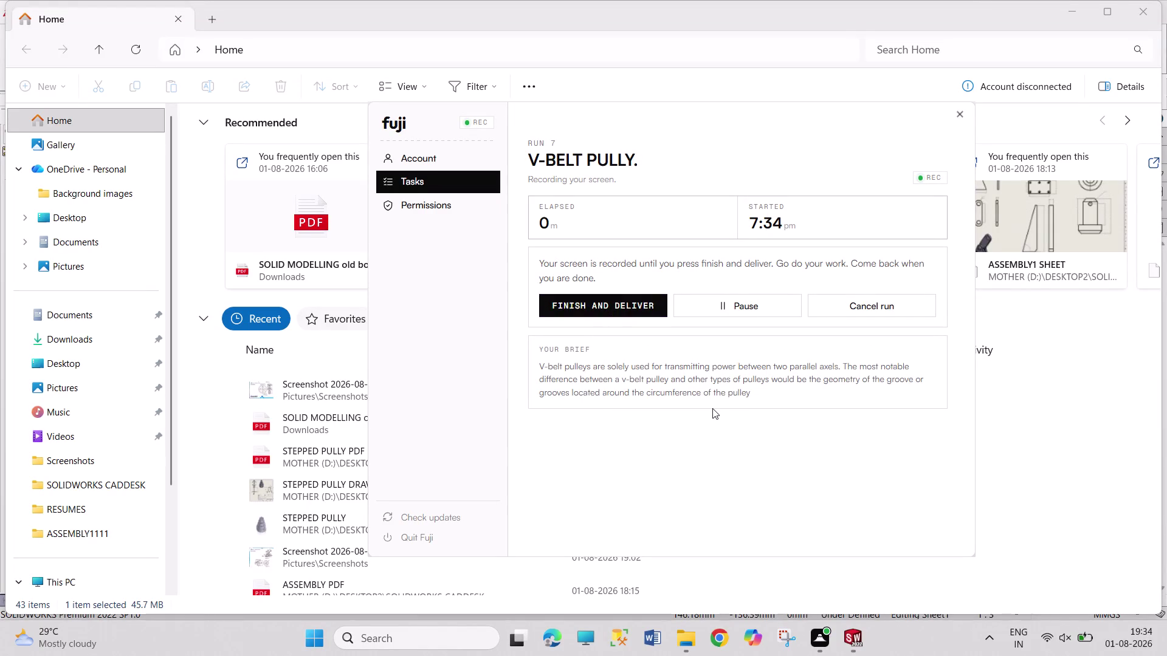
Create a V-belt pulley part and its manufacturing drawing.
Create a new blank Part document (Part2) with Ctrl+N.
click(846, 641)
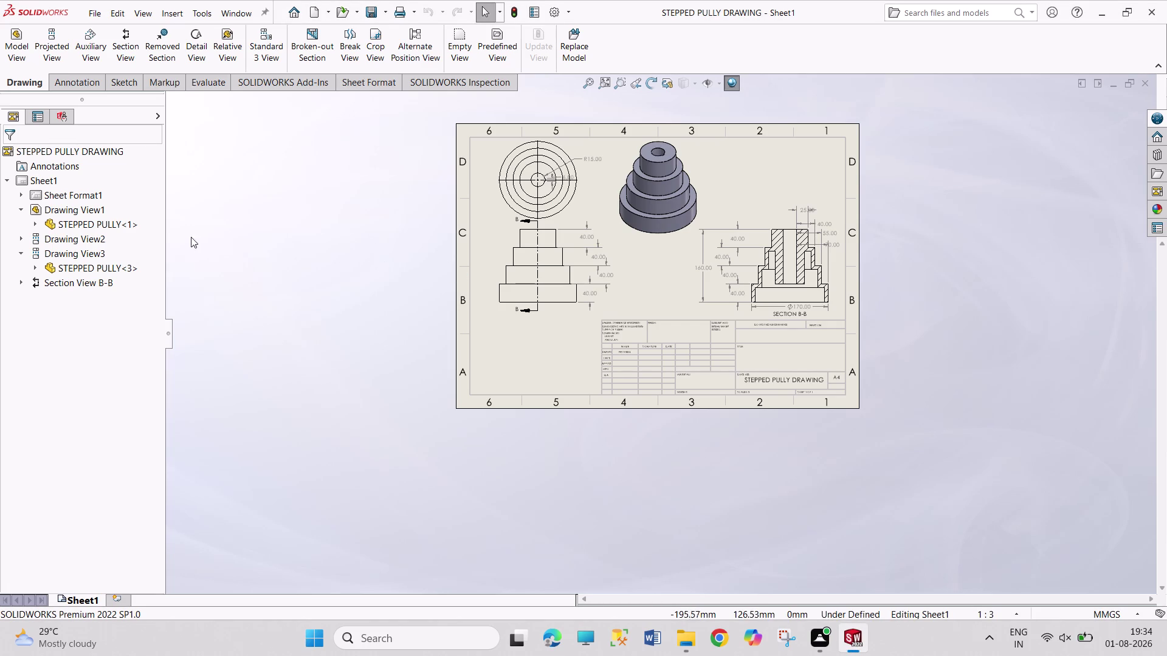
key(ctrl+n)
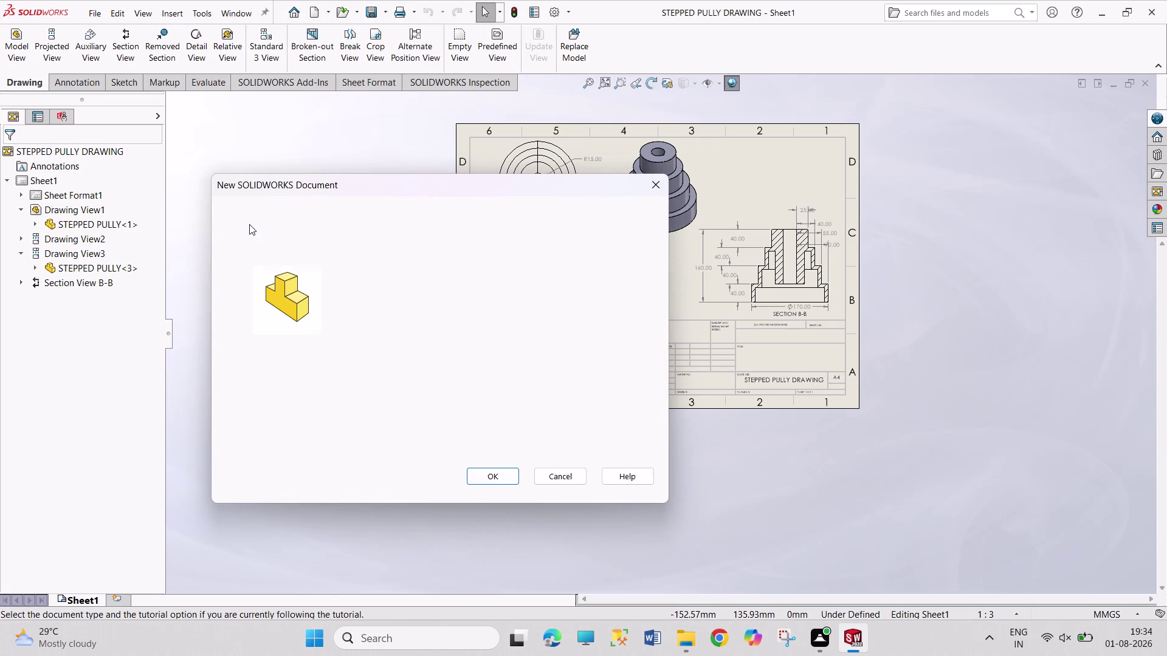
click(306, 308)
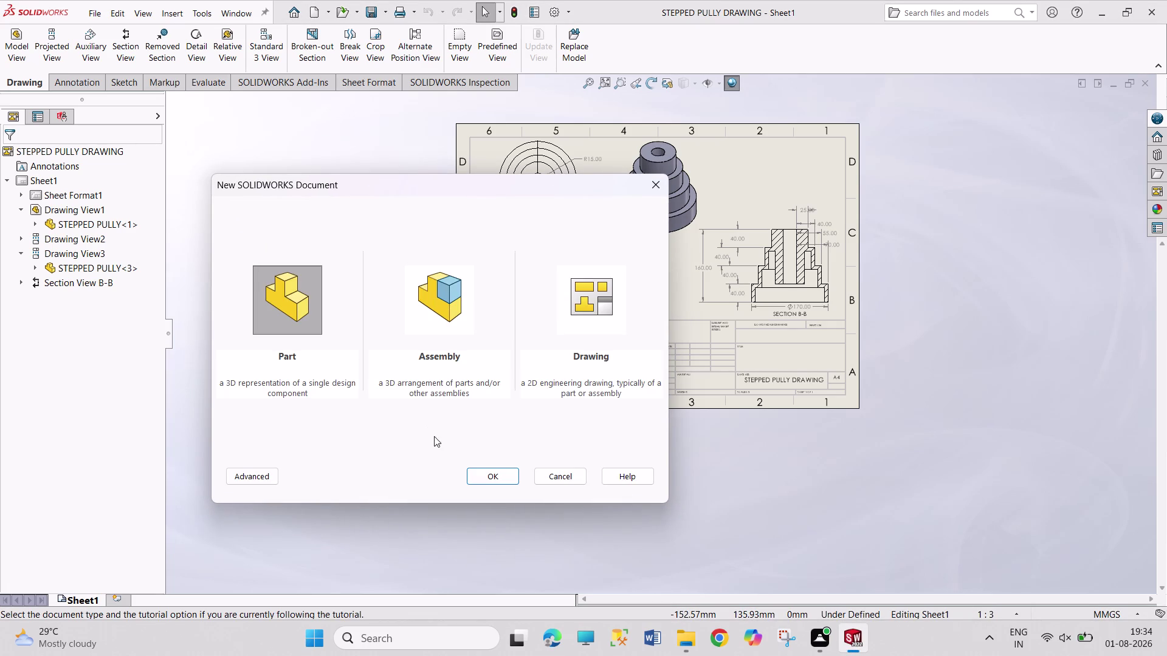
click(473, 472)
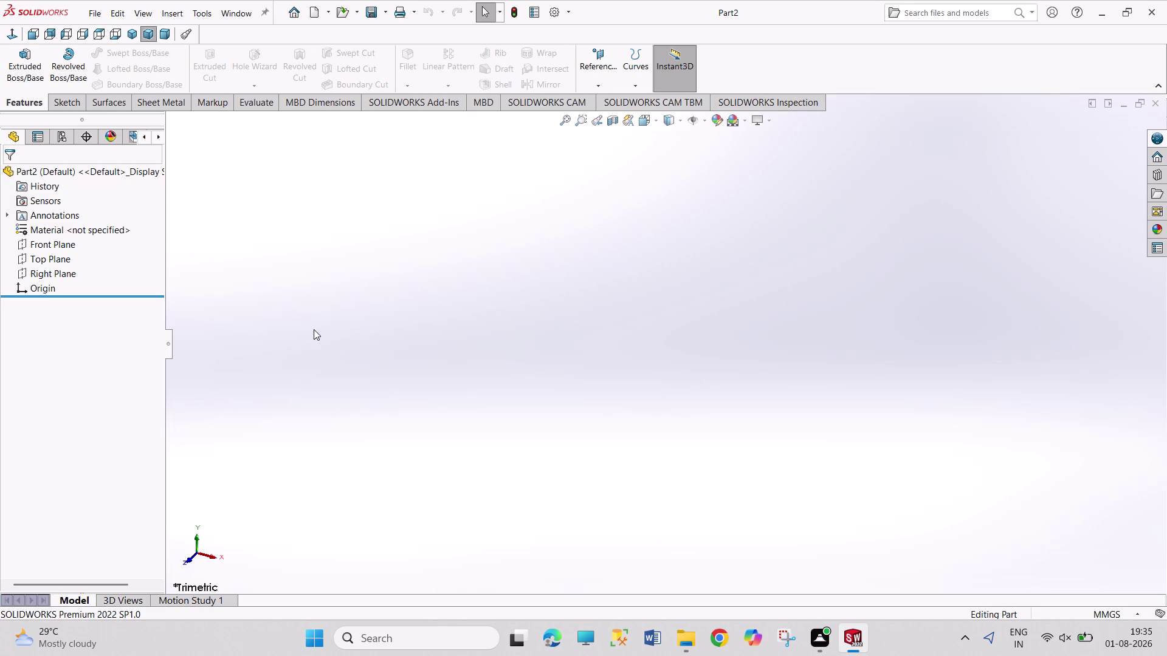
Start a Top Plane sketch and draw a corner rectangle from the origin.
click(62, 259)
click(72, 243)
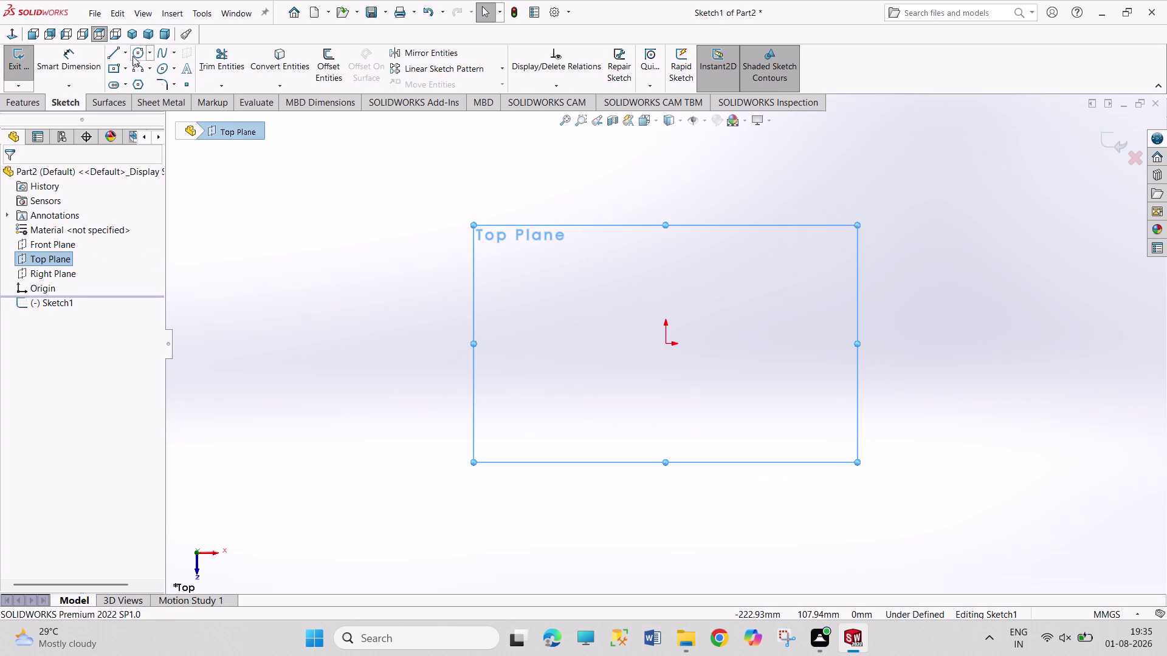
click(110, 67)
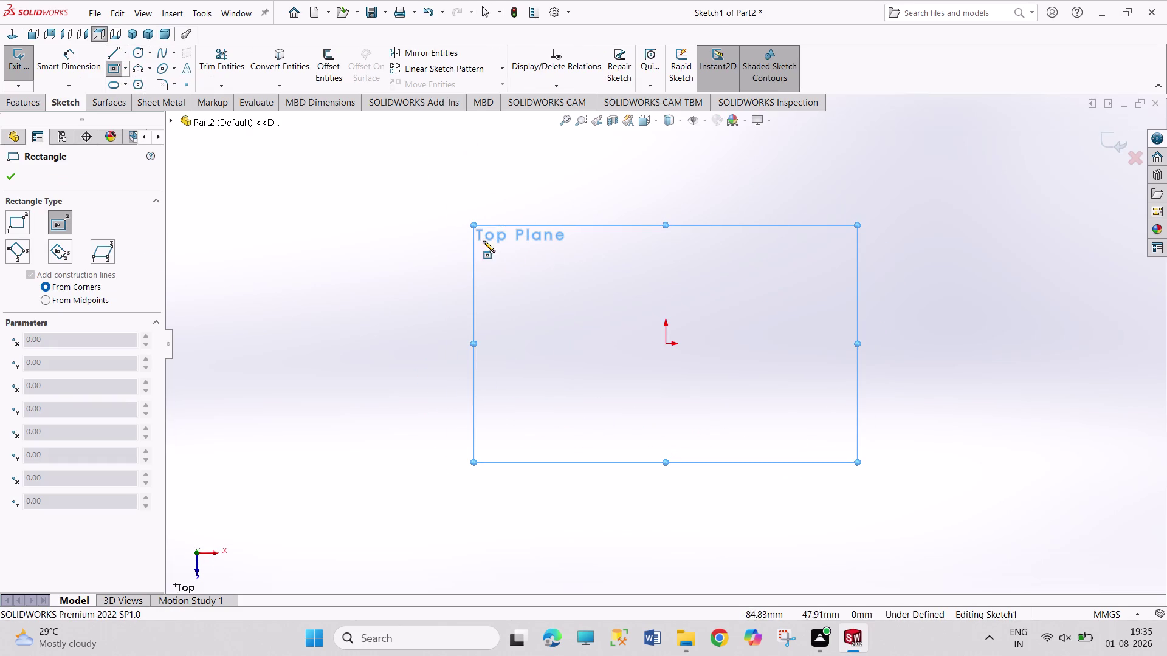
click(666, 206)
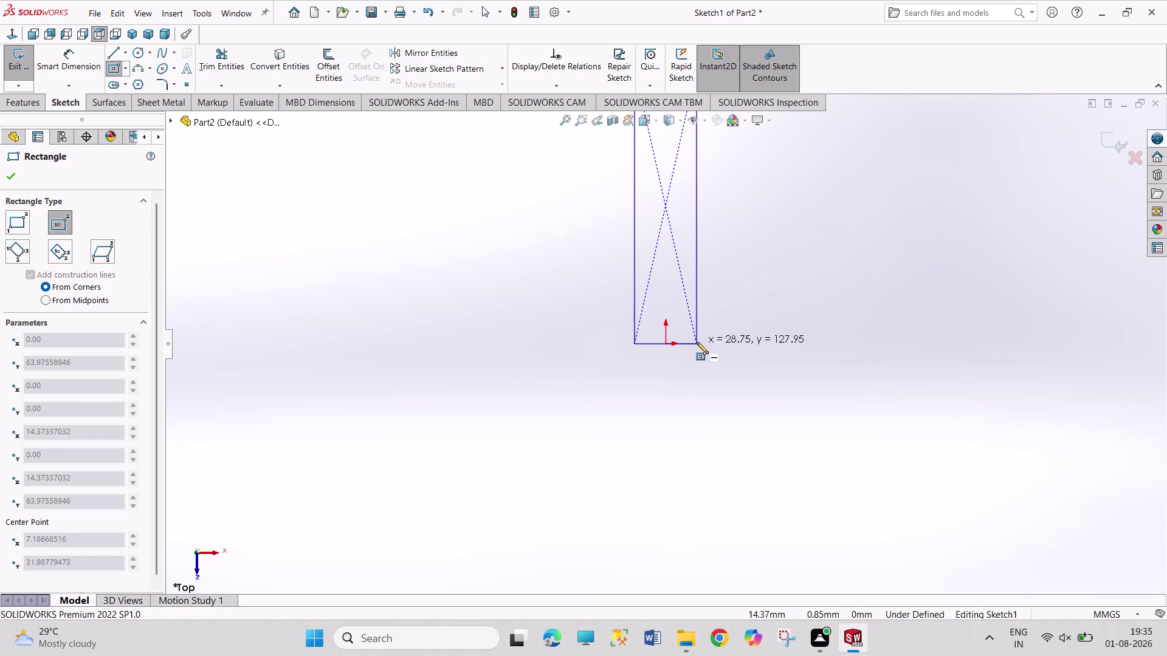
click(696, 342)
right_click(788, 298)
click(811, 304)
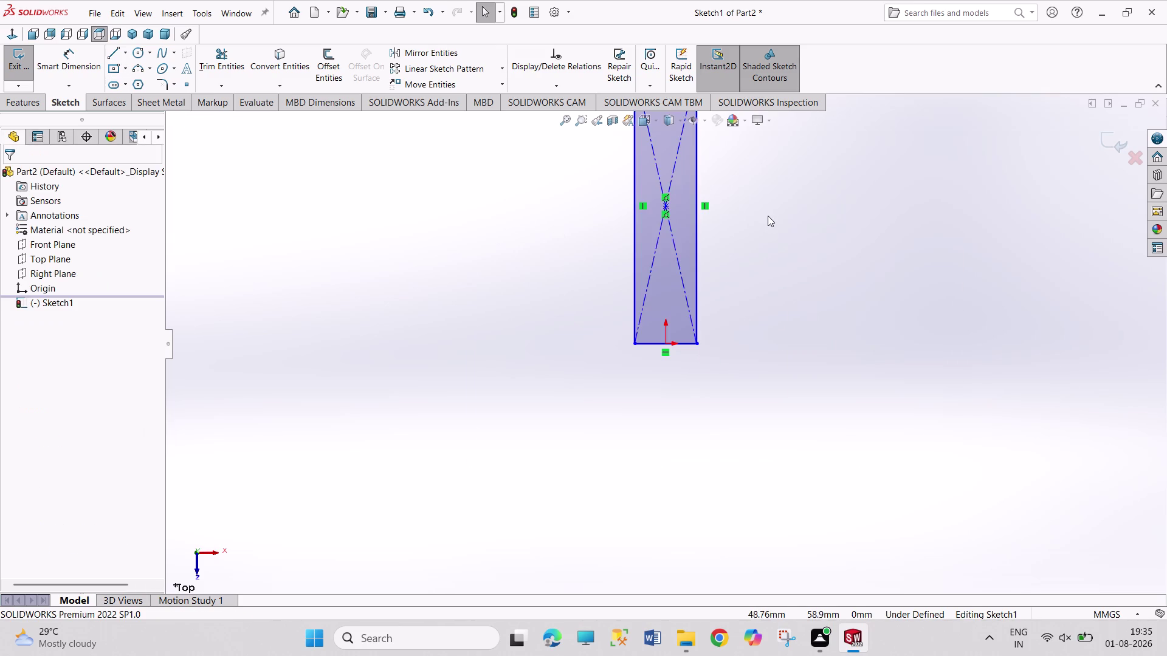
Dimension the rectangle's right edge to a height of 250/2 (125 mm).
scroll(up, 3)
scroll(down, 3)
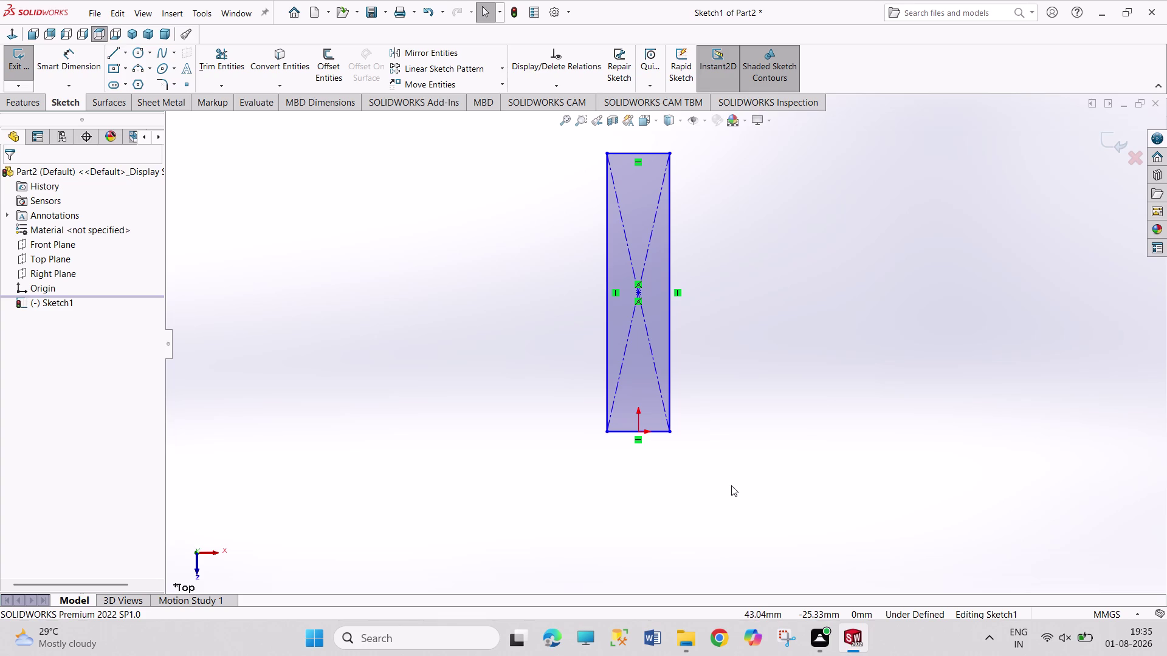
right_drag(758, 479, 738, 317)
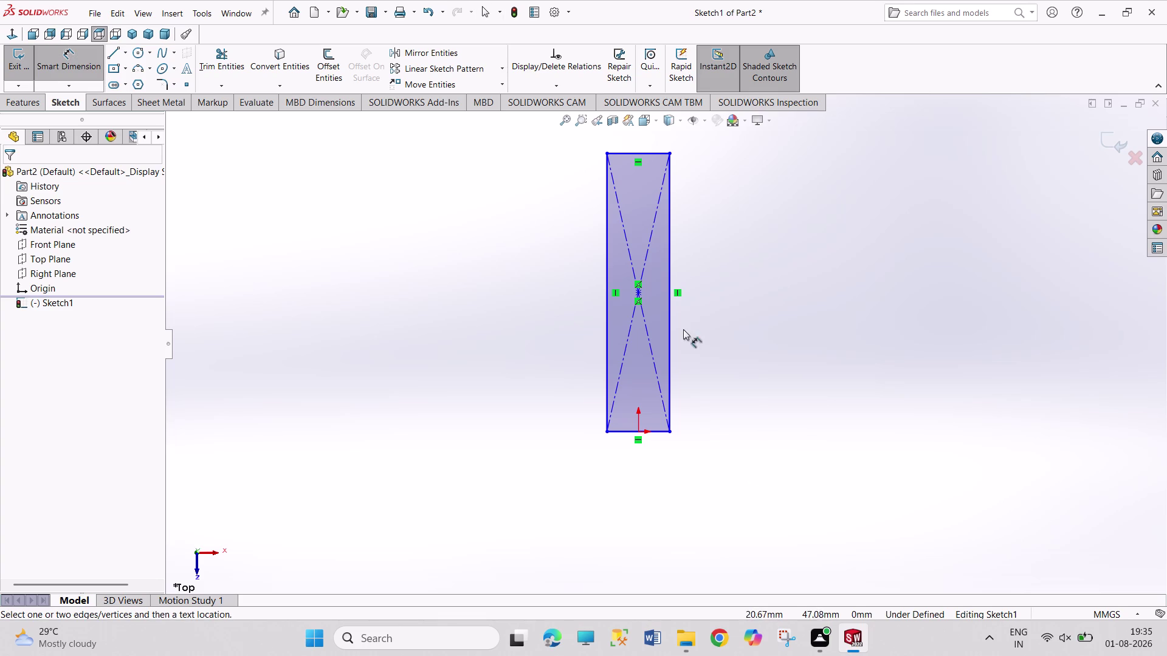
click(671, 344)
click(726, 332)
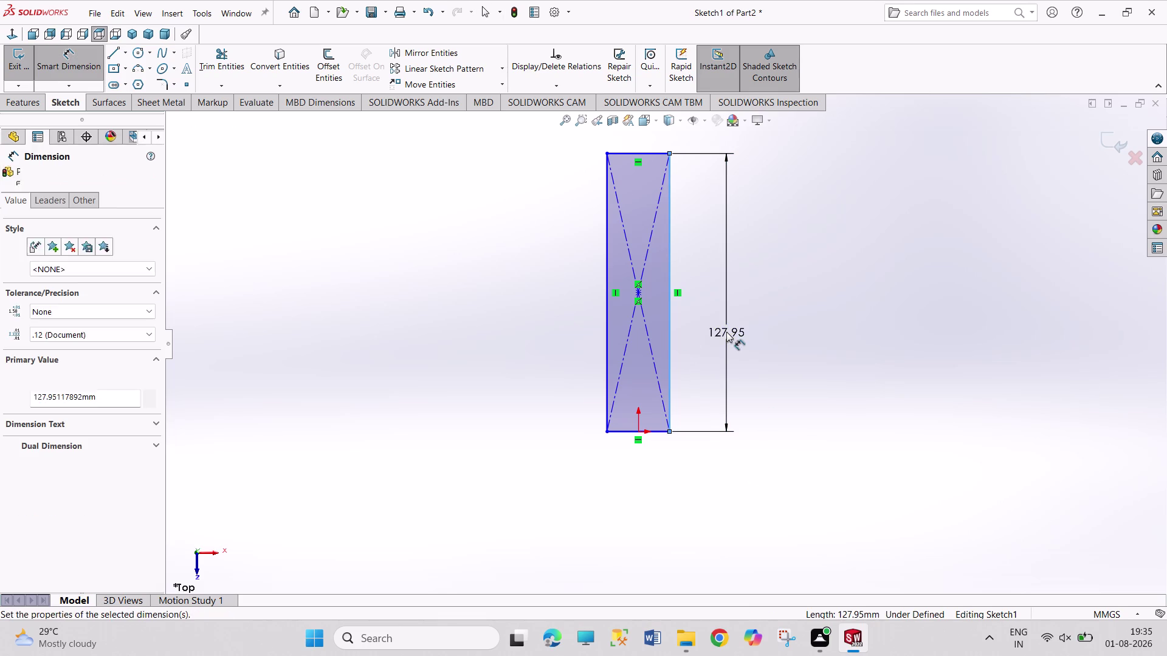
text(250/2)
key(Return)
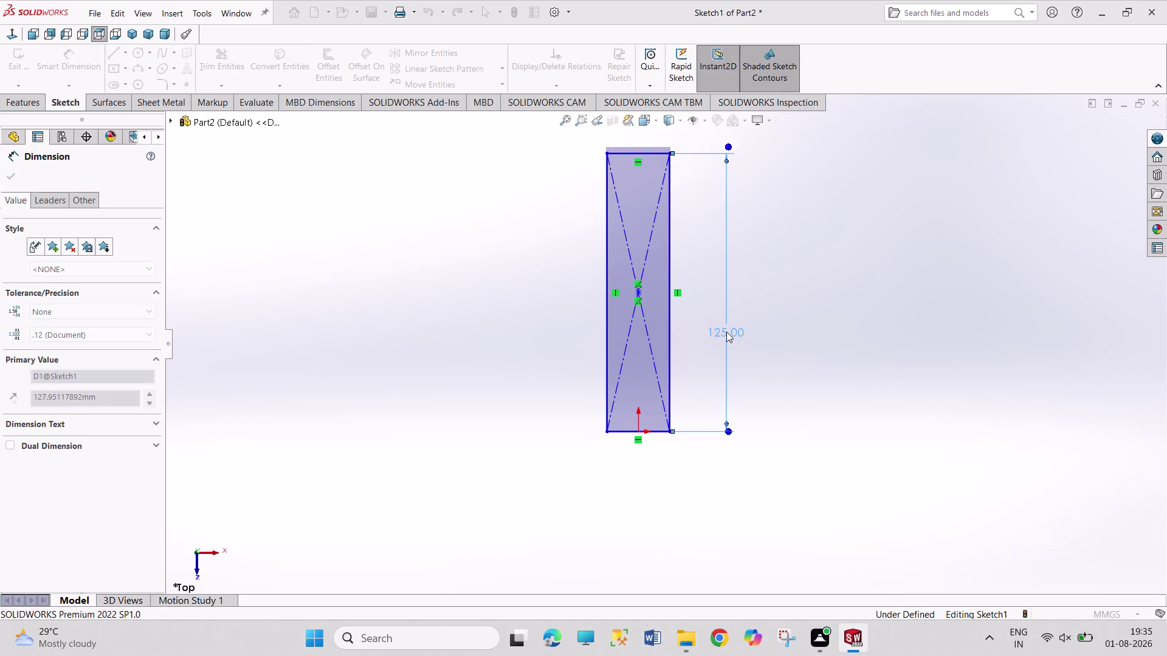
right_click(831, 305)
click(845, 347)
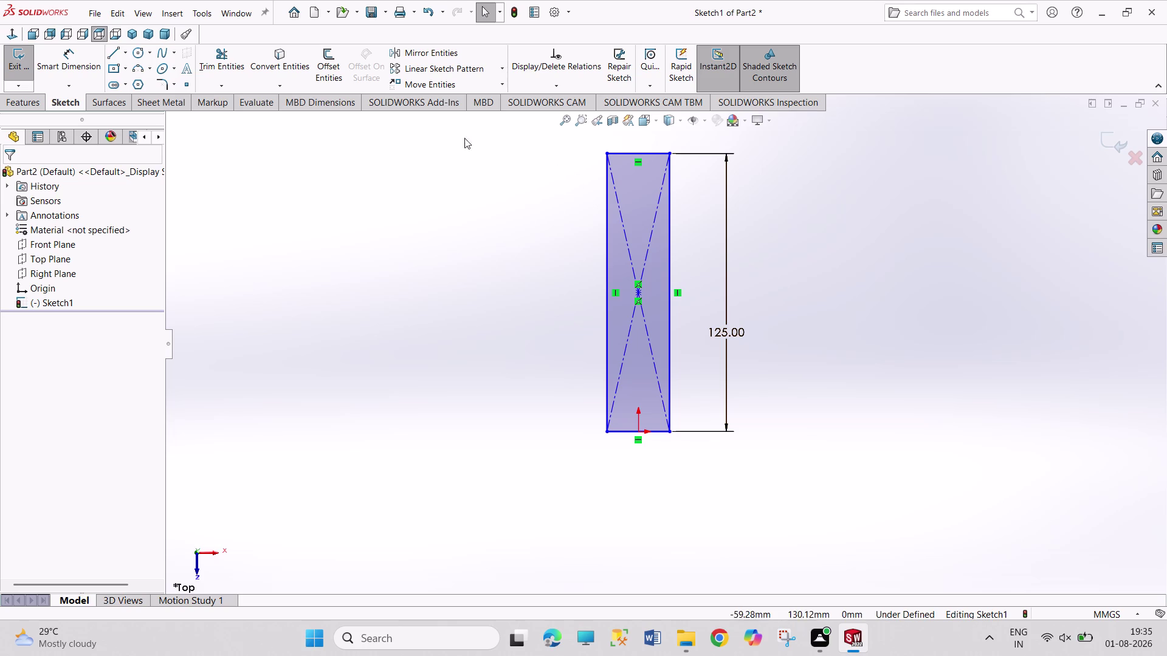
click(113, 51)
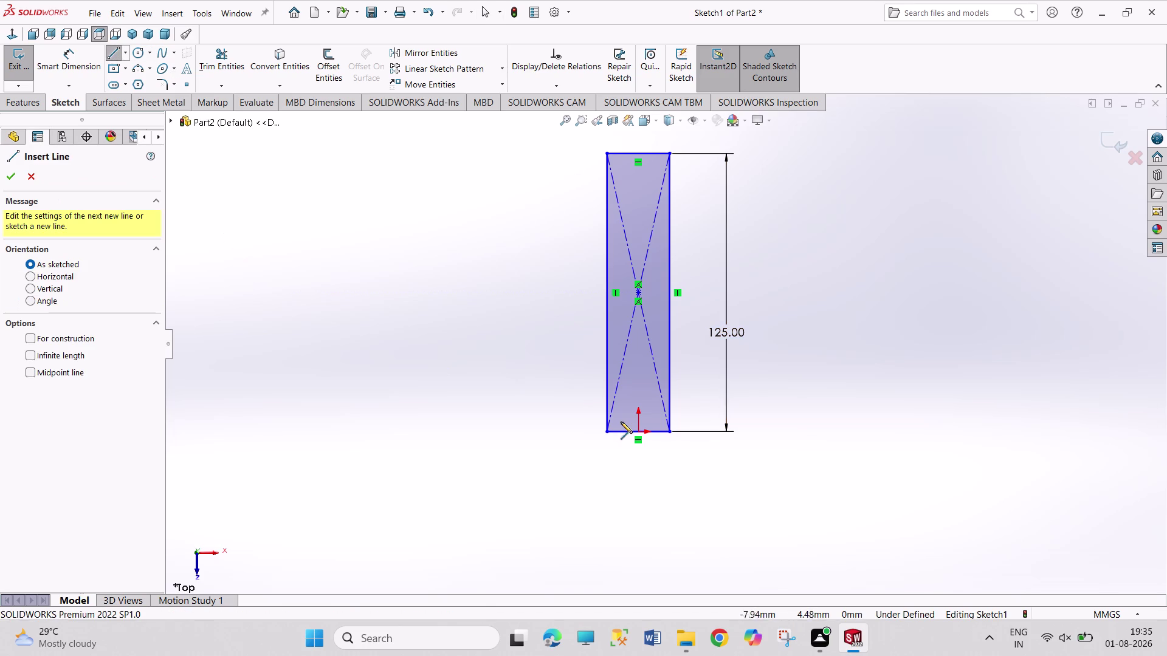
Draw a horizontal line across the rectangle near its bottom.
click(575, 410)
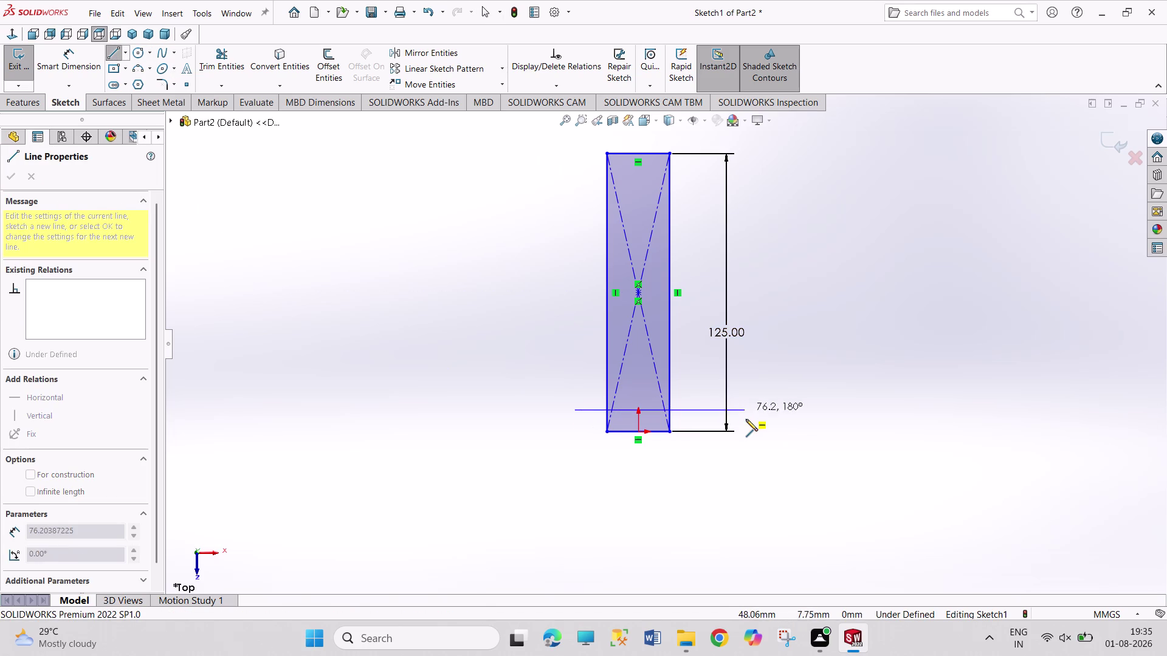
click(748, 411)
right_click(791, 348)
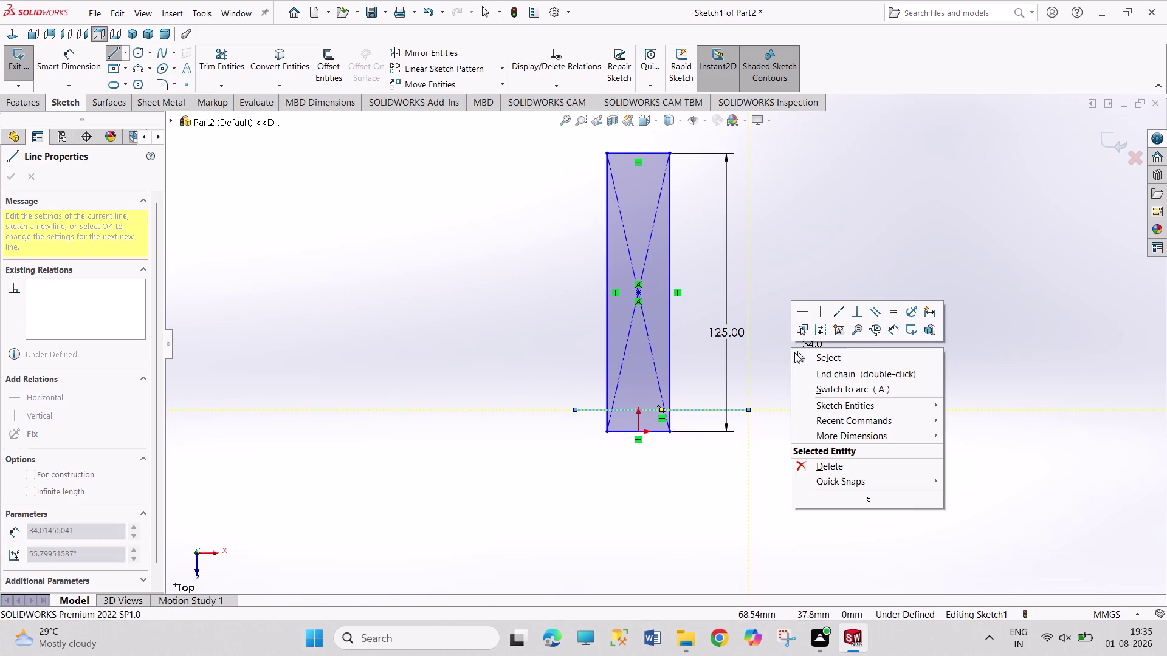
click(794, 353)
right_drag(802, 373, 776, 220)
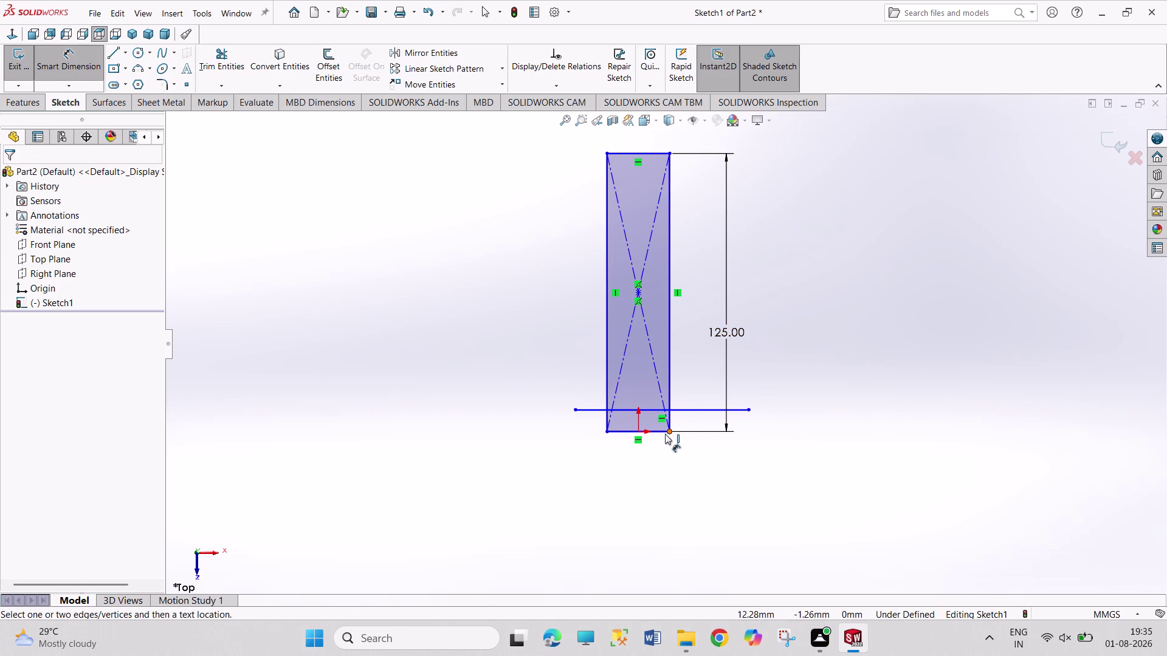
Dimension the horizontal line 12.50 mm above the rectangle's bottom edge.
click(663, 431)
click(696, 410)
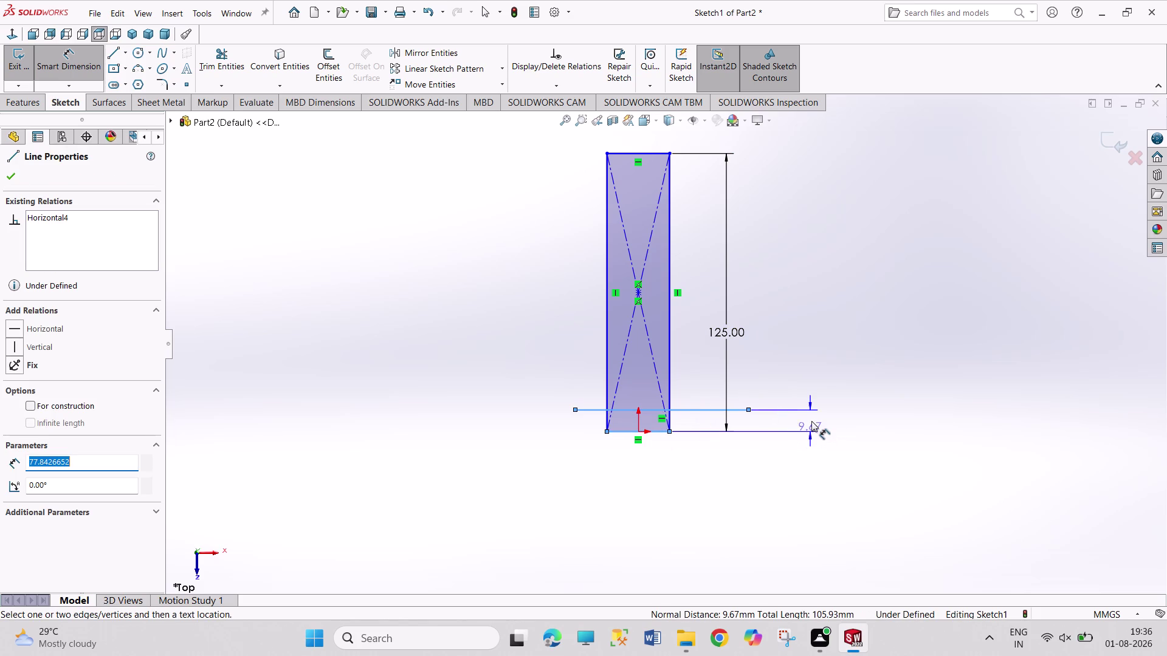
click(811, 419)
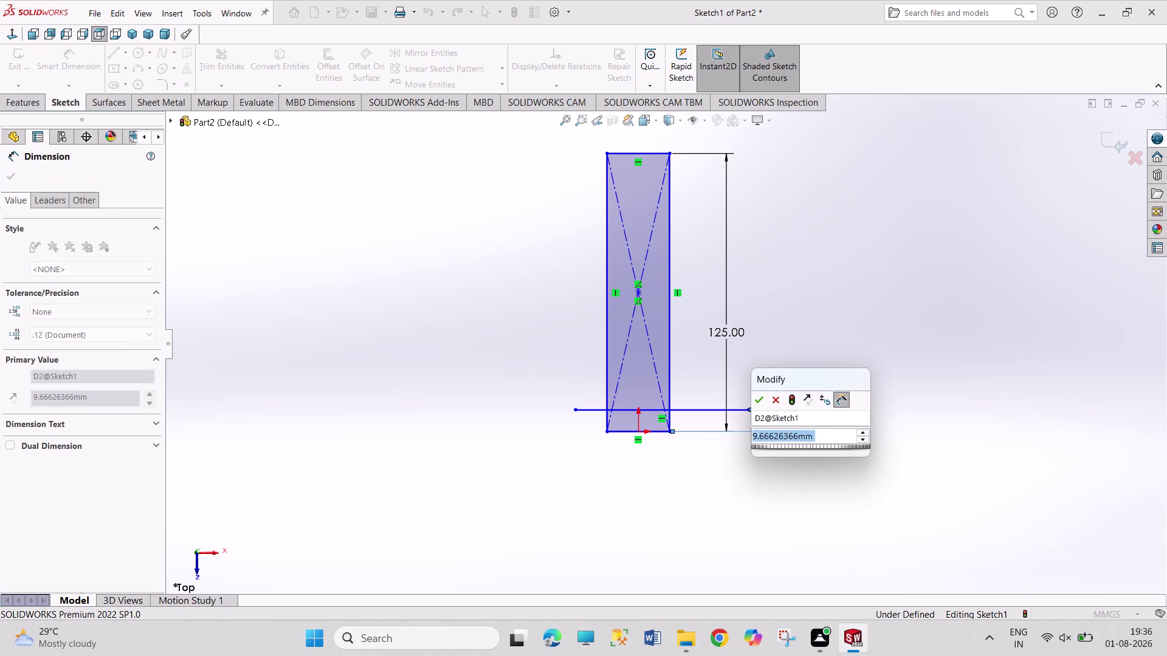
text(12)
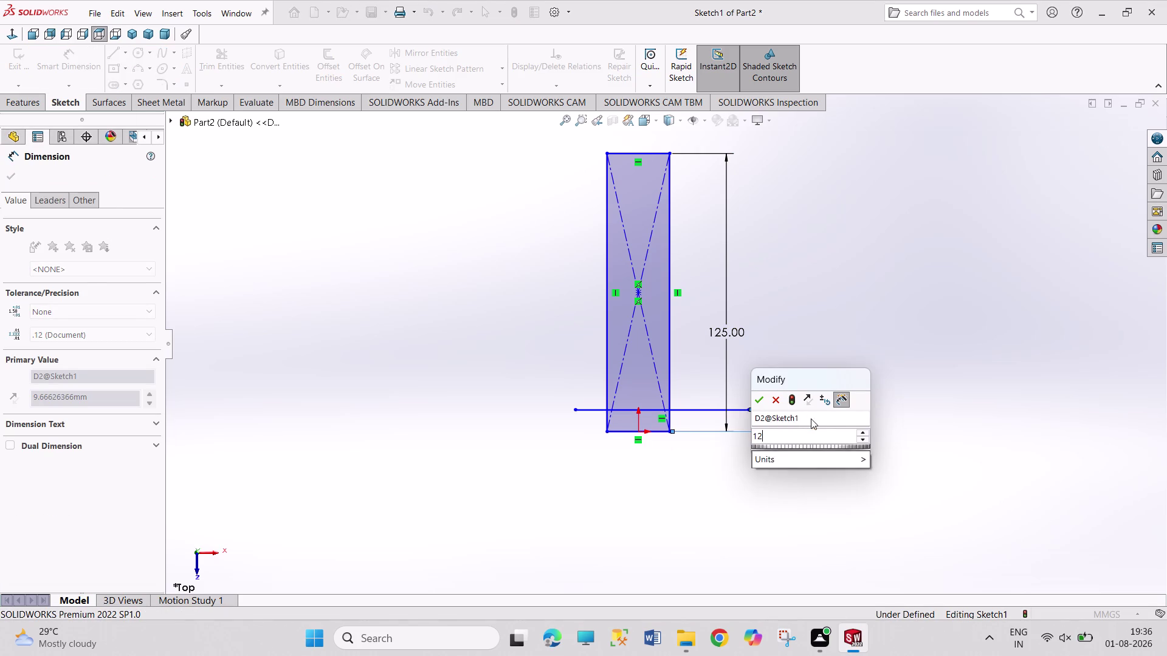
text(.5)
key(Return)
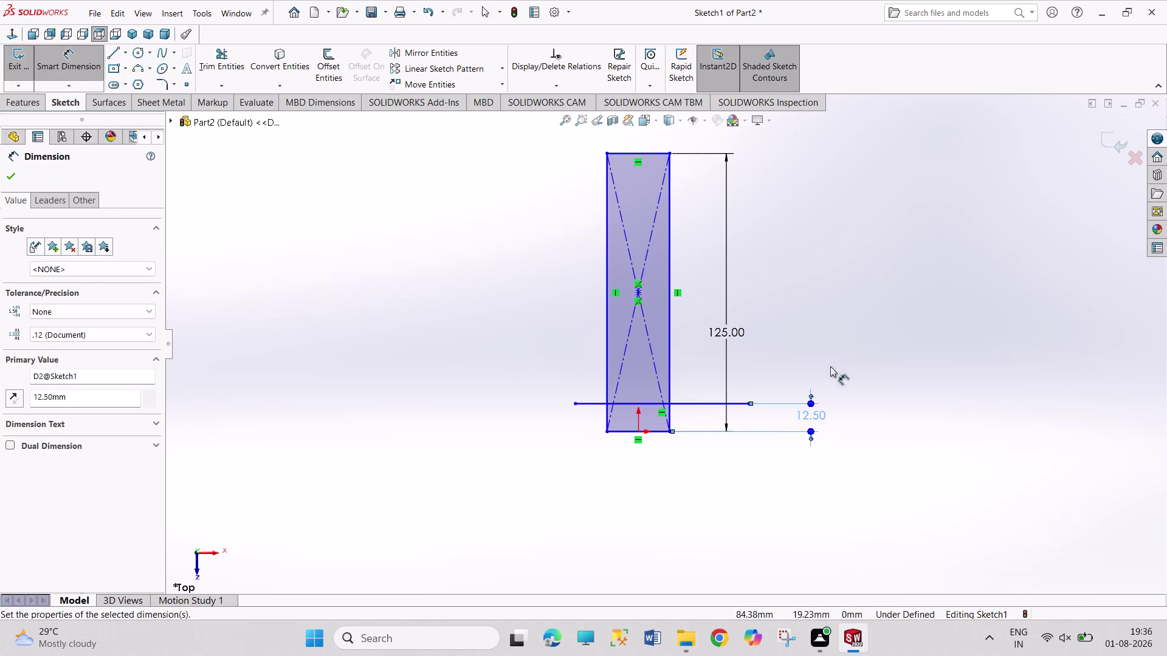
right_click(816, 337)
click(833, 386)
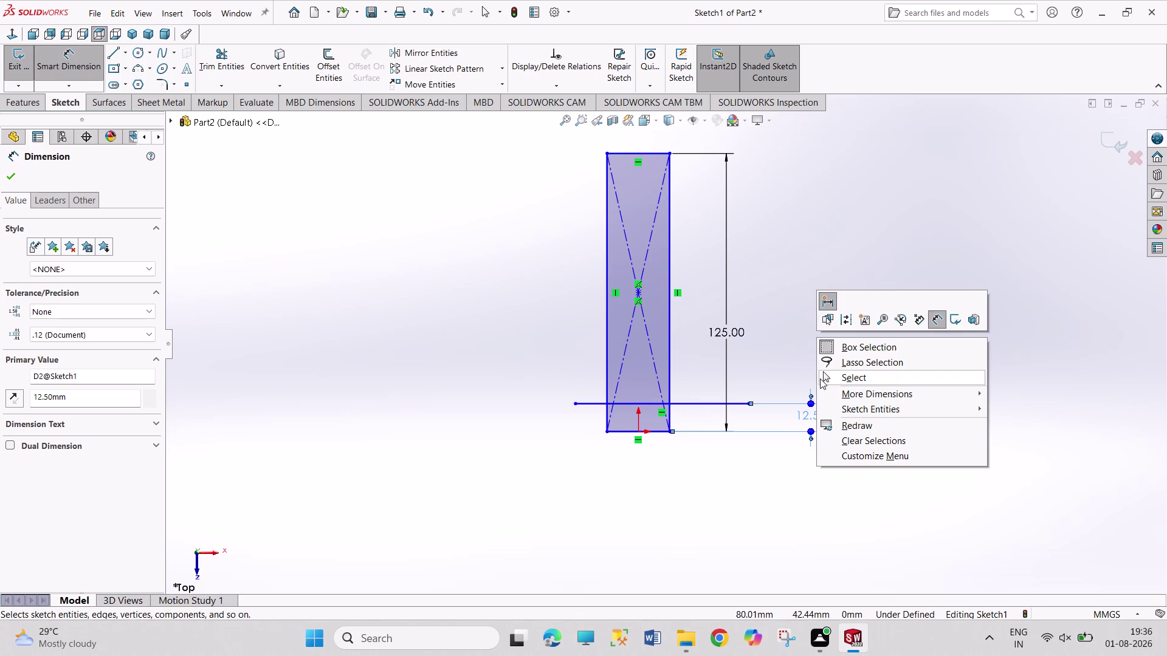
click(820, 379)
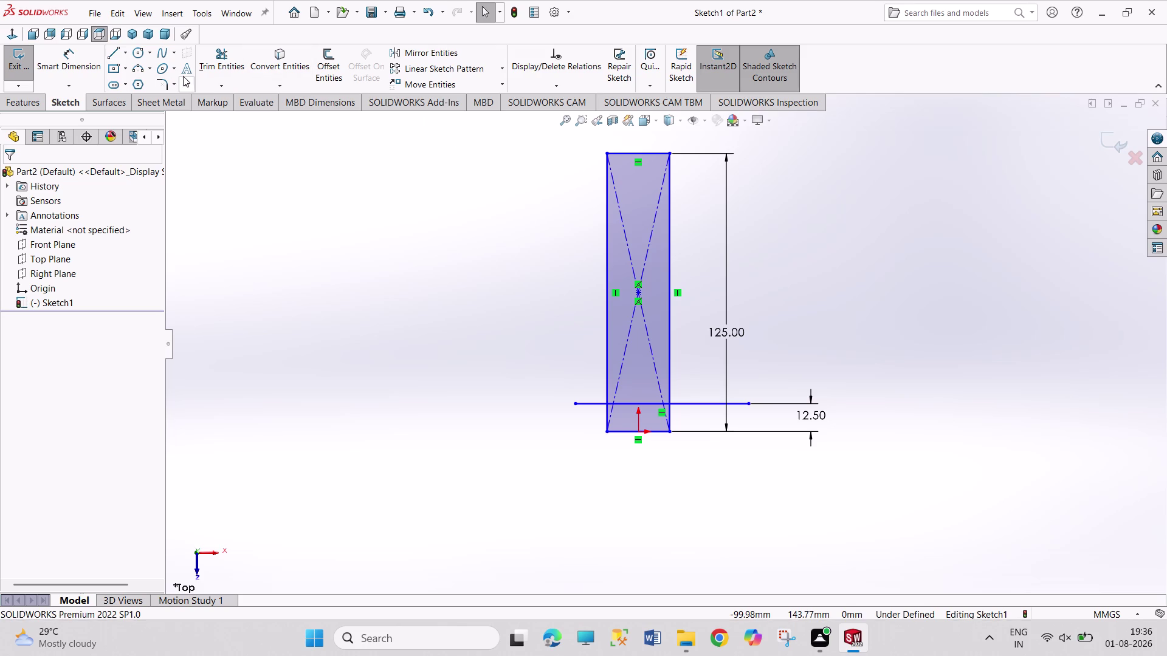
click(114, 59)
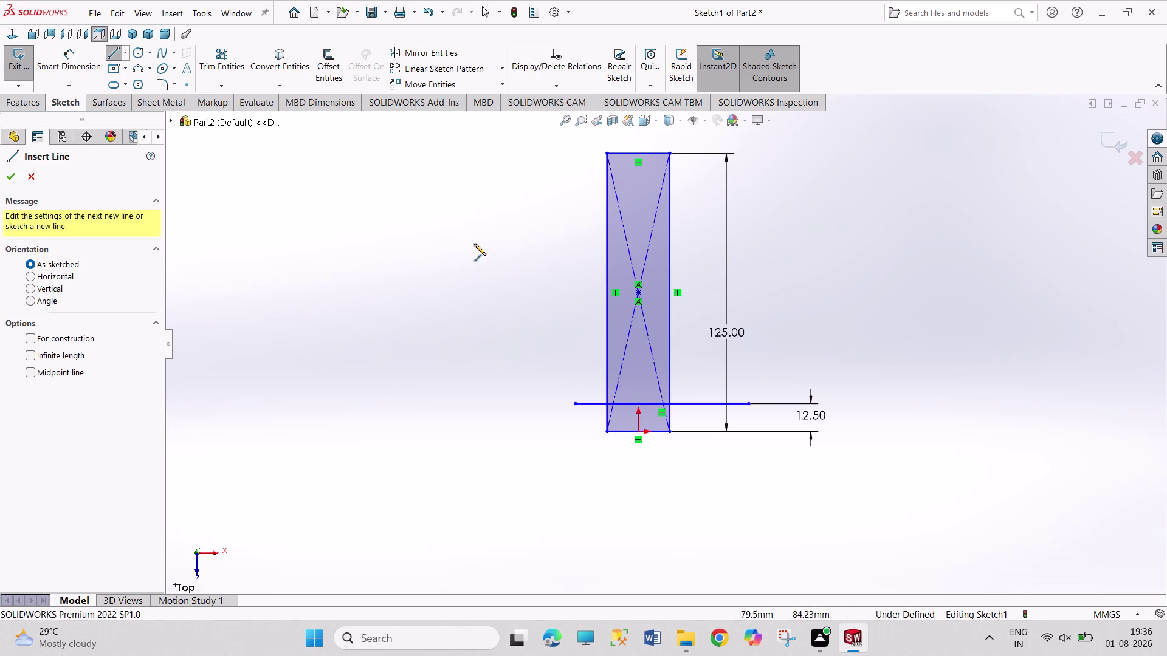
Draw a vertical line inside the rectangle on one side of the centerlines.
click(620, 243)
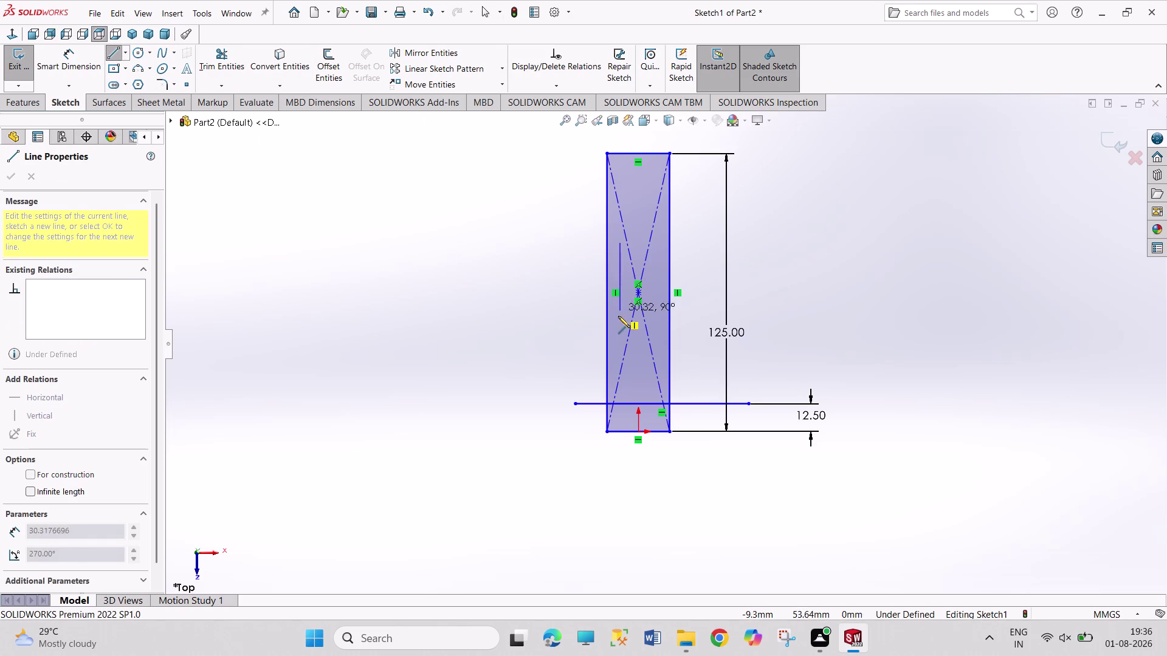
click(620, 351)
right_click(515, 287)
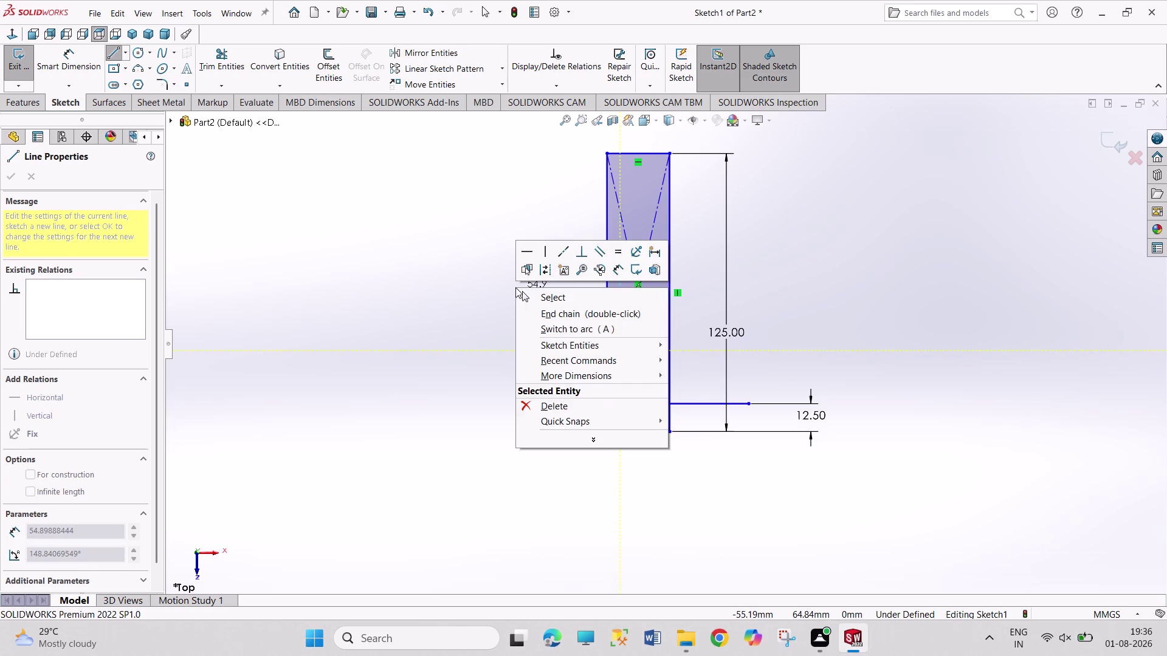
click(538, 300)
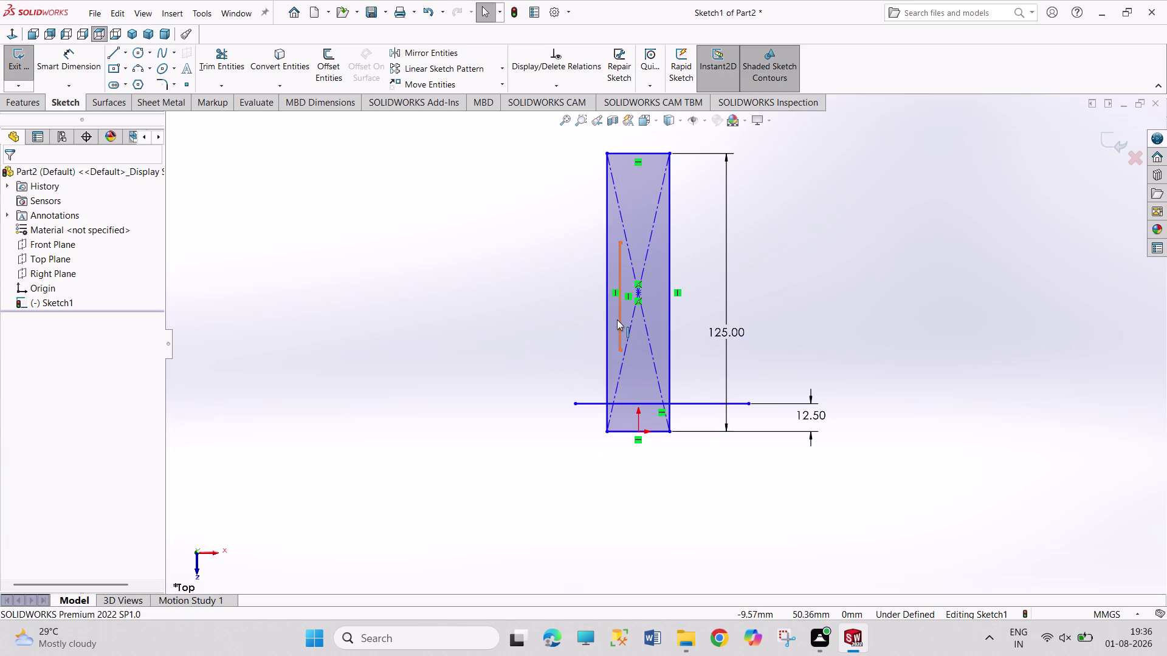
Mirror the vertical line about the centerline to the other side.
click(617, 320)
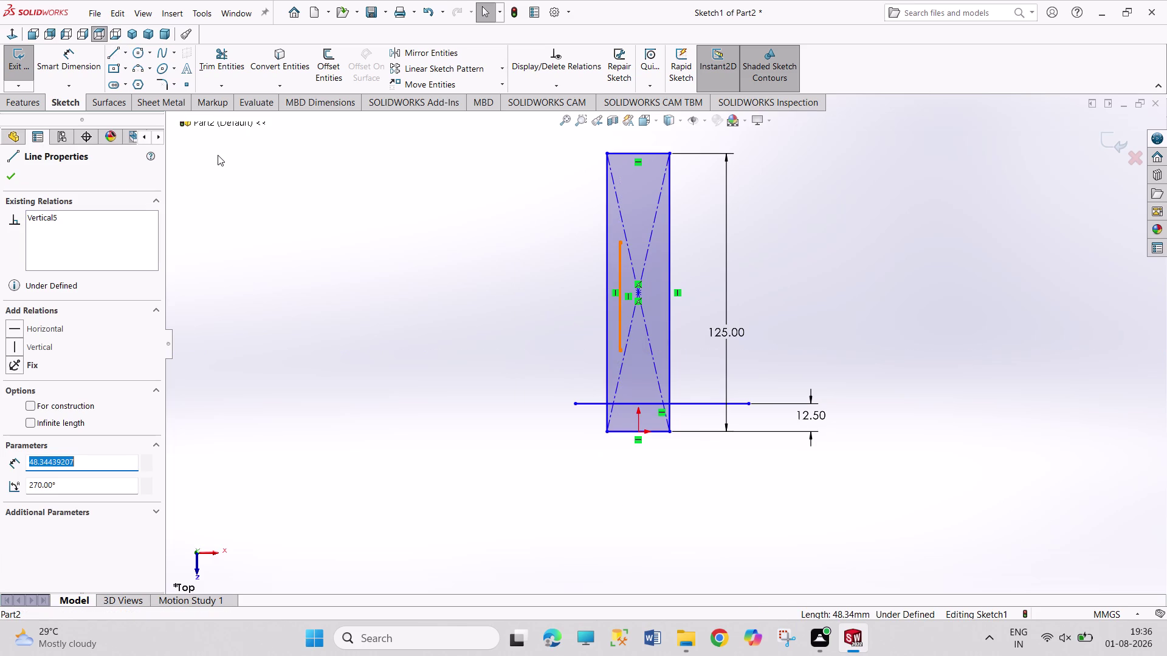
click(437, 52)
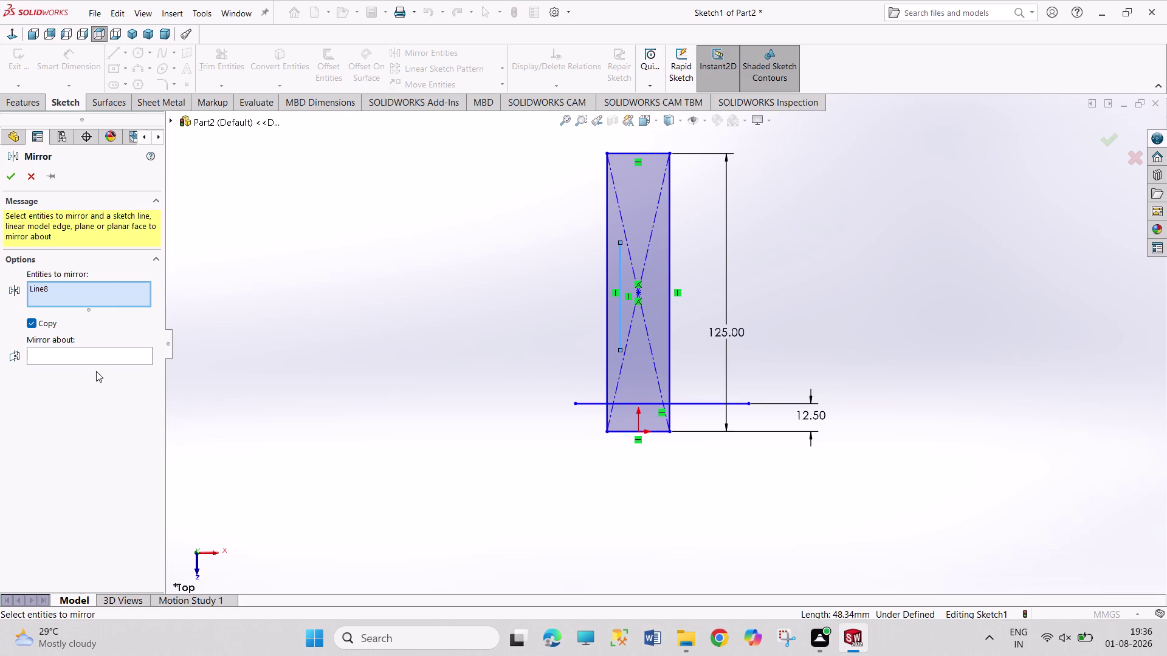
click(96, 360)
click(170, 120)
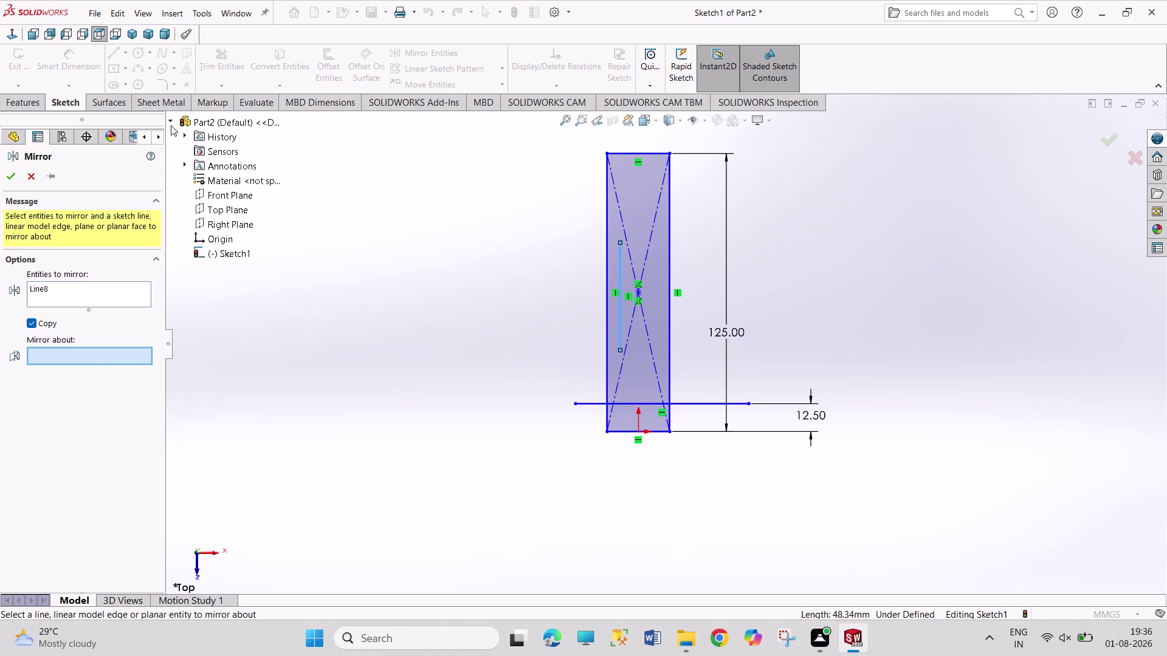
click(223, 222)
click(10, 177)
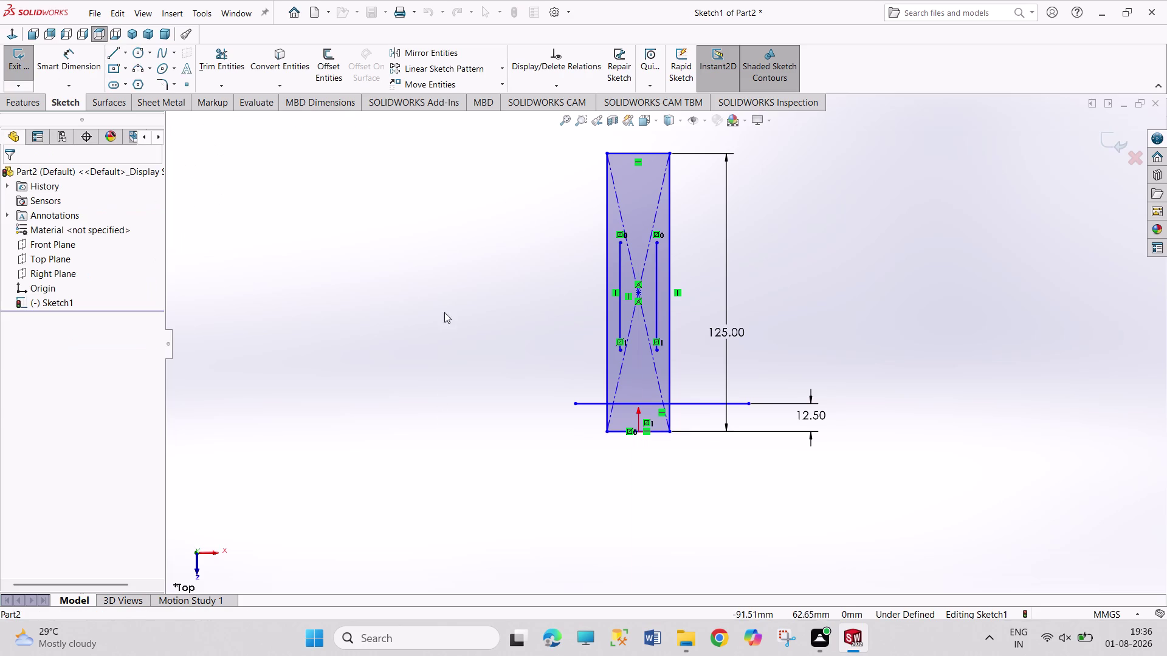
right_drag(474, 355, 474, 262)
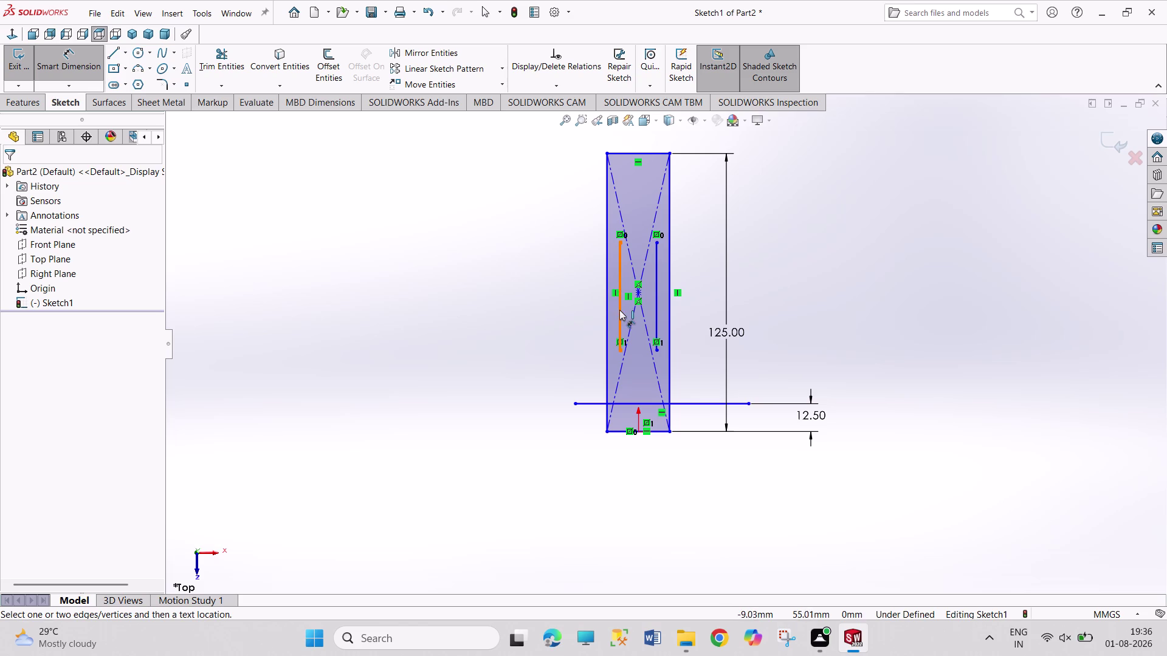
Dimension the two vertical lines 22 mm apart.
click(620, 309)
click(659, 311)
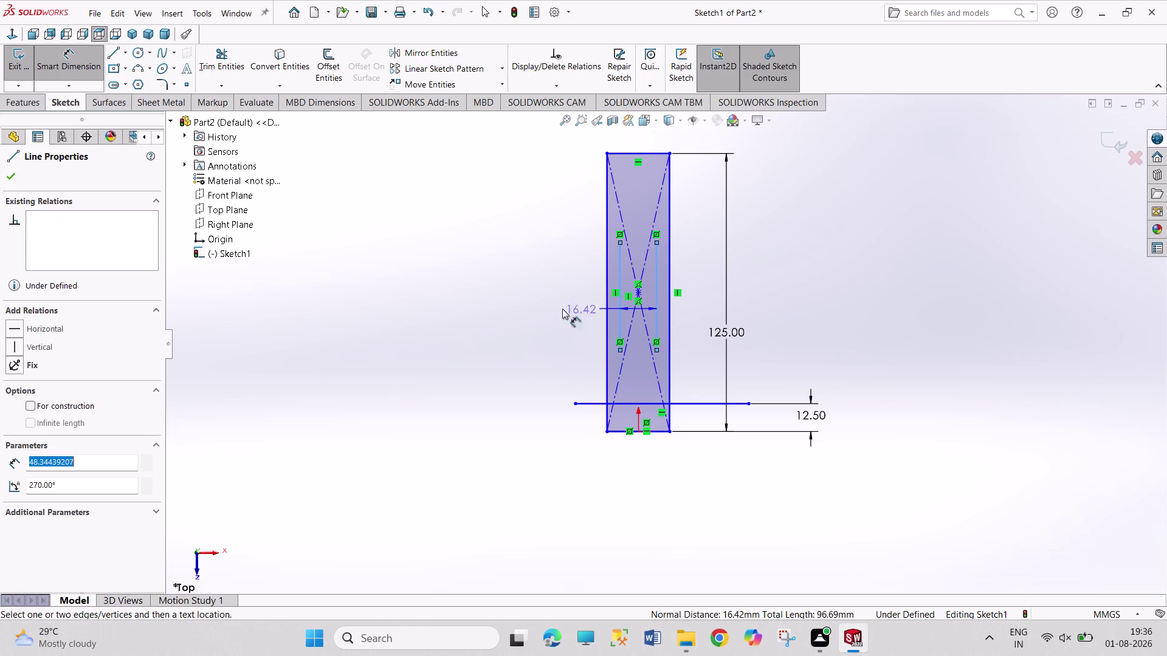
click(554, 308)
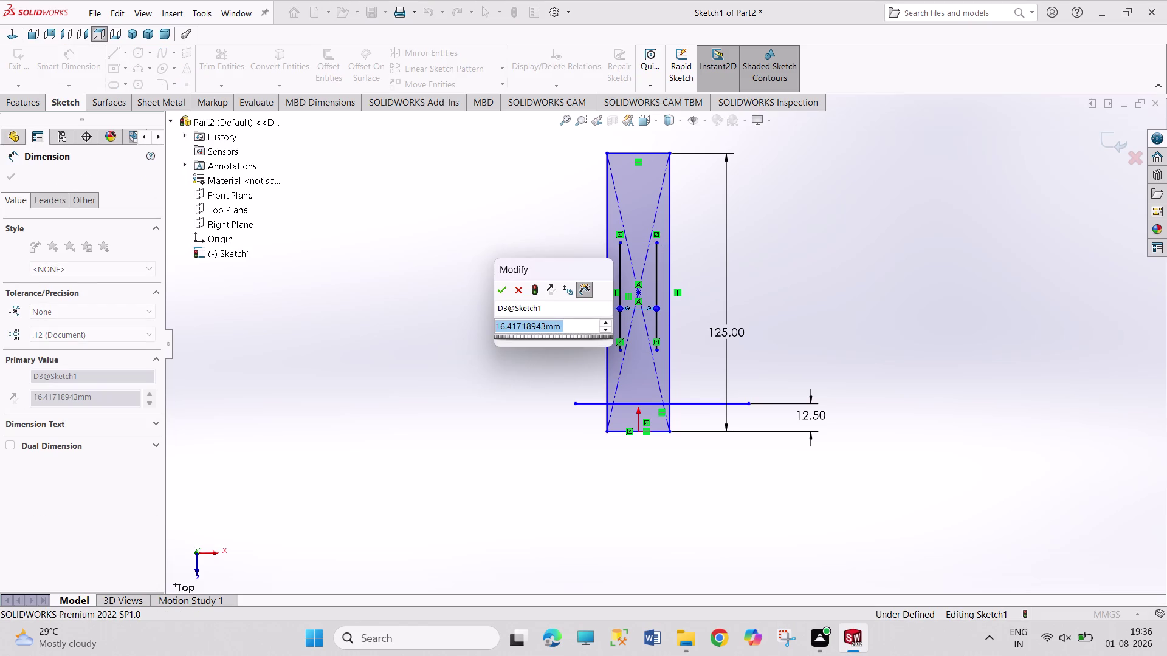
text(22)
key(Return)
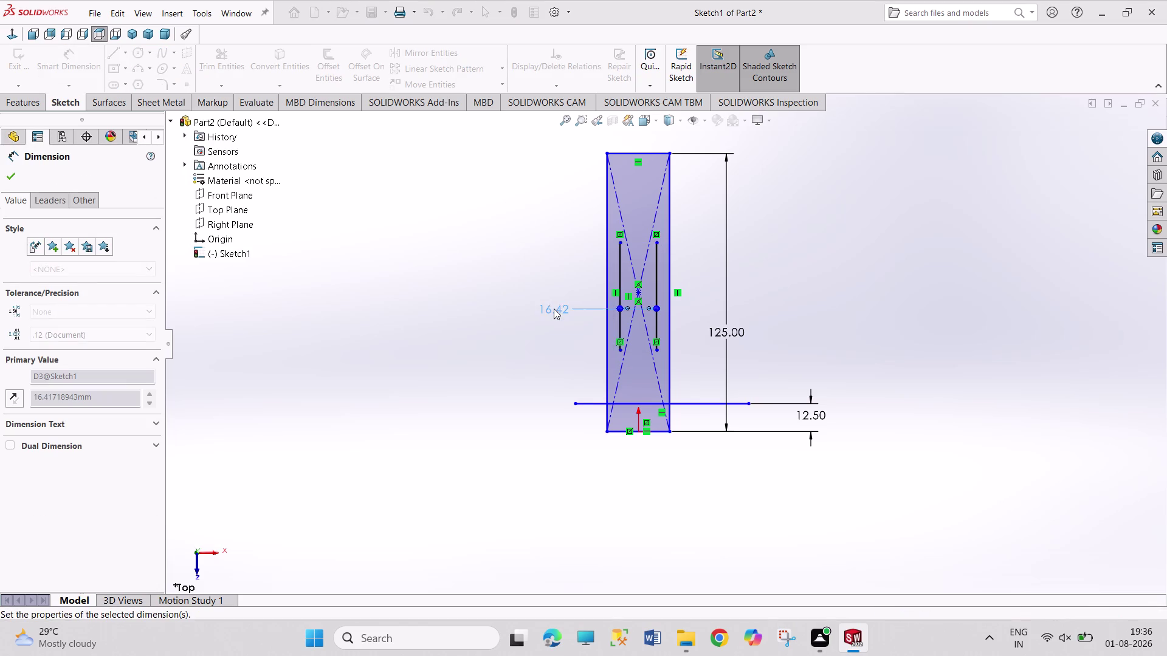
right_click(335, 233)
click(415, 277)
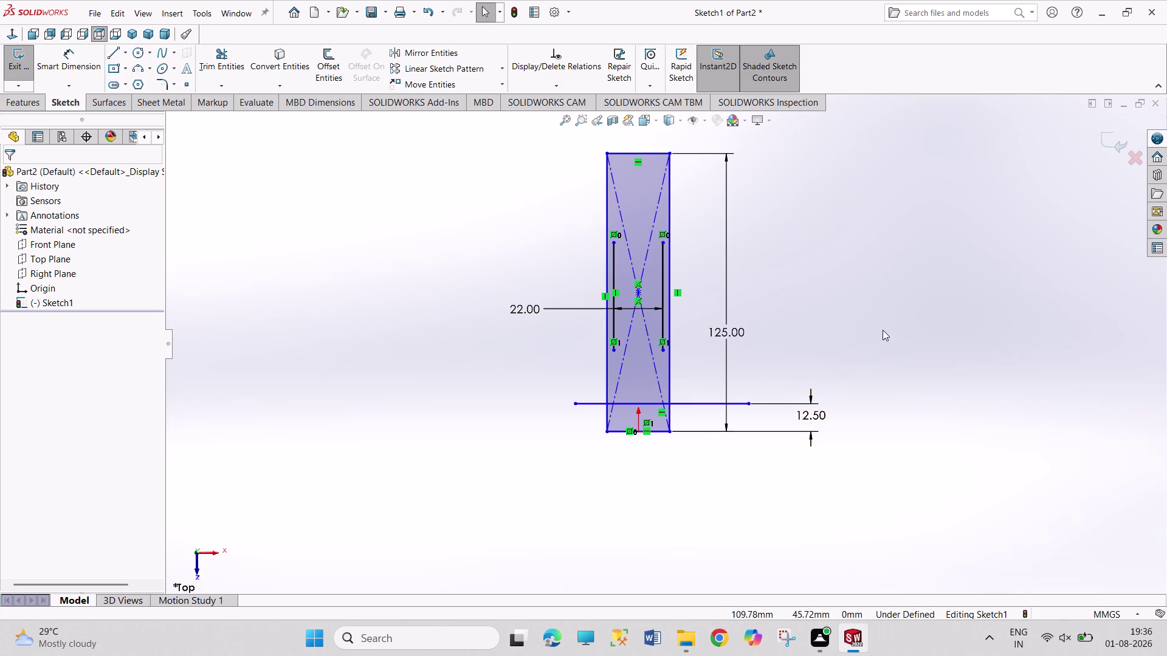
Start a width dimension on the rectangle's top edge.
right_drag(883, 330, 882, 171)
click(640, 153)
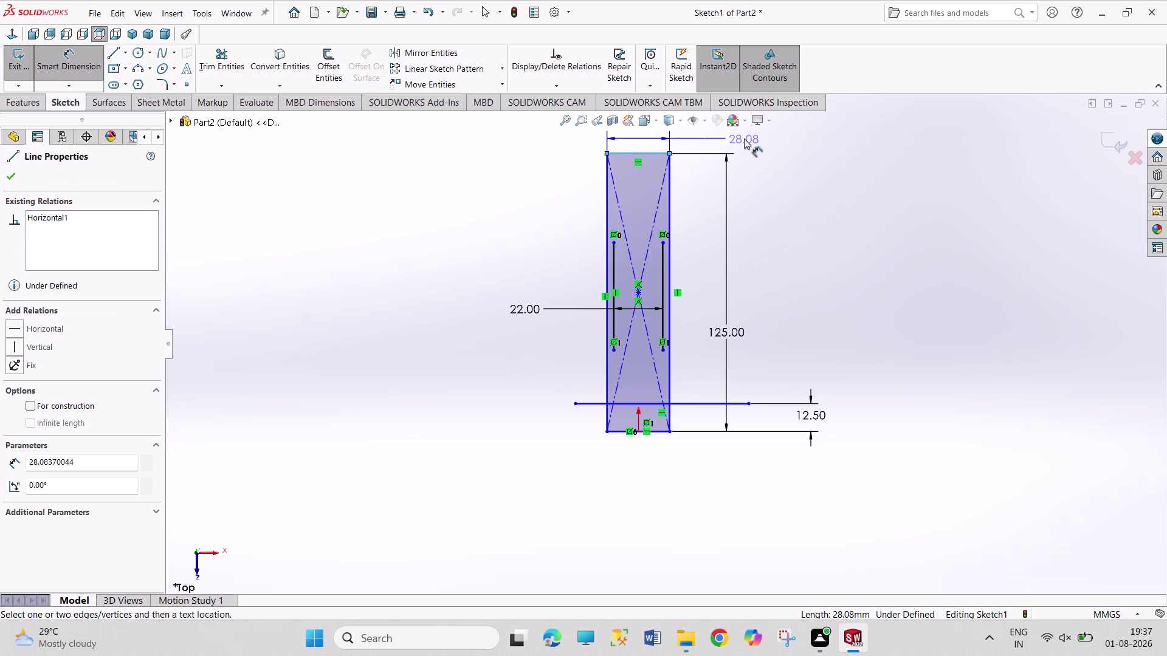
click(744, 139)
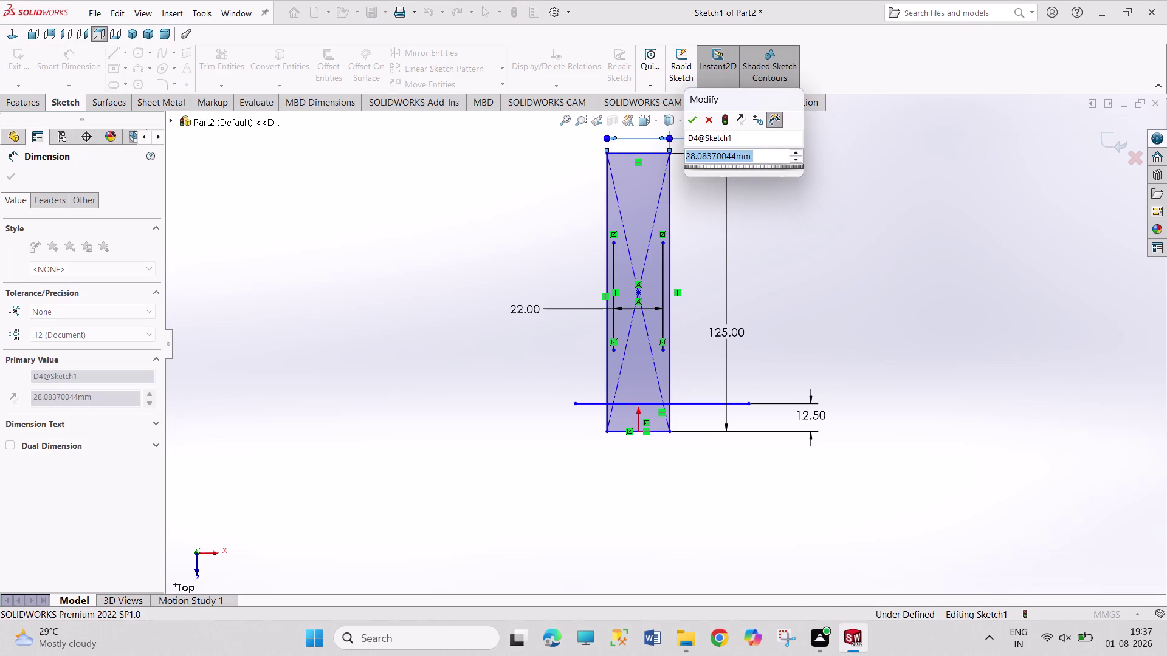
Set the top-edge width dimension to 78 mm.
text(78)
key(Return)
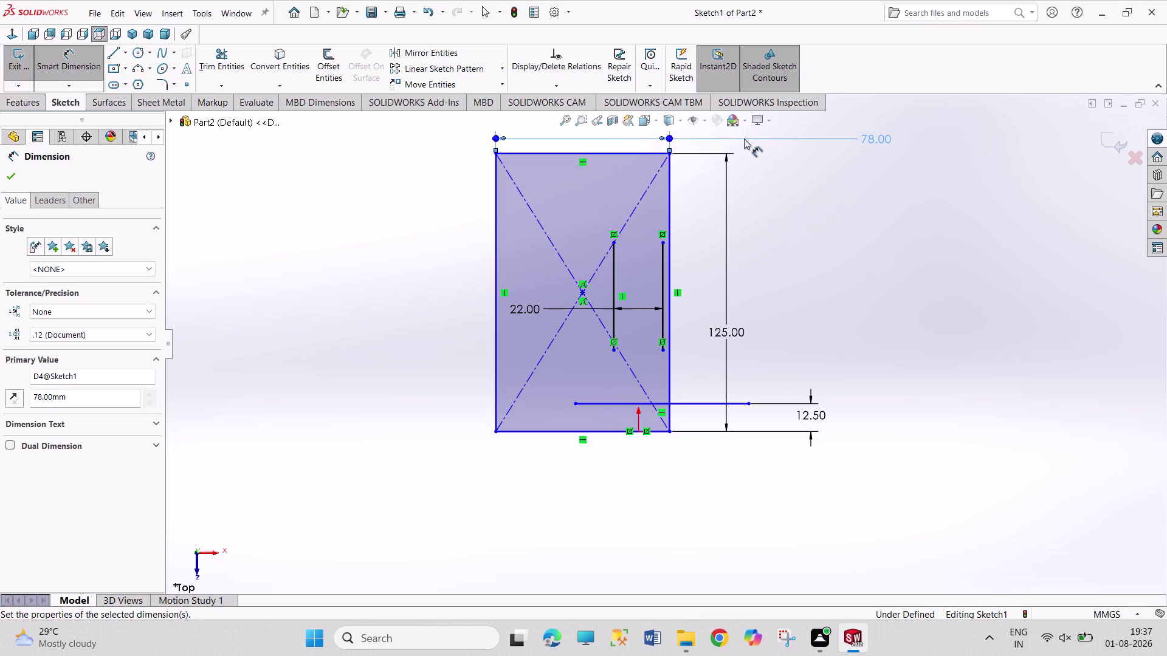
right_click(838, 238)
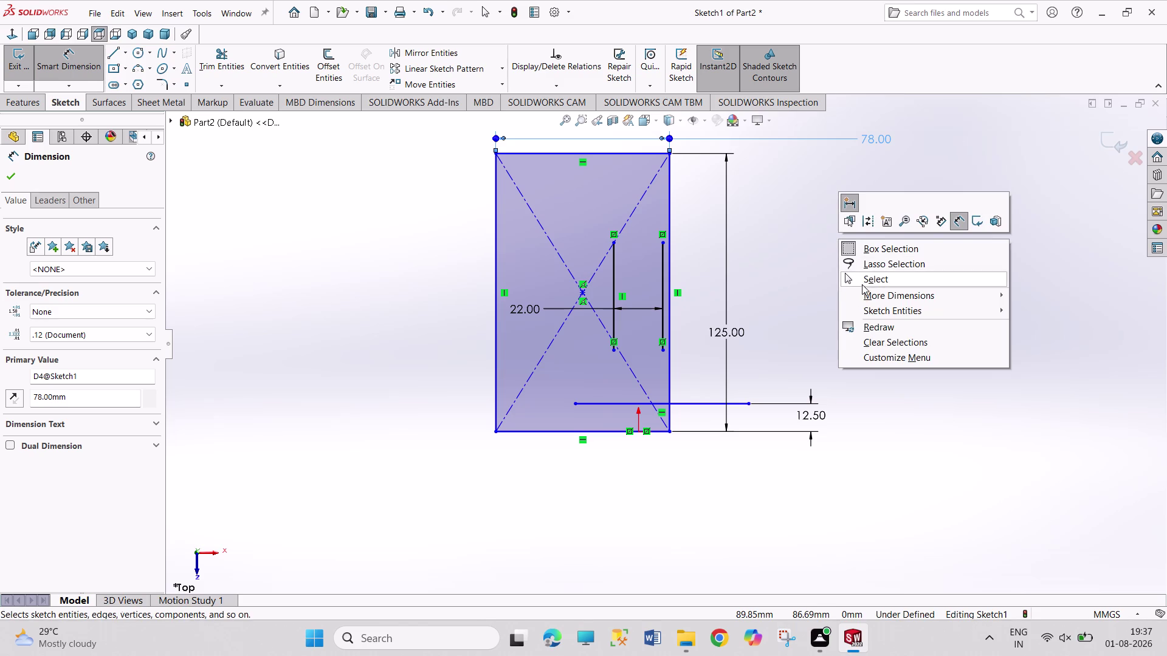
click(862, 277)
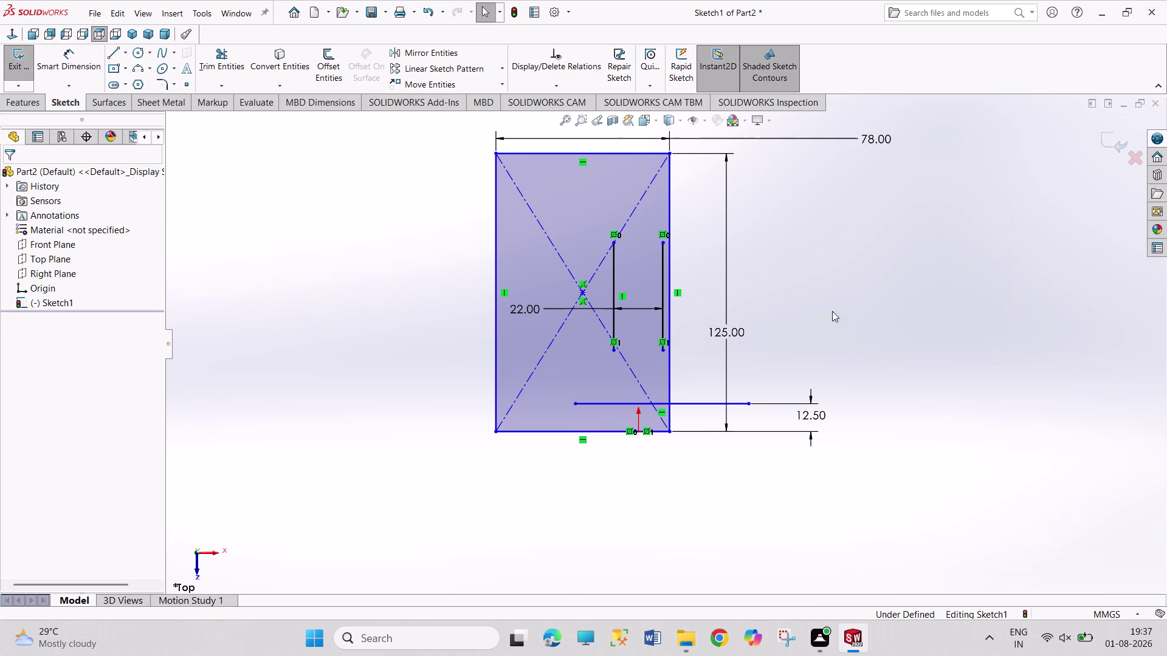
Remove the 78 width dimension and undo back to 28.08 mm.
right_click(881, 138)
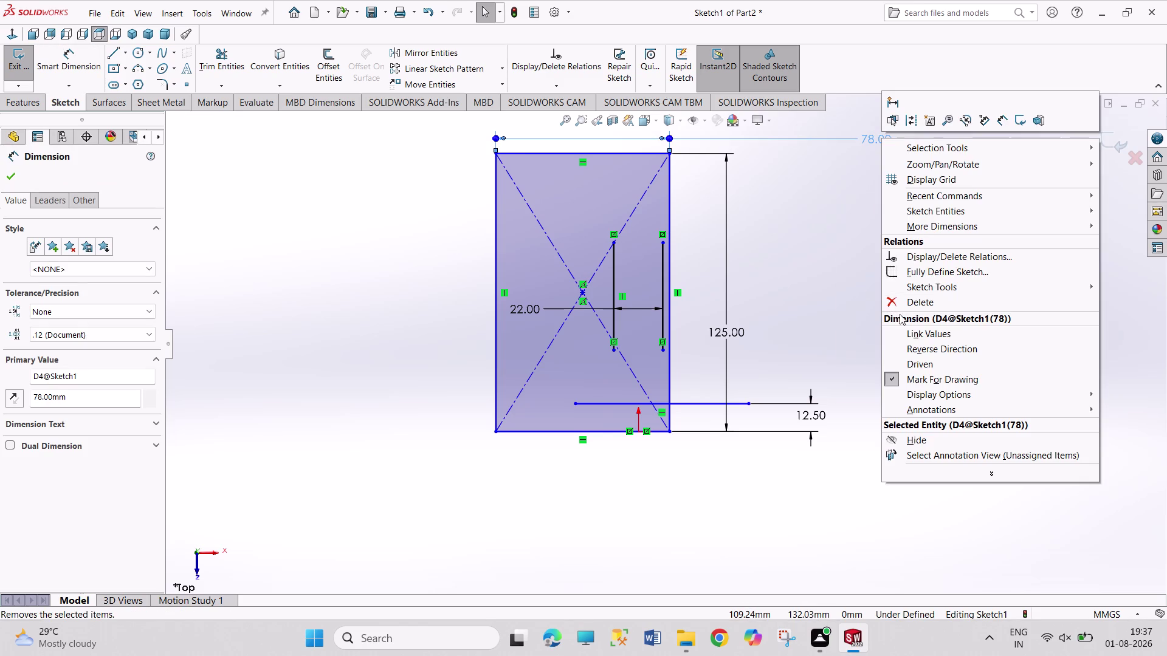
click(906, 302)
key(ctrl+z)
key(ctrl+z)
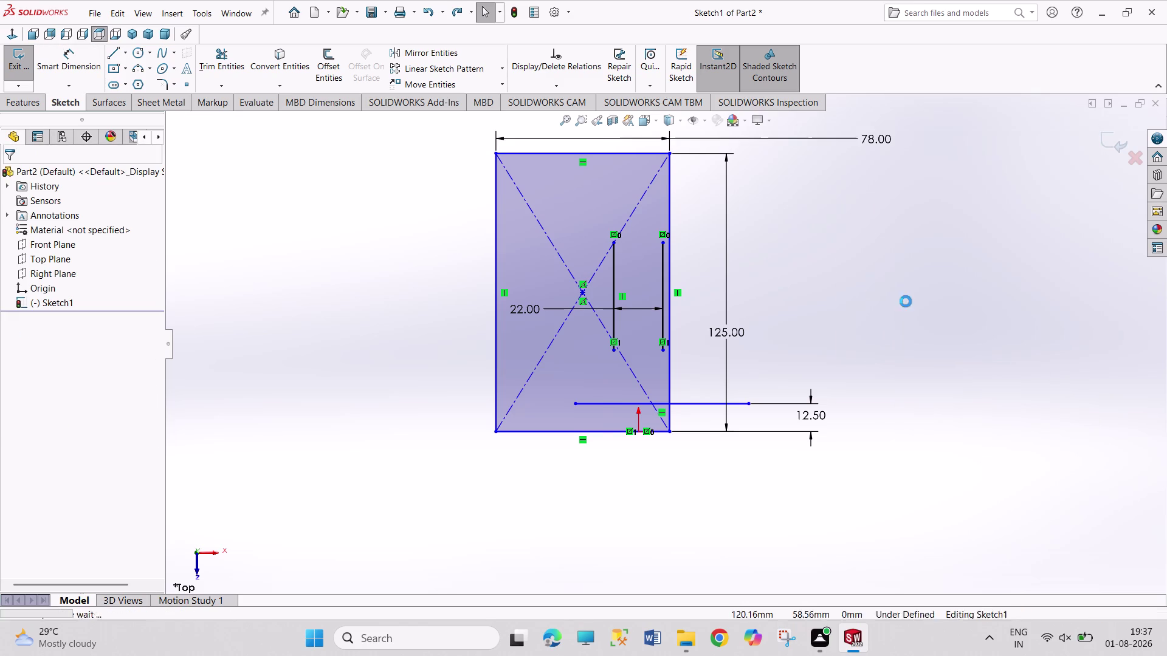
click(903, 303)
right_drag(919, 328, 917, 292)
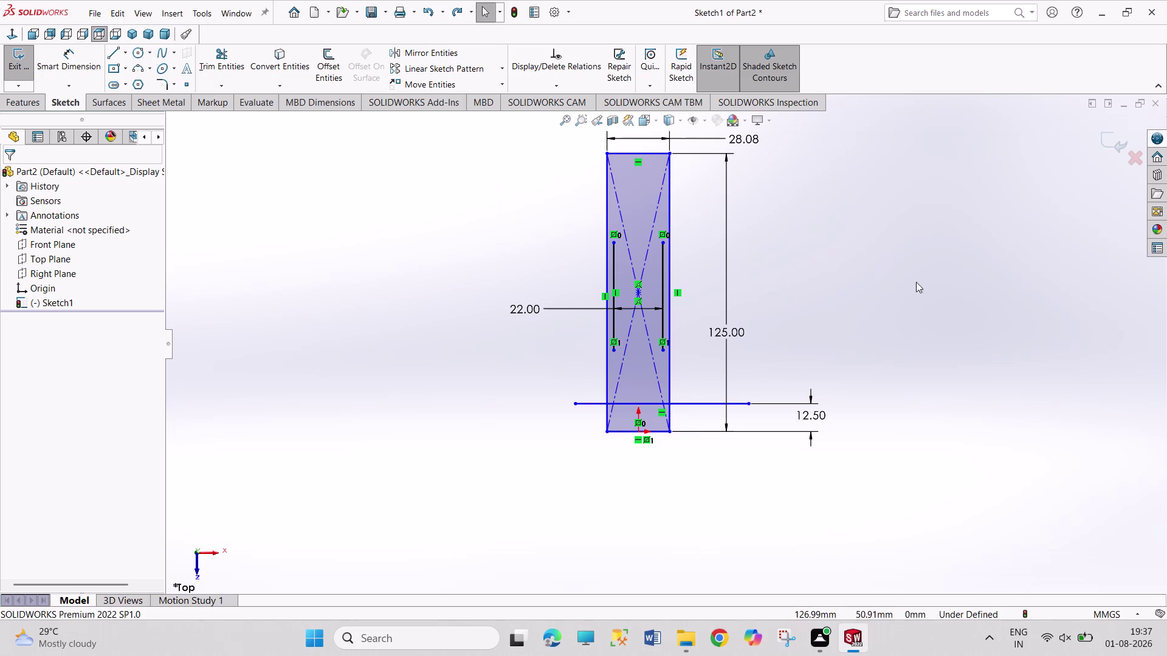
Try a width dimension on the bottom edge, then cancel it.
right_drag(918, 292, 894, 190)
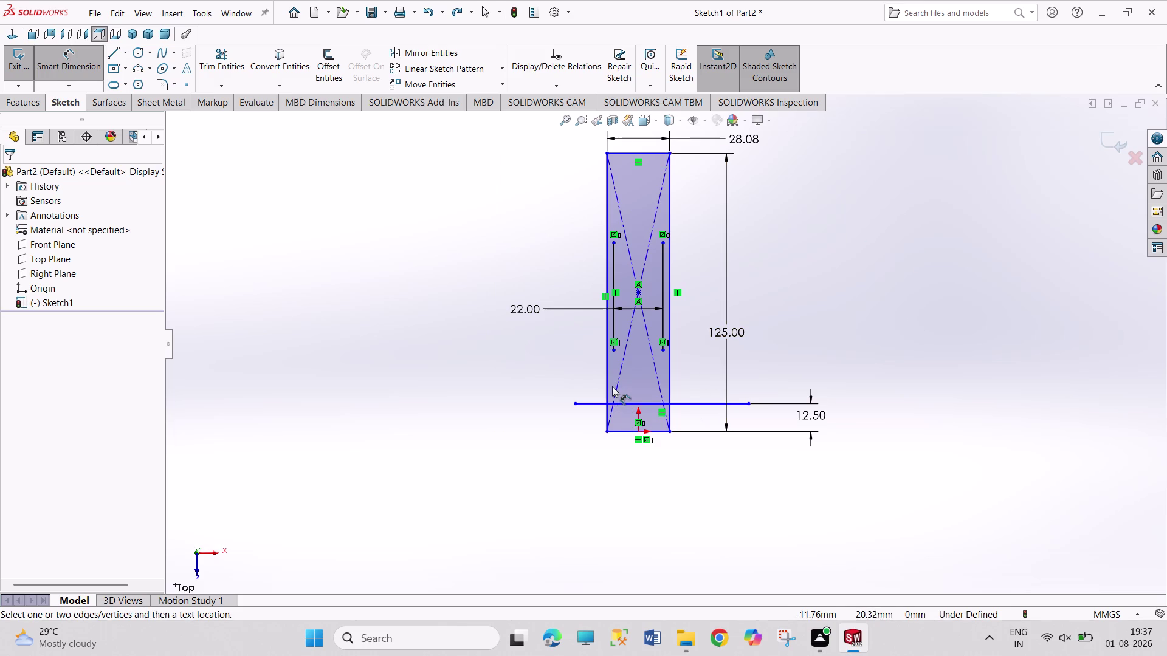
click(618, 430)
click(649, 482)
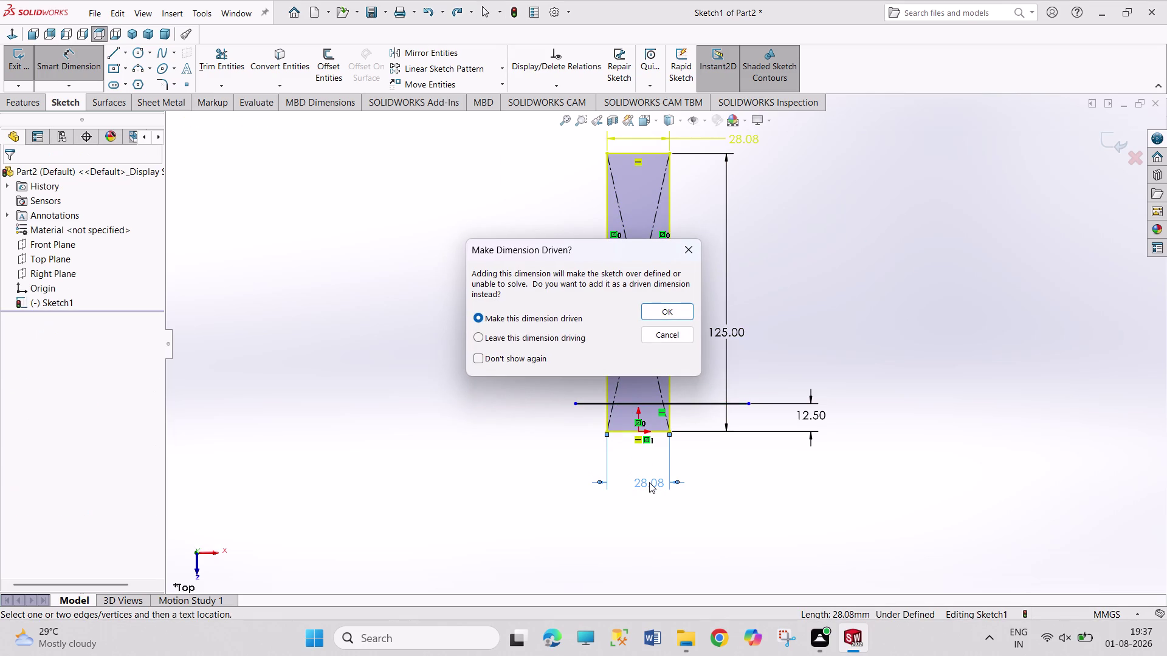
click(682, 247)
right_click(746, 136)
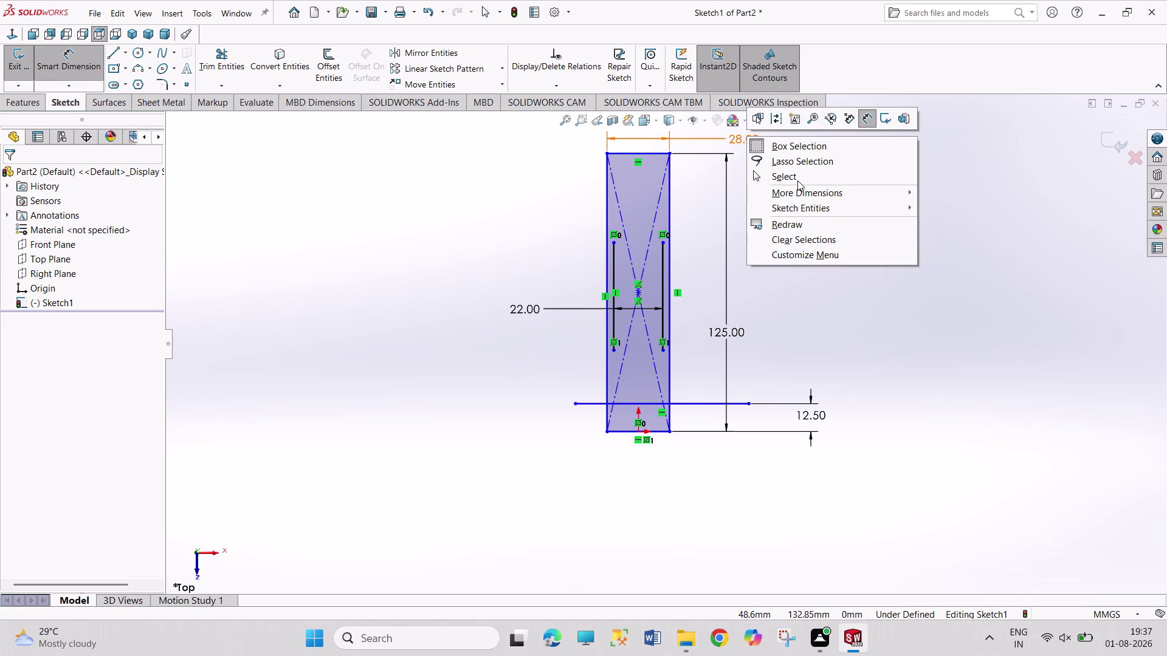
click(798, 180)
Delete the top width dimension and dimension the bottom edge to 78 mm.
right_click(746, 140)
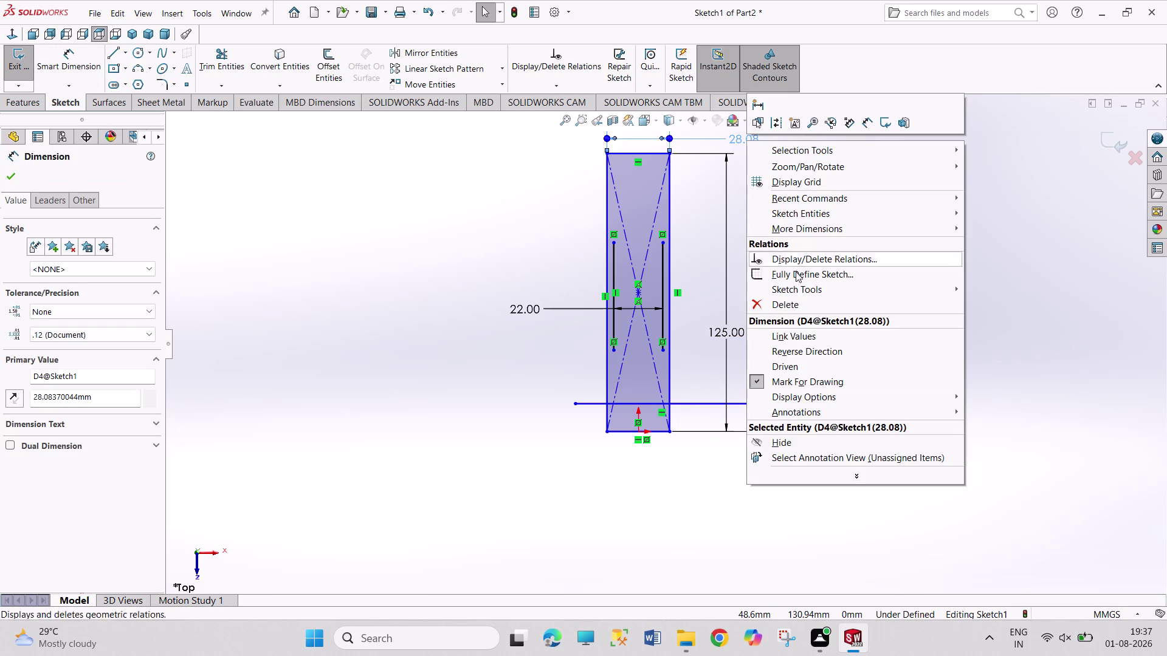
click(798, 303)
right_drag(566, 460, 566, 363)
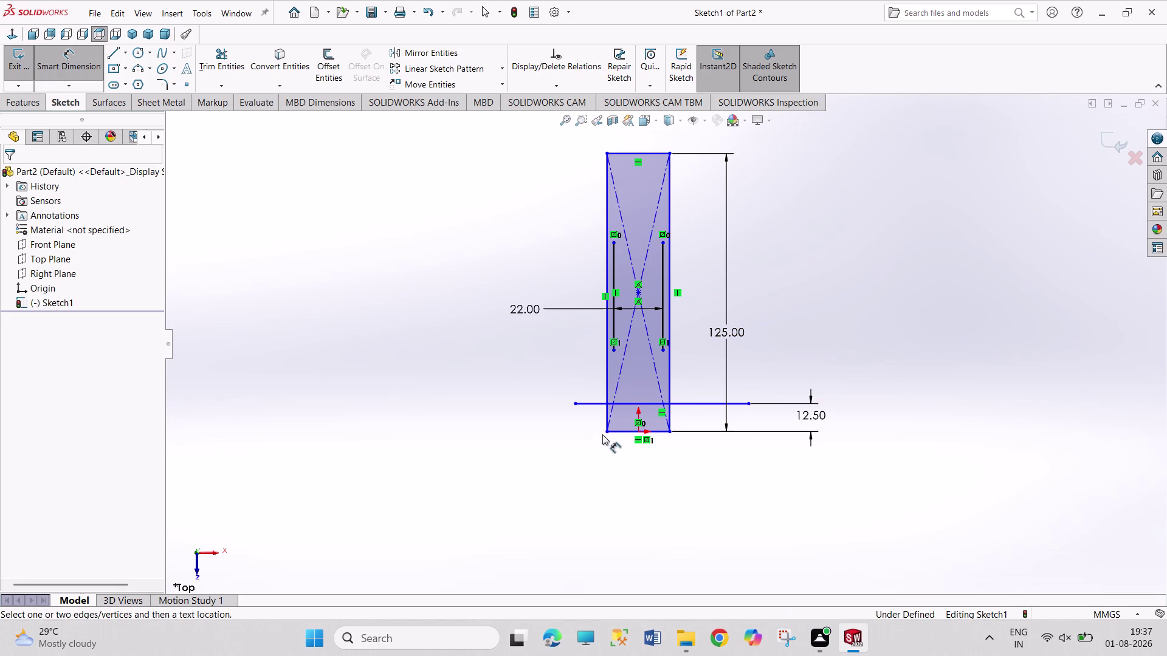
click(623, 433)
click(706, 489)
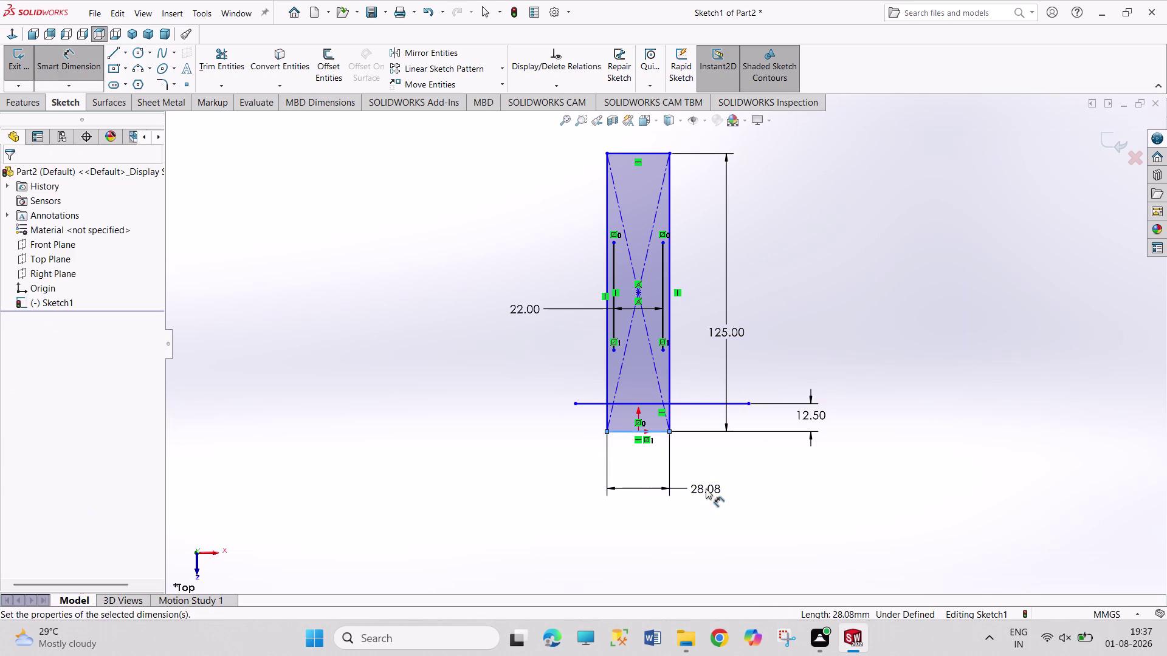
text(78)
key(Return)
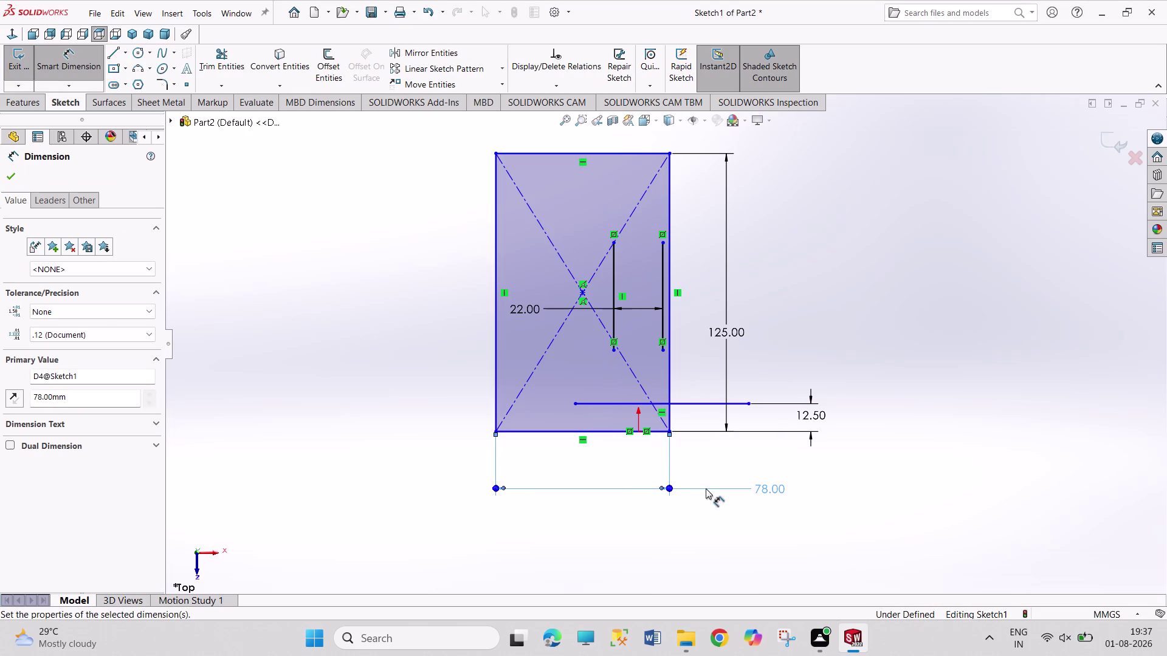
right_click(872, 336)
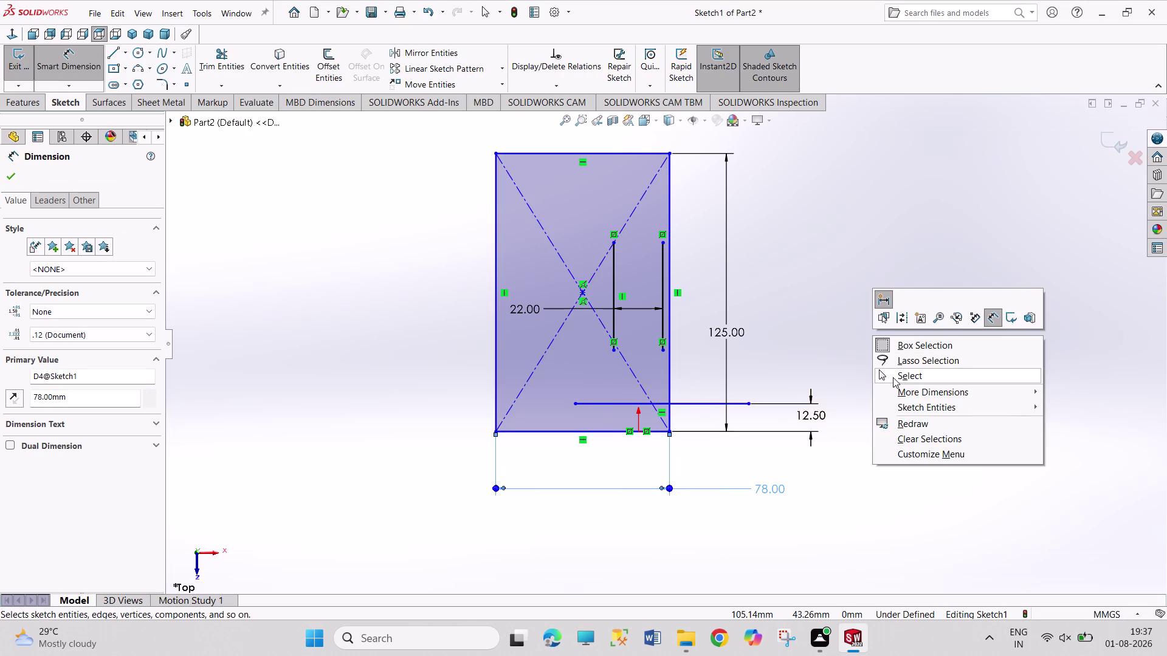
click(917, 372)
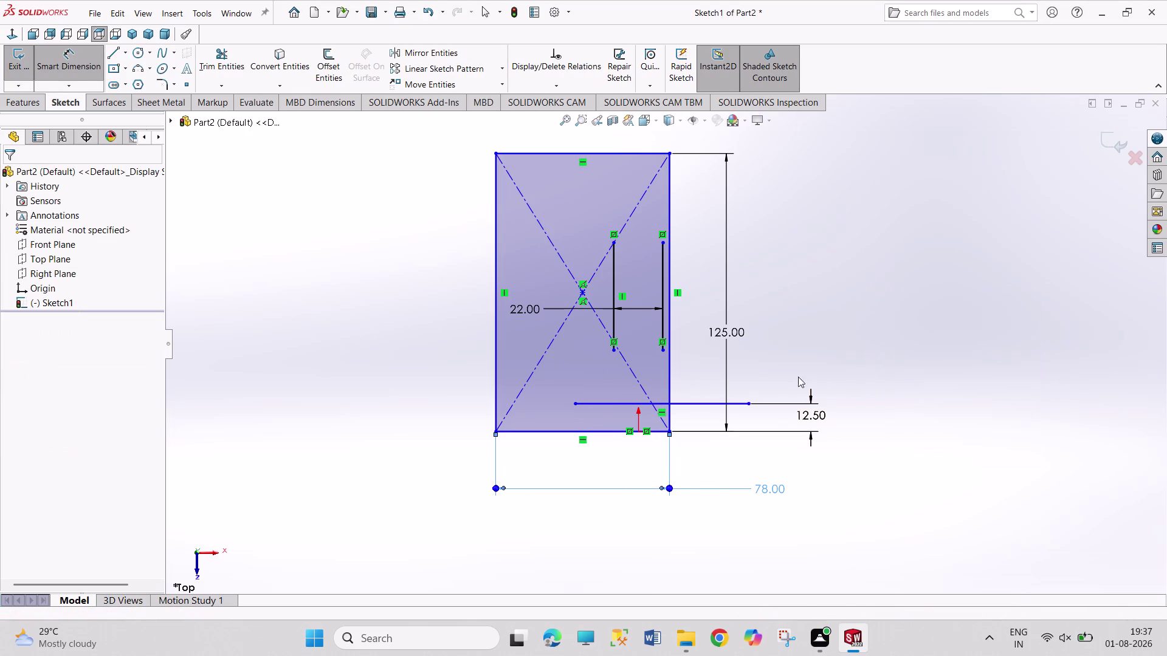
Make the bottom edge coincident with the origin, then undo that and the 78 mm width.
click(580, 428)
click(637, 435)
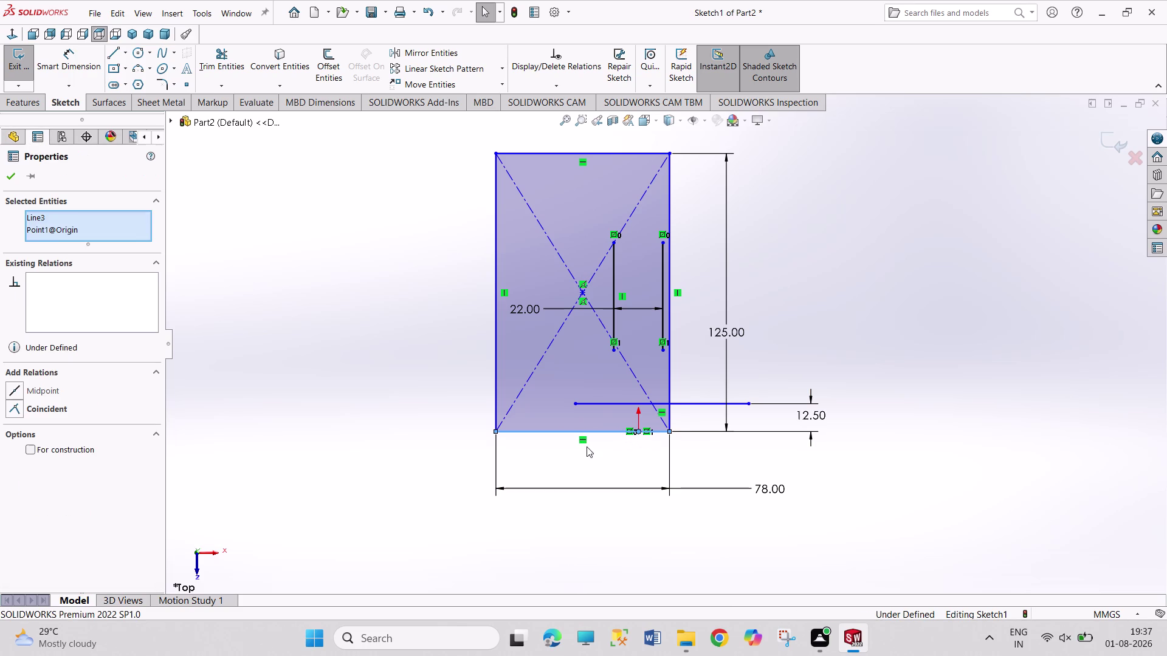
click(46, 412)
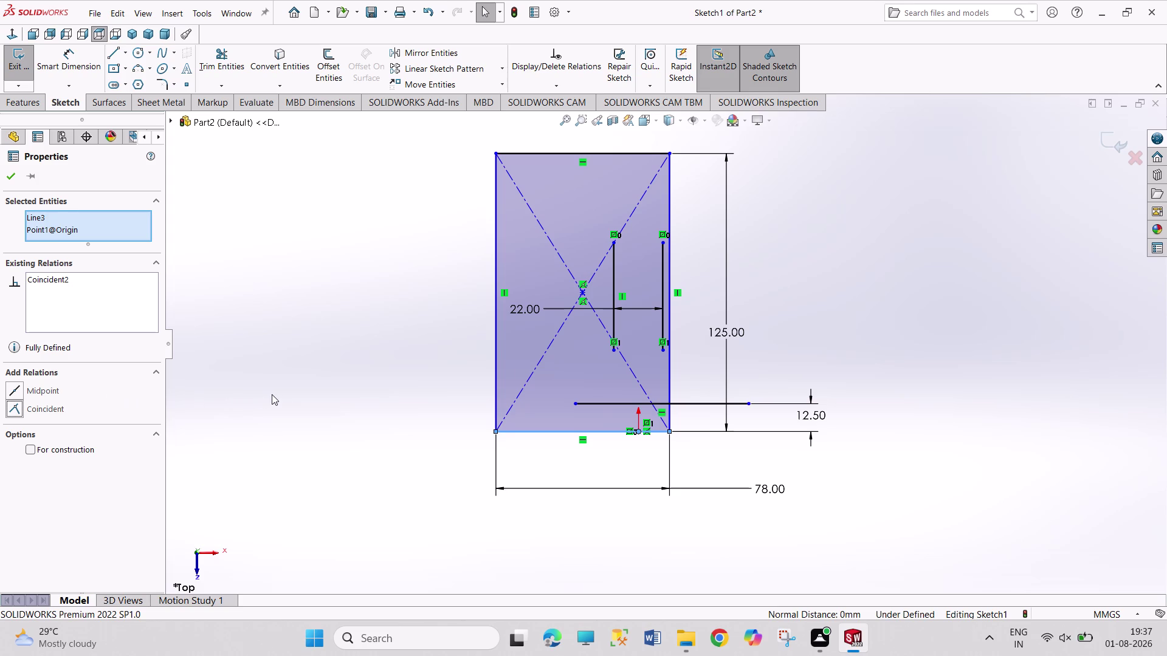
click(334, 417)
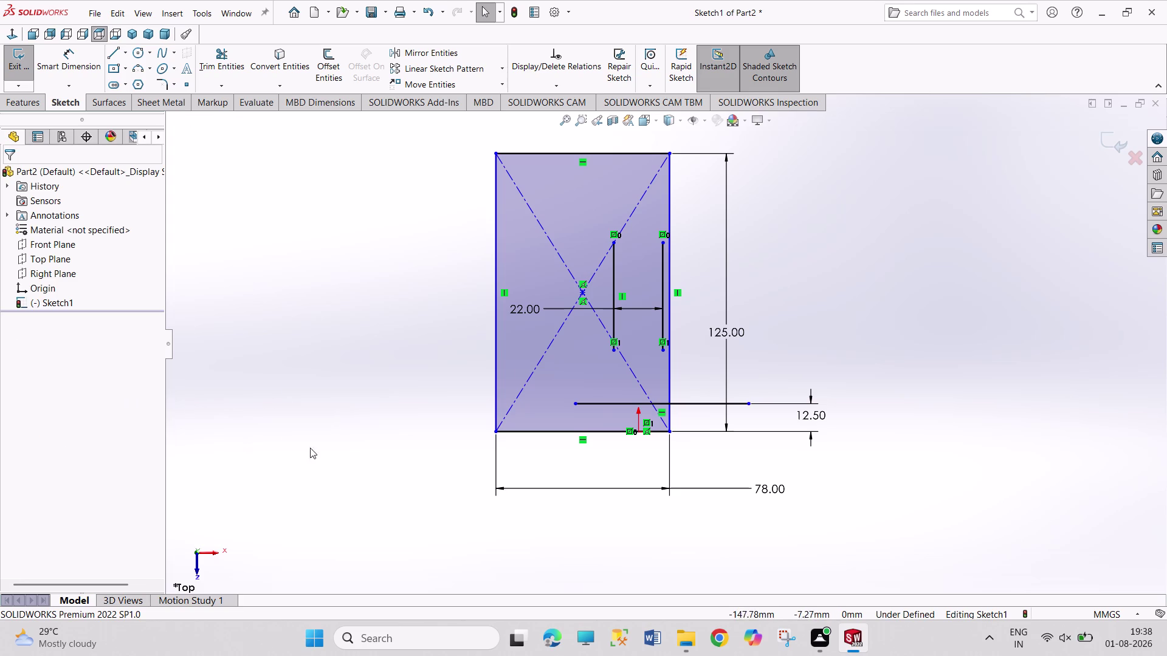
key(ctrl+z)
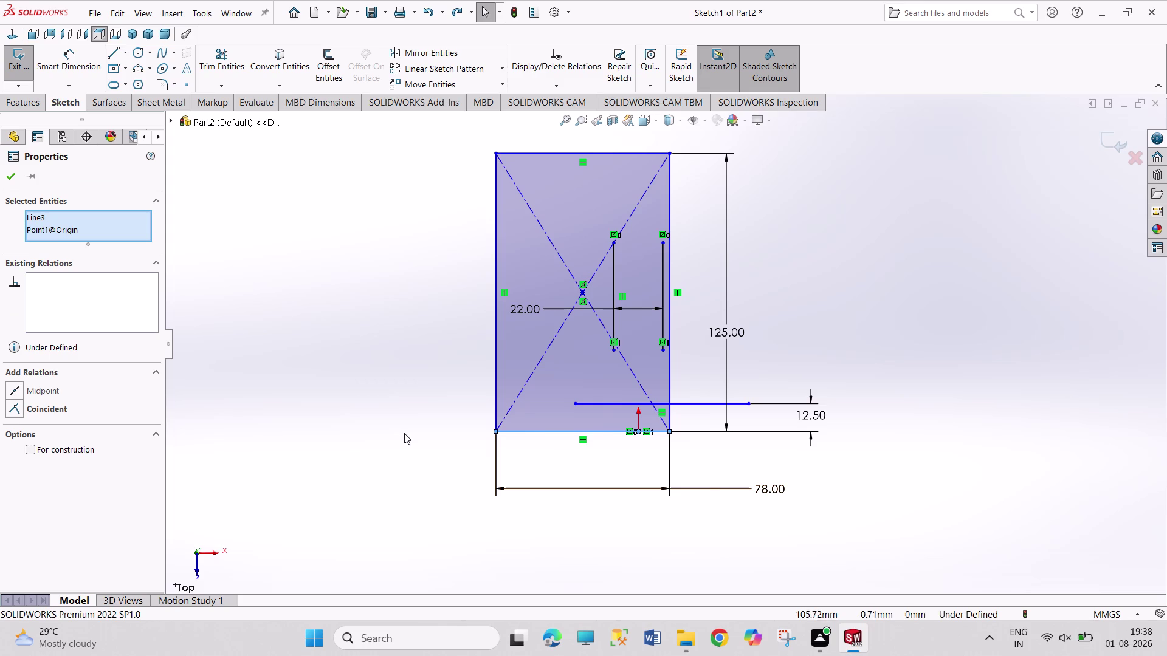
key(ctrl+z)
Select the sketch's centre point together with the origin for a relation.
click(446, 452)
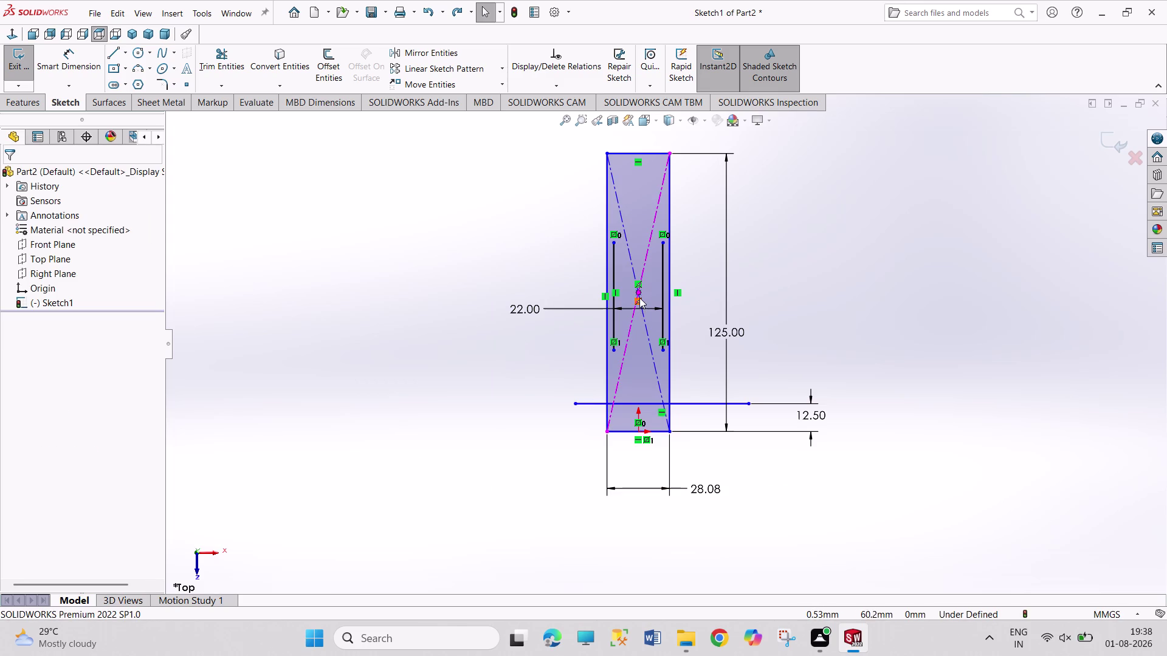
click(638, 295)
click(639, 433)
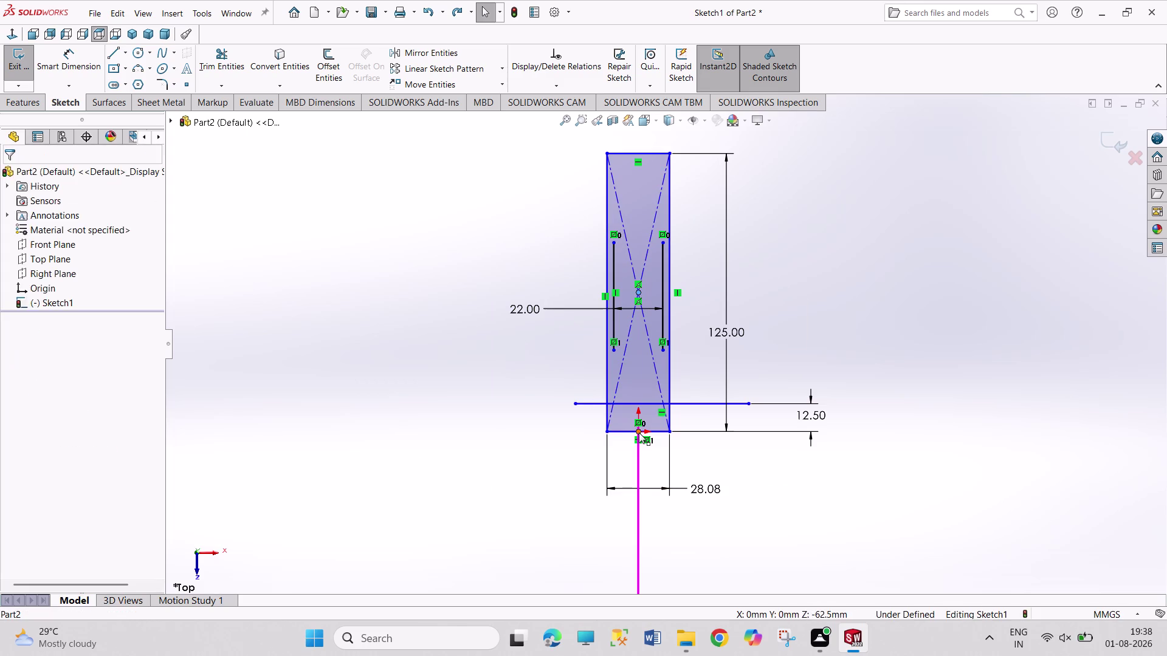
click(44, 408)
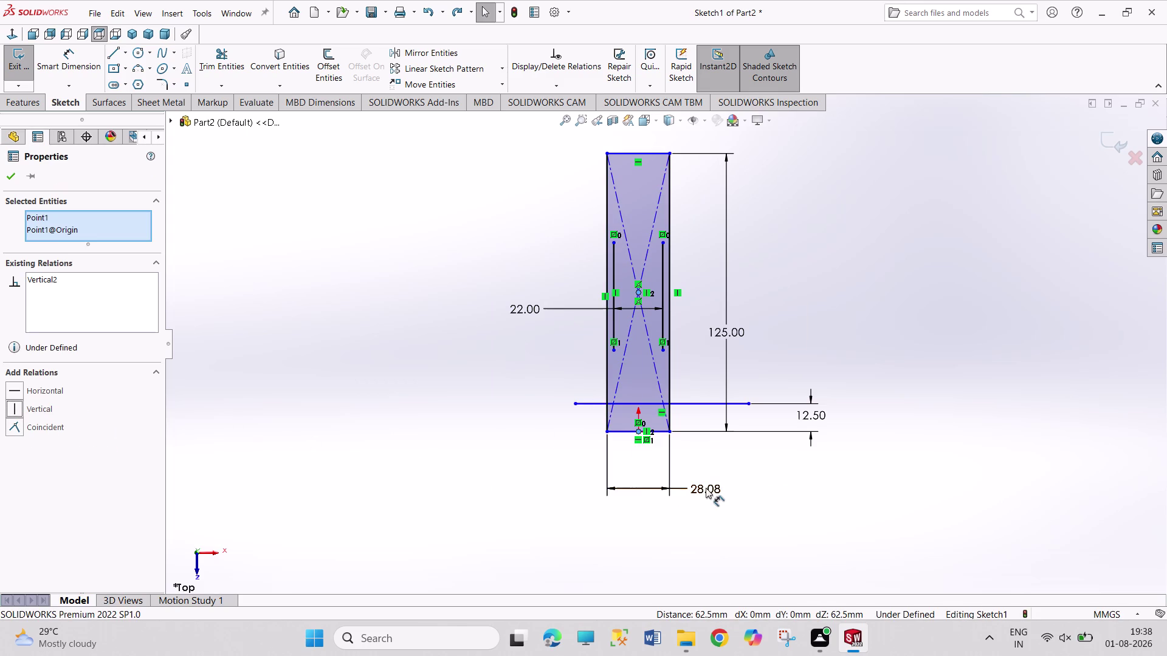
Change the bottom width dimension to 78.00 mm.
double_click(707, 487)
text(7)
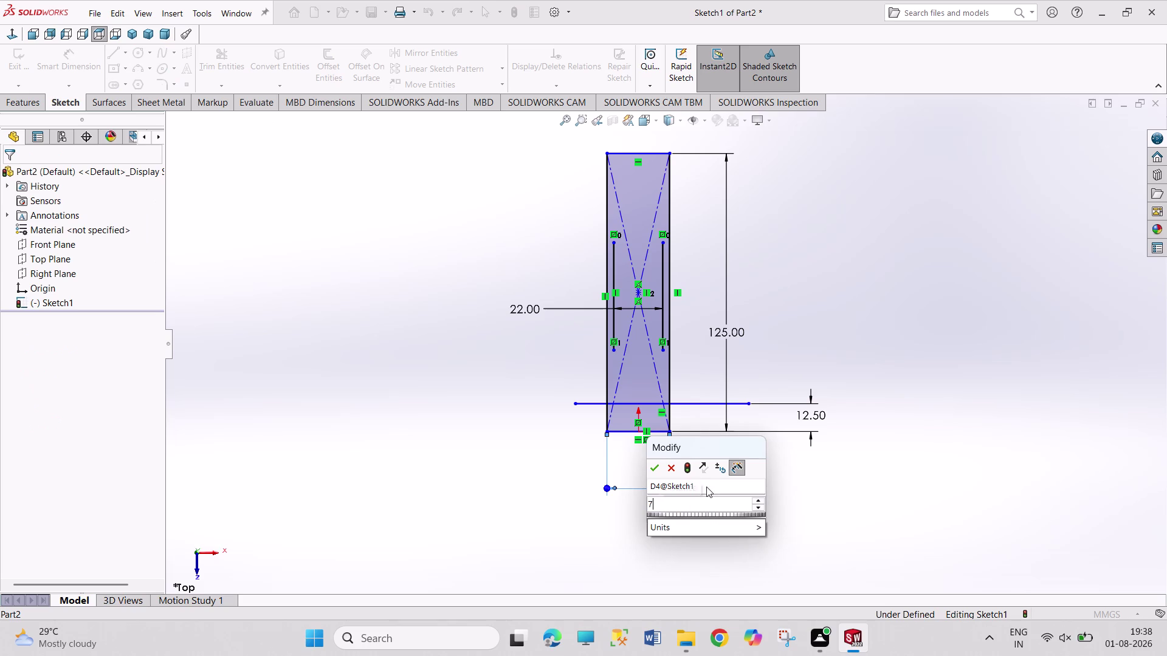
text(2)
key(BackSpace)
key(8)
key(Return)
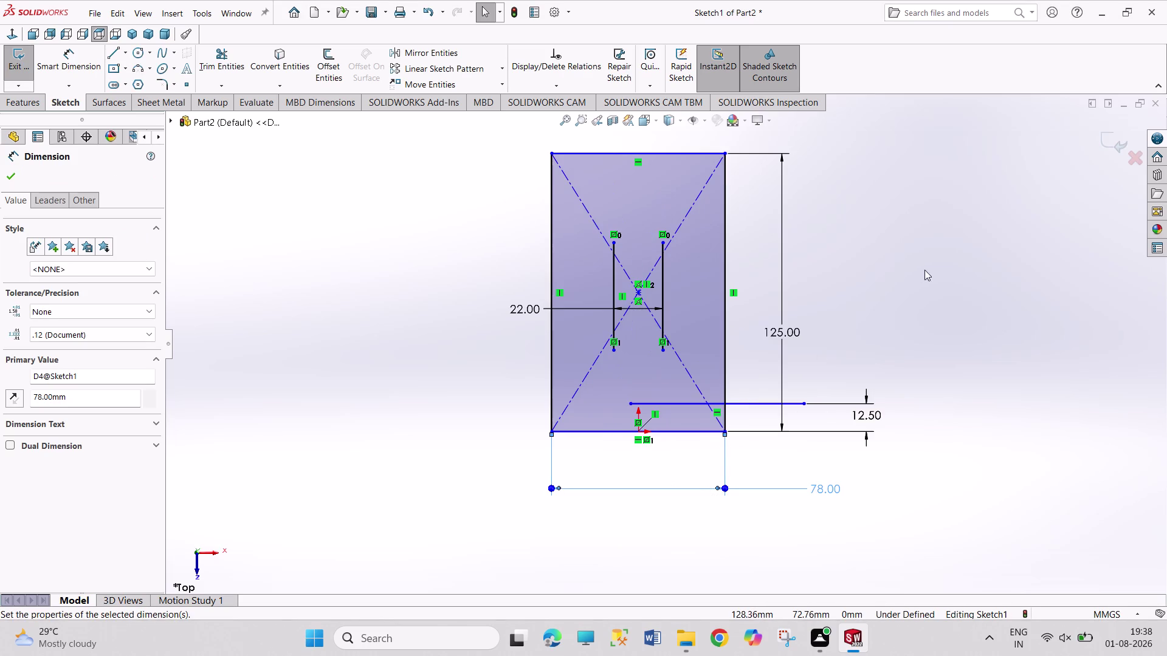
right_click(936, 271)
click(896, 252)
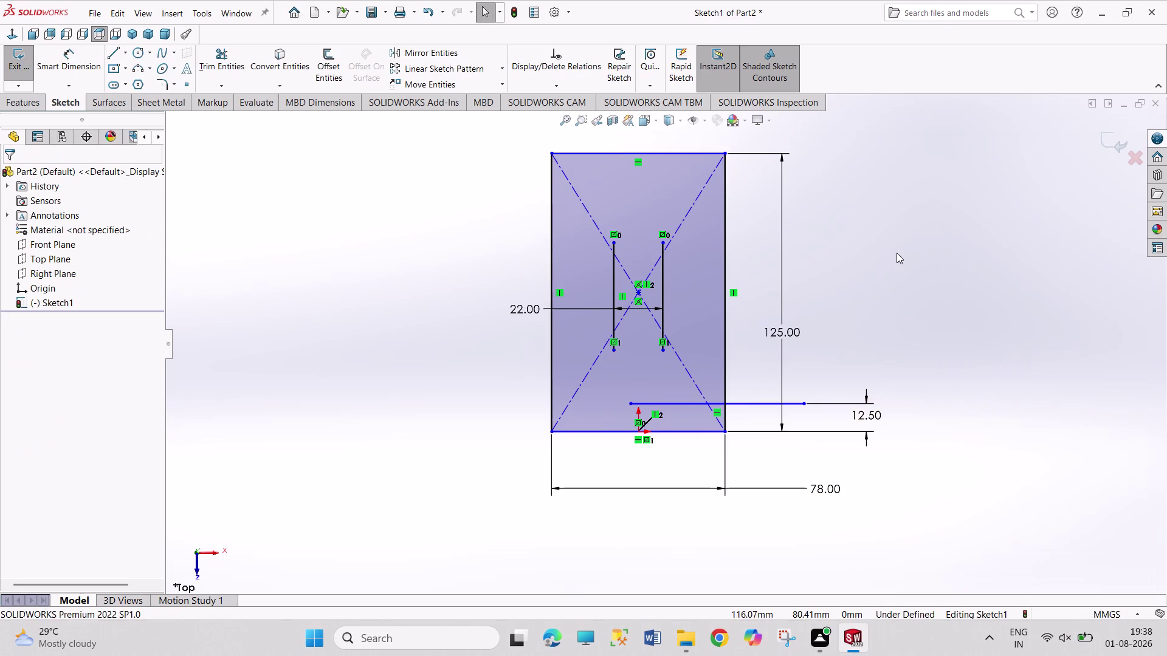
Make both bottom corners horizontal with the origin.
click(551, 430)
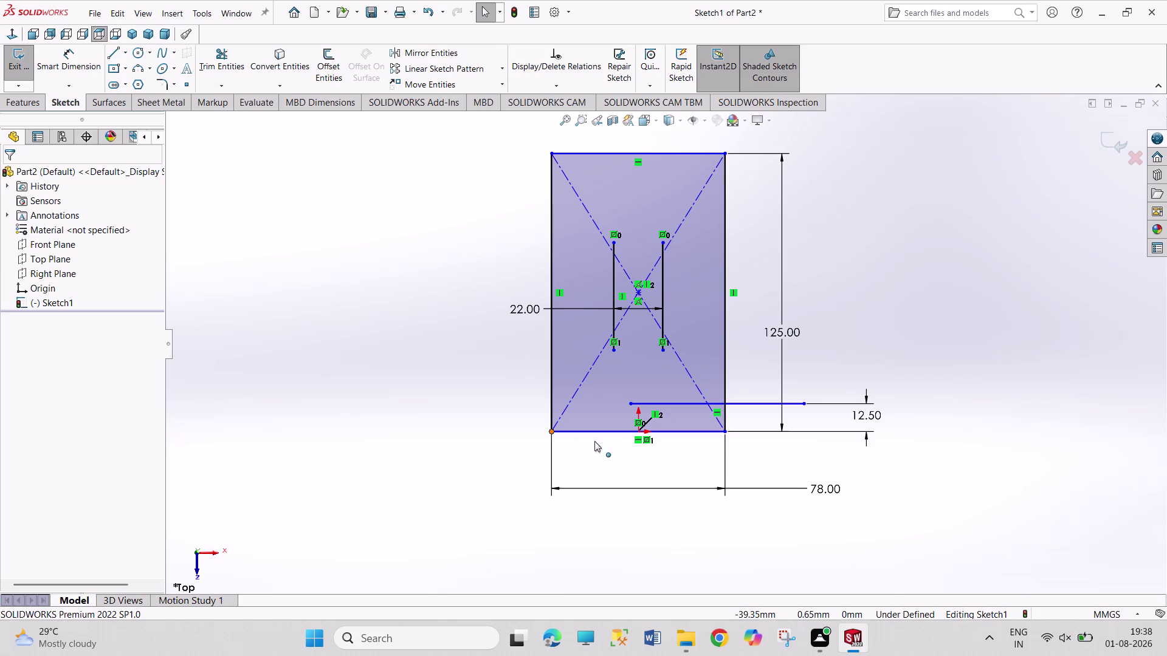
click(635, 431)
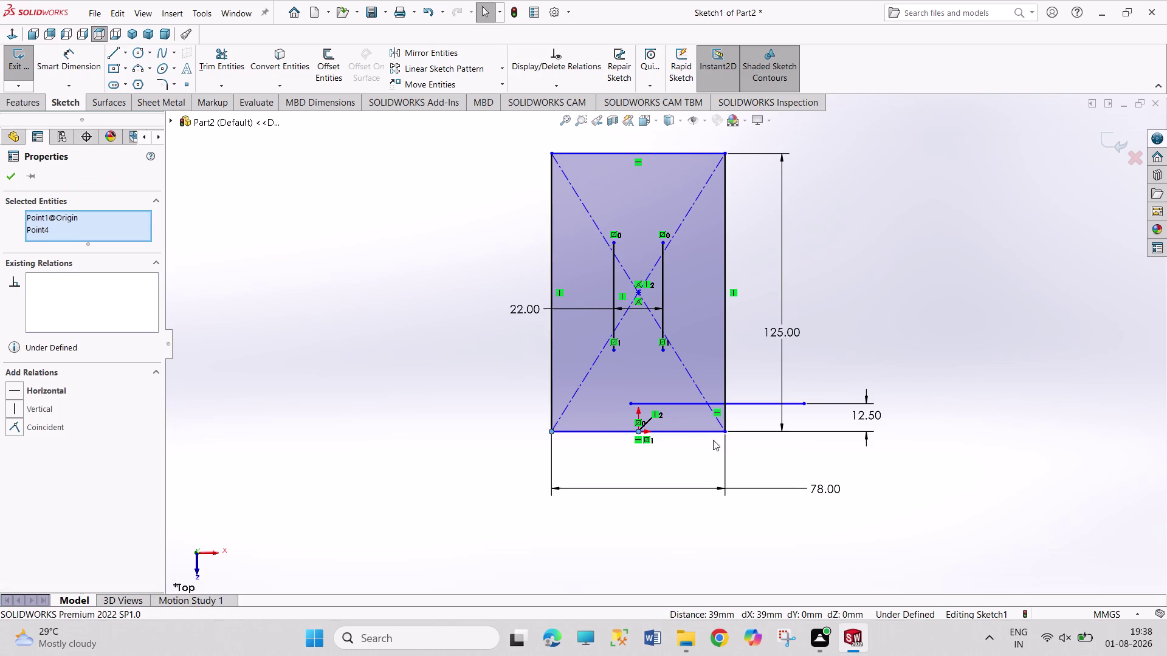
click(725, 434)
click(48, 407)
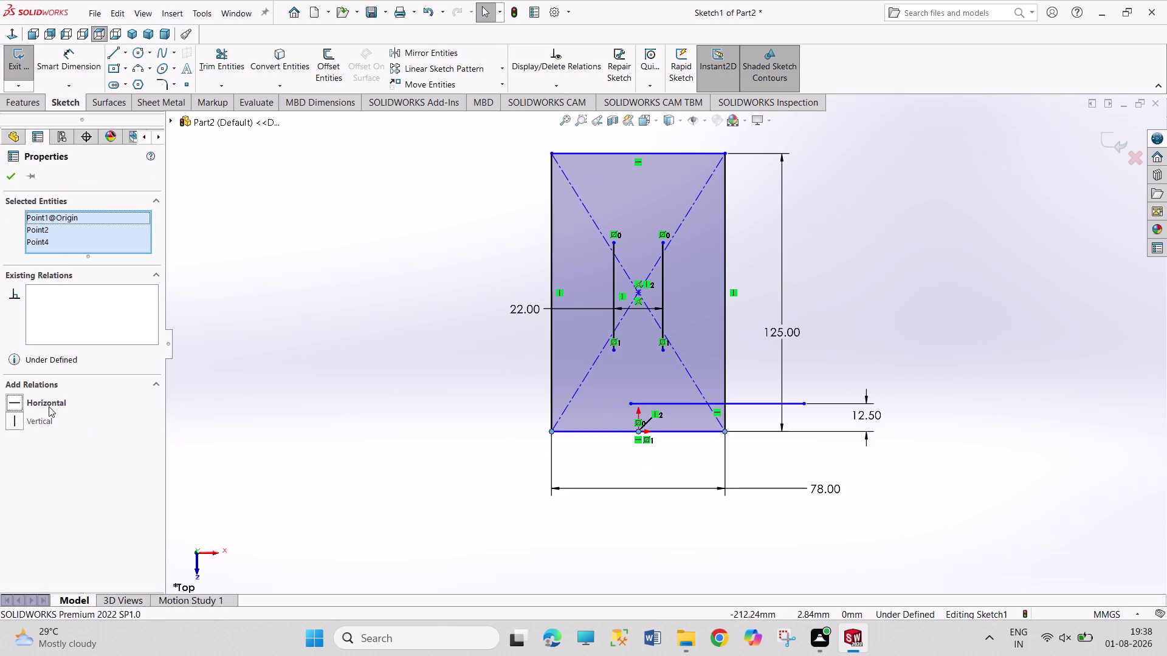
click(275, 413)
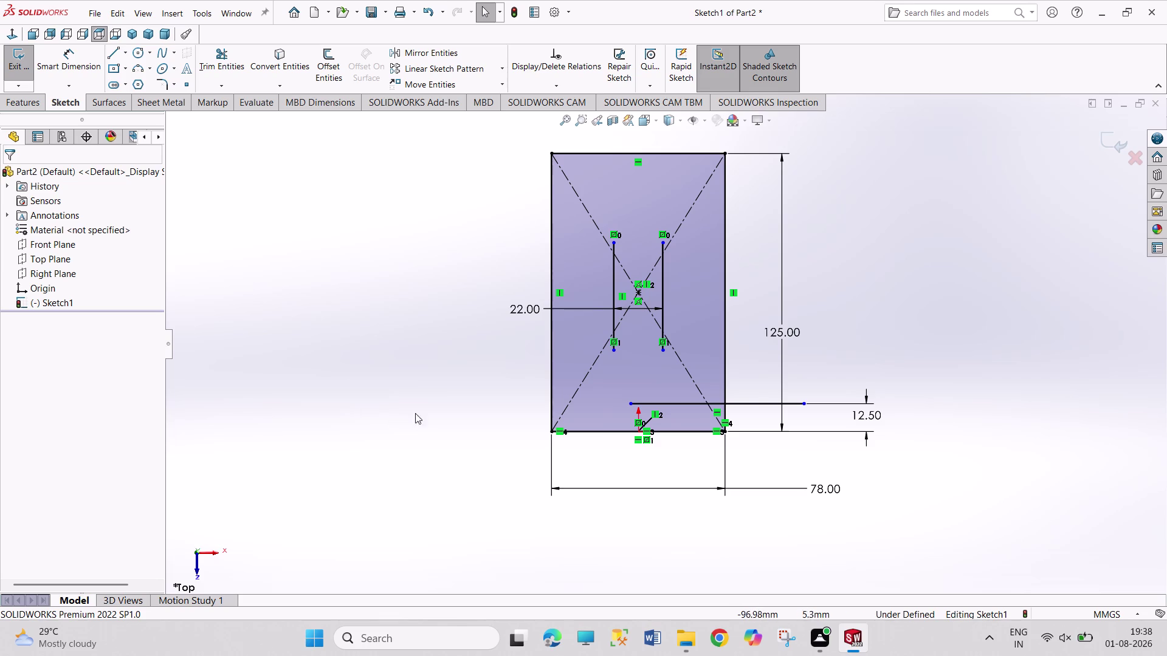
click(112, 54)
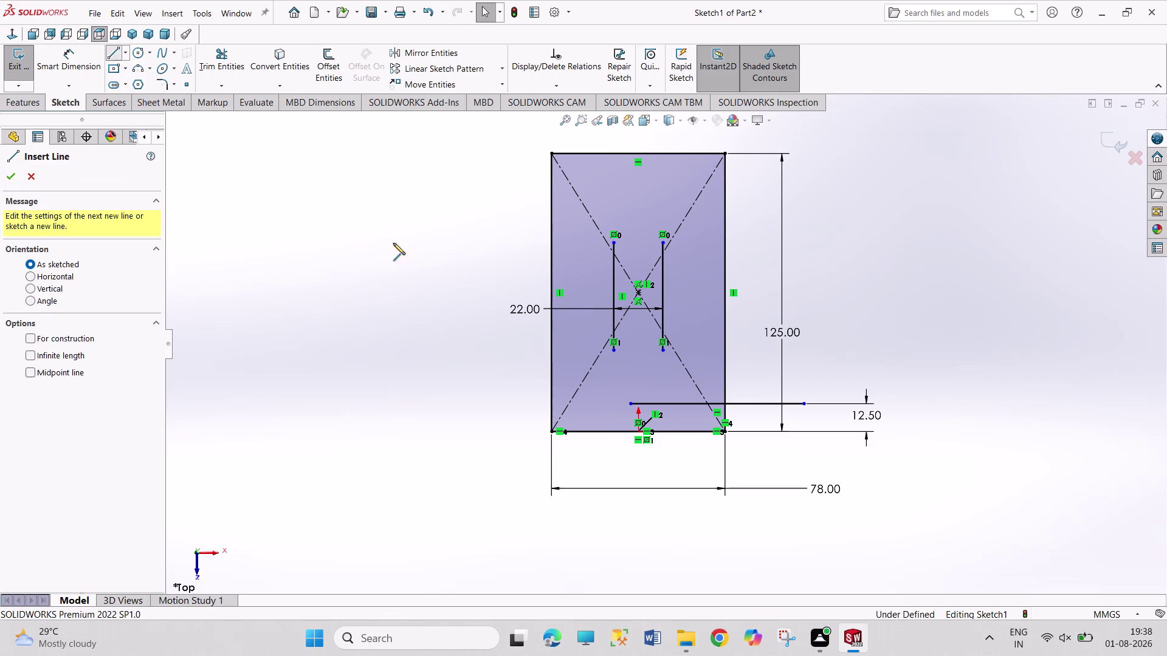
Draw a vertical line crossing the bottom edge near the rectangle's left side.
click(562, 329)
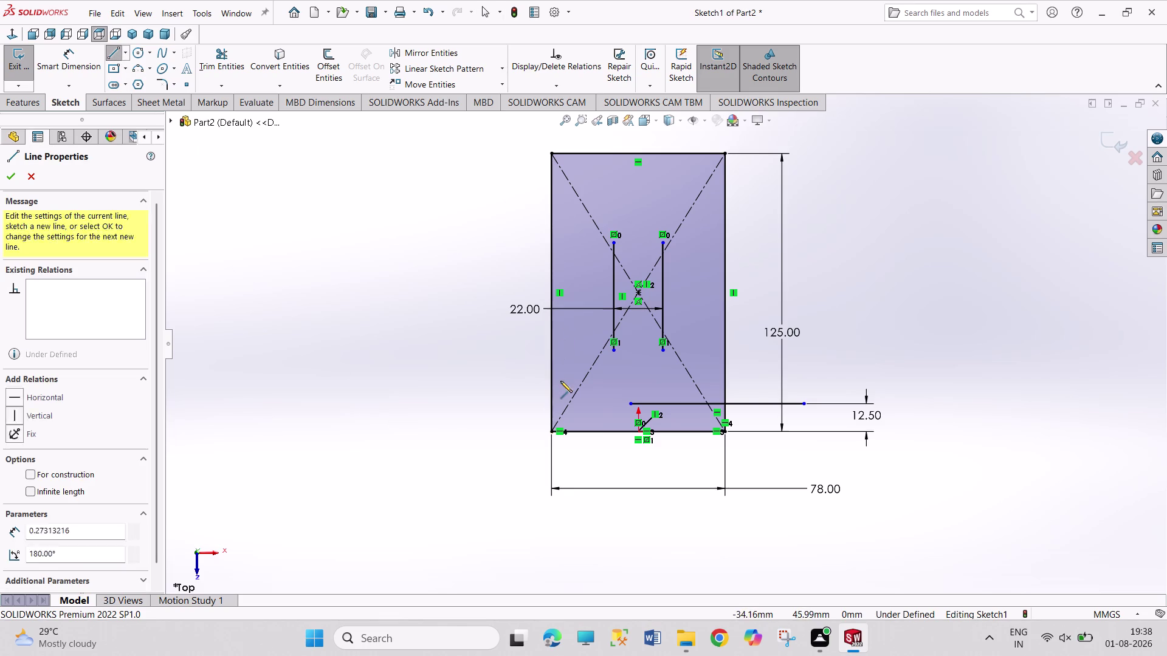
click(564, 465)
right_click(468, 388)
click(493, 395)
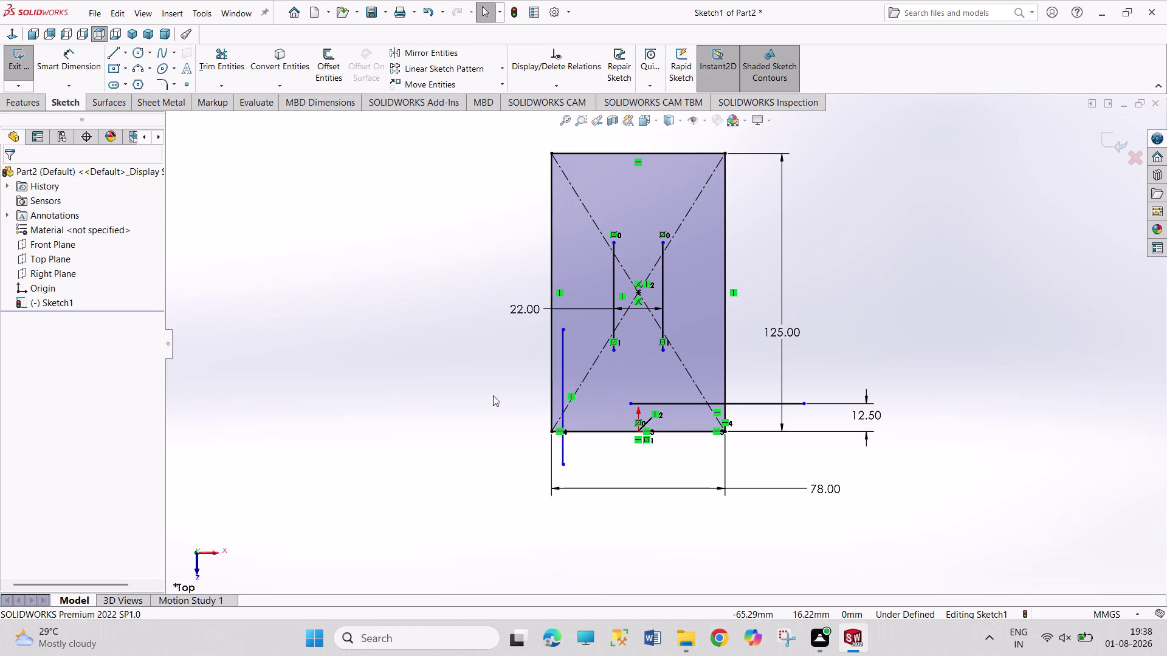
right_drag(493, 395, 494, 313)
Dimension the vertical line 4.00 mm from the rectangle's left edge.
click(566, 362)
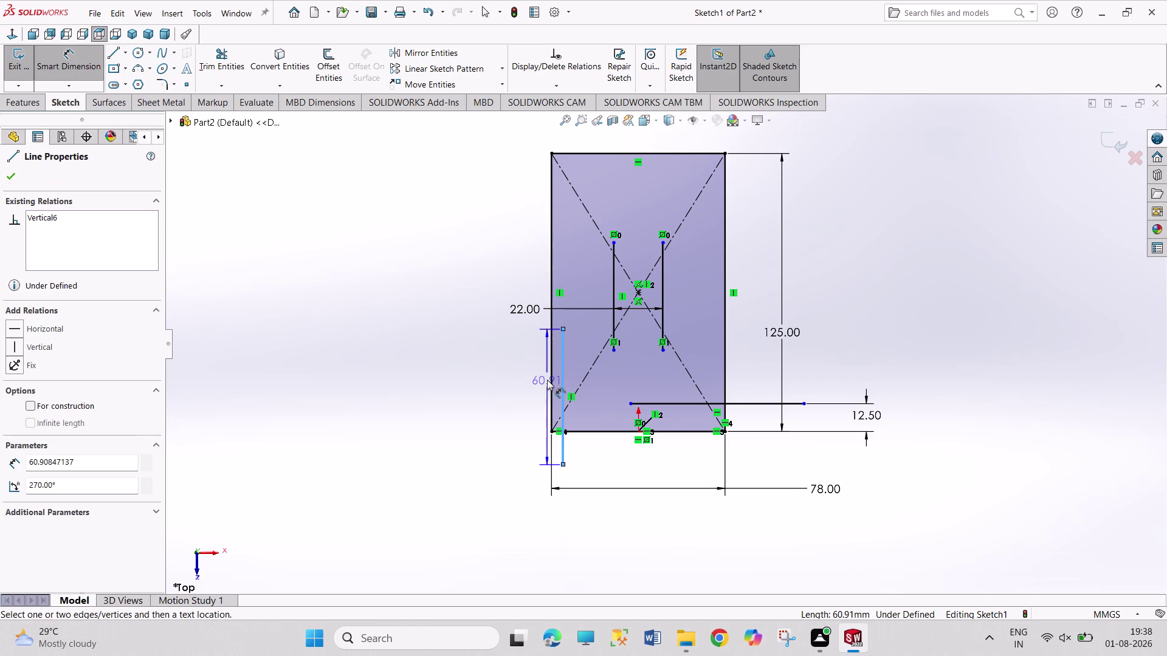
click(549, 381)
click(517, 381)
key(4)
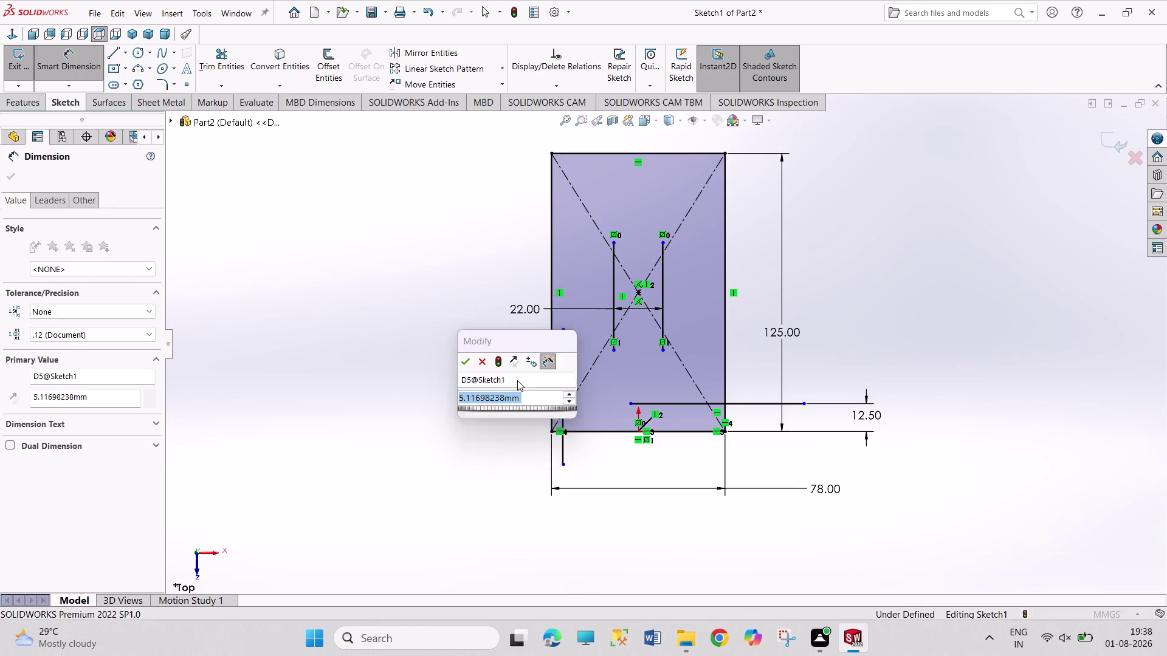
key(Return)
right_click(474, 328)
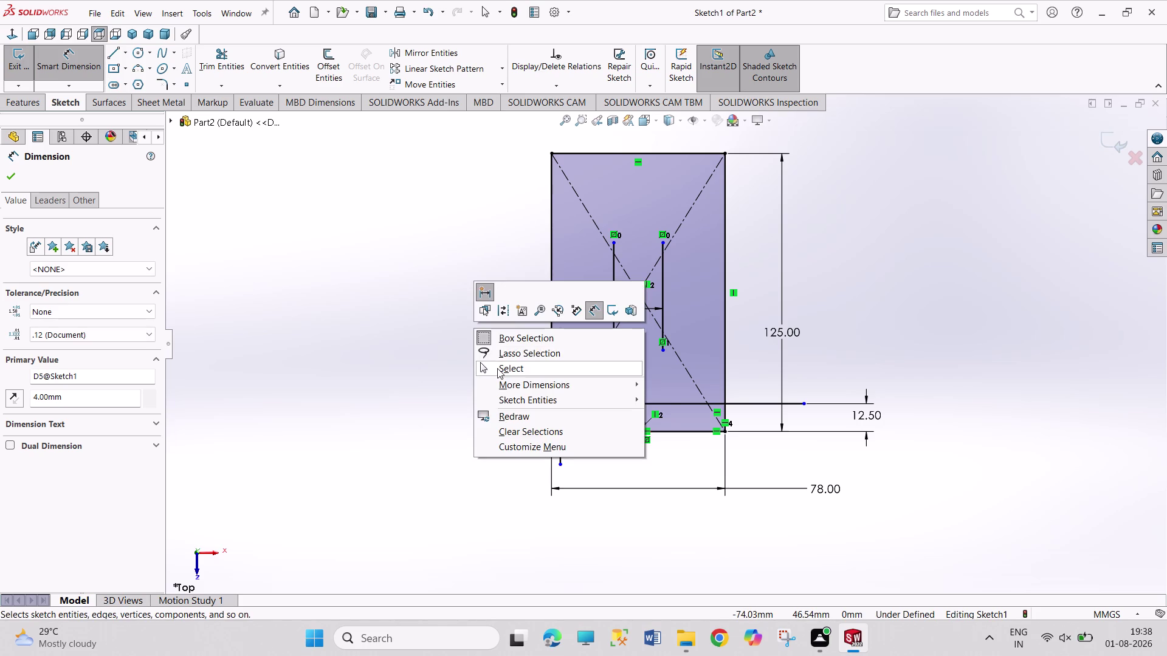
click(497, 368)
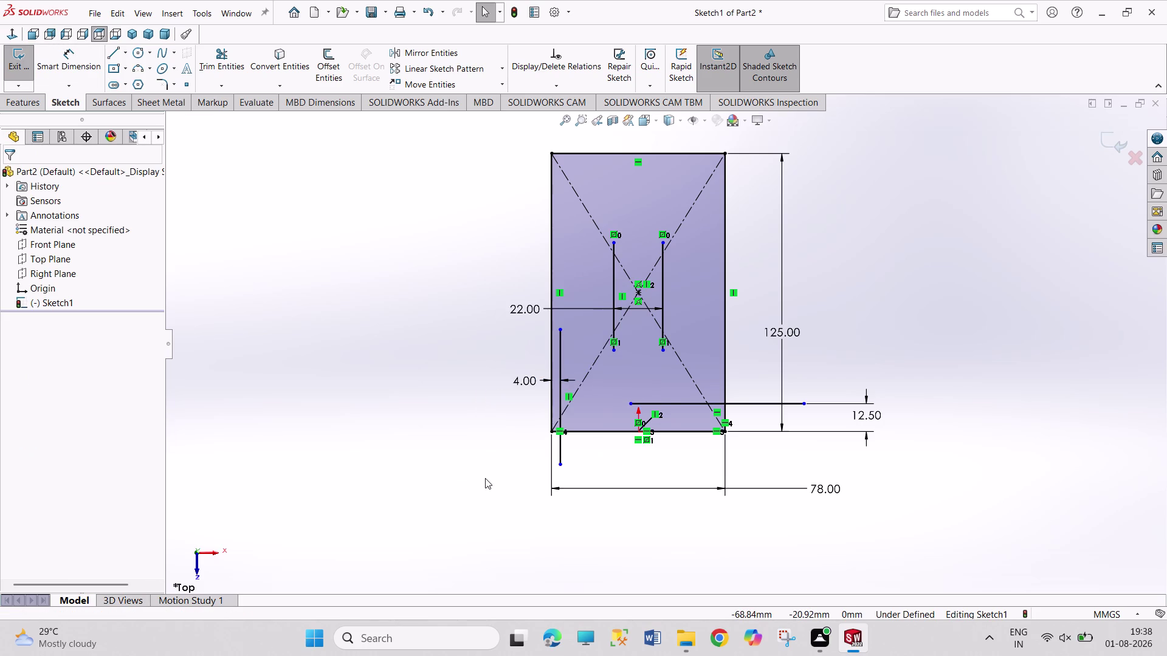
click(561, 449)
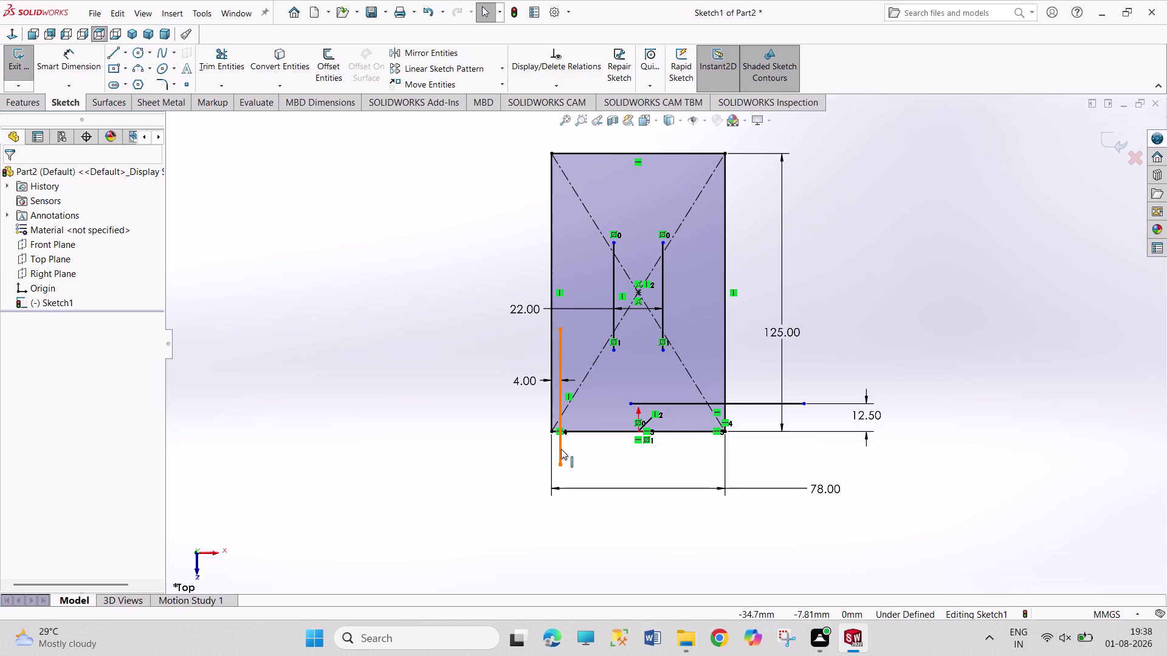
click(764, 460)
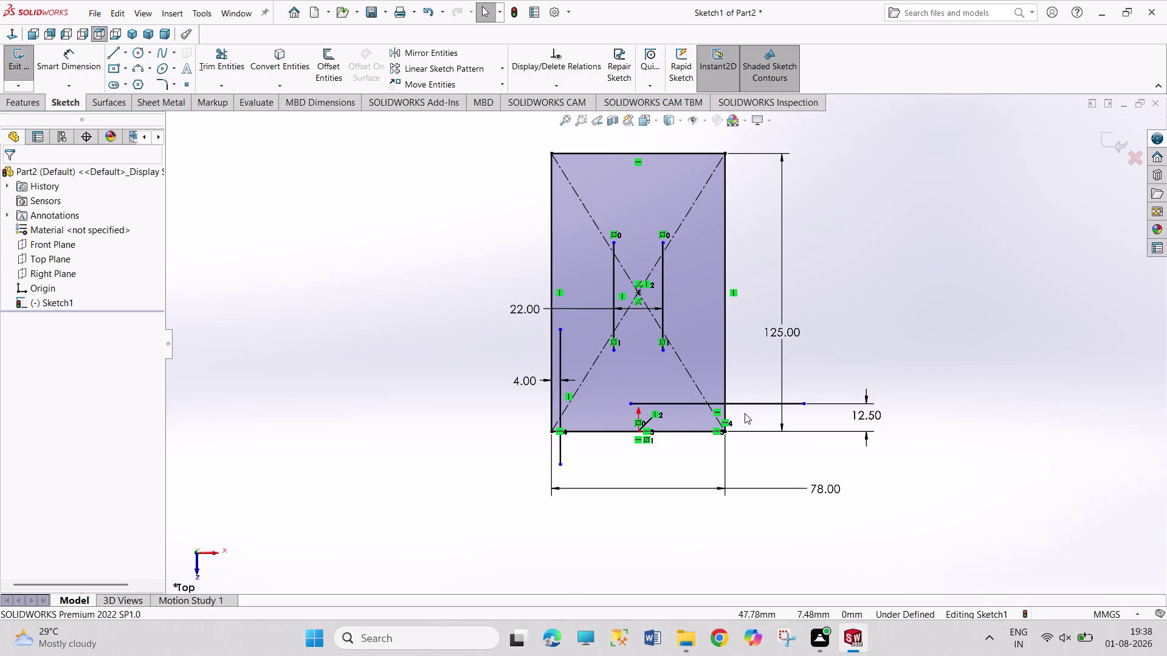
right_click(745, 405)
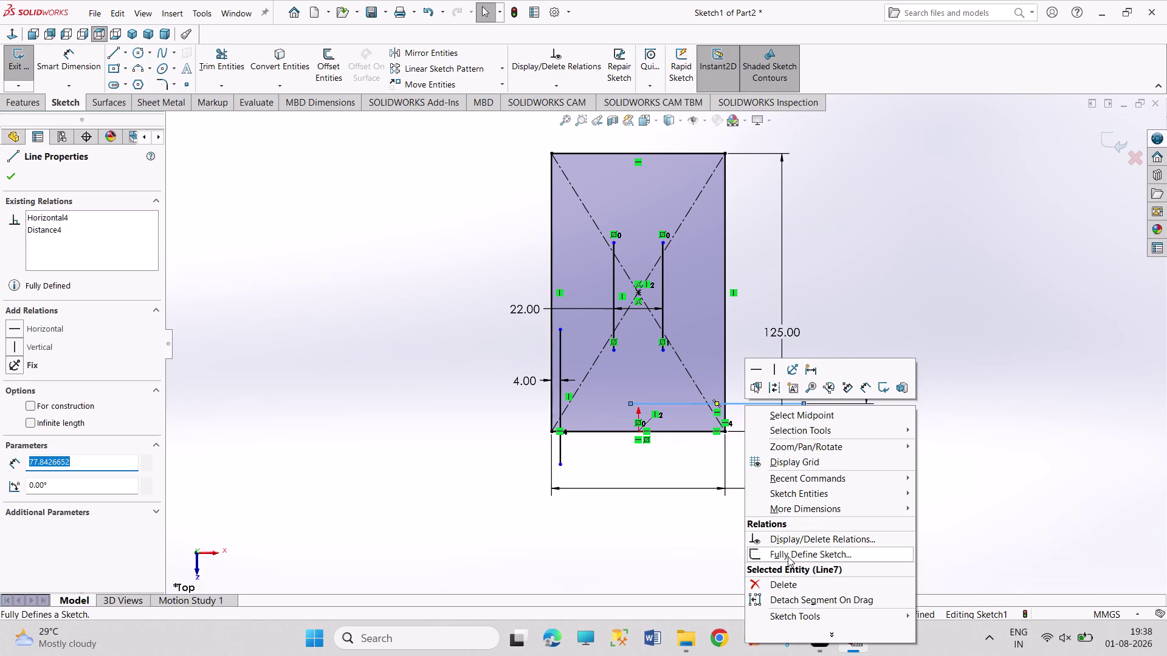
Delete the horizontal line with its 12.50 dimension and confirm the prompt.
click(785, 586)
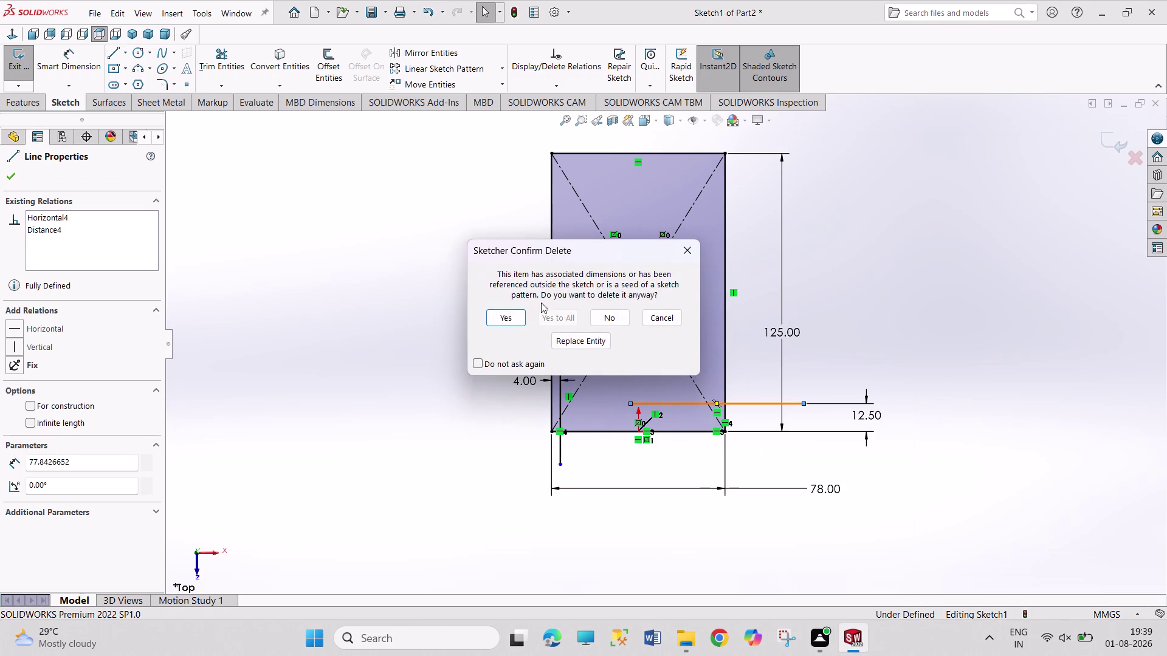
click(514, 322)
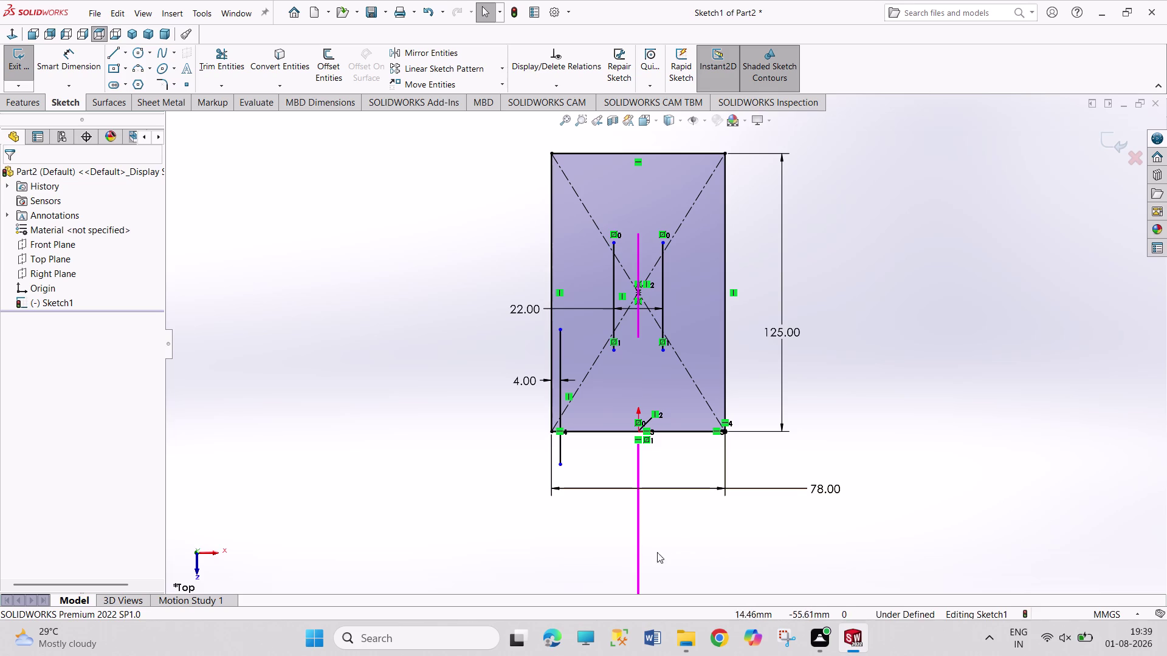
click(890, 329)
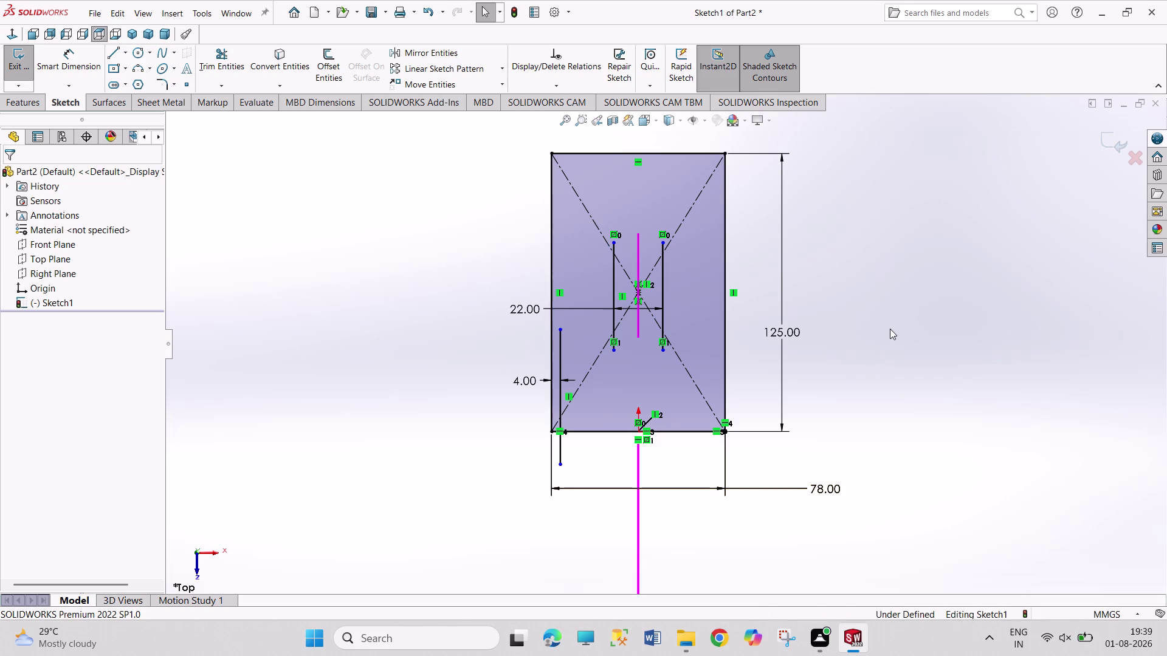
key(Escape)
key(Escape)
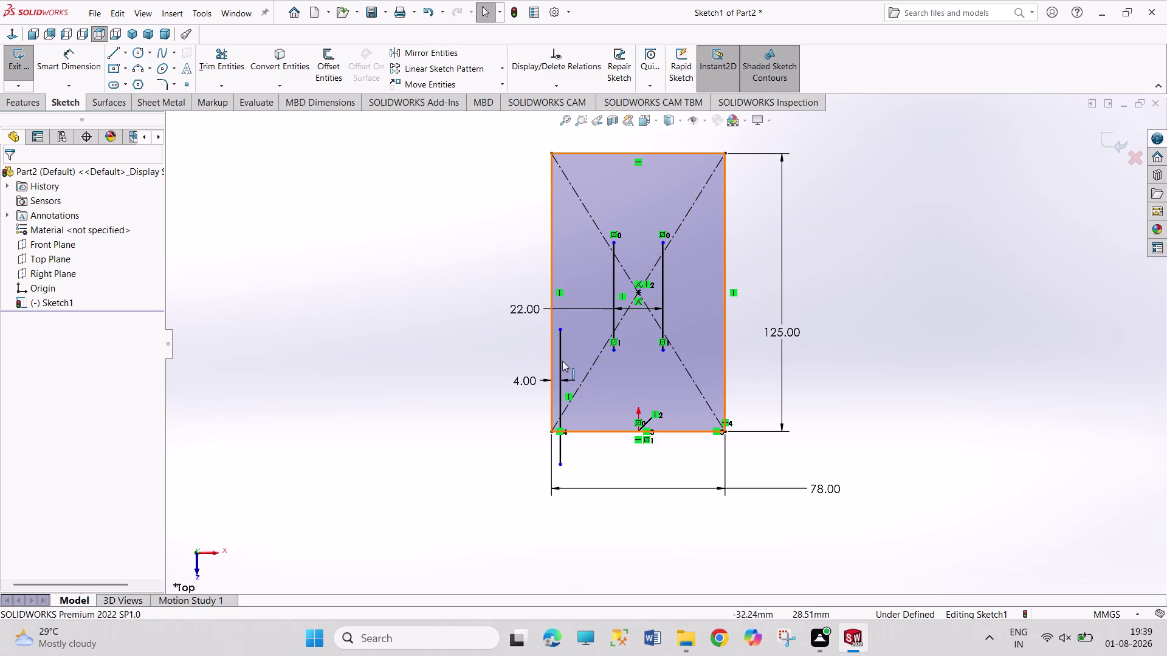
Zoom in and select the rectangle edges around the origin.
scroll(down, 3)
scroll(down, 3)
scroll(down, 3)
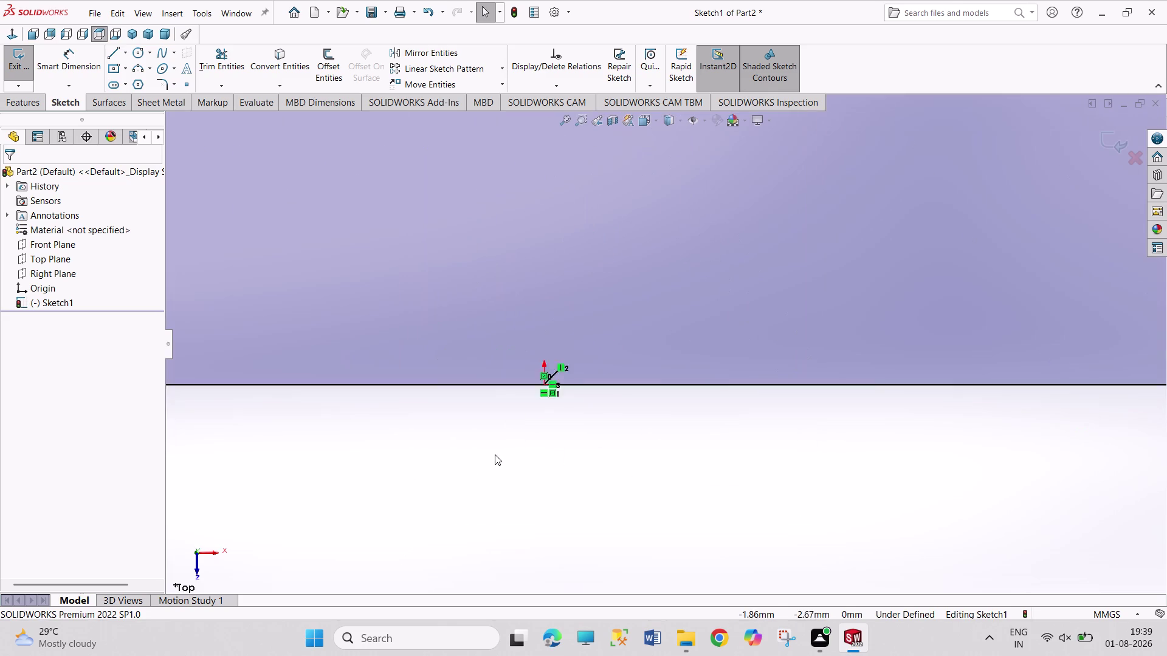
scroll(down, 3)
click(572, 354)
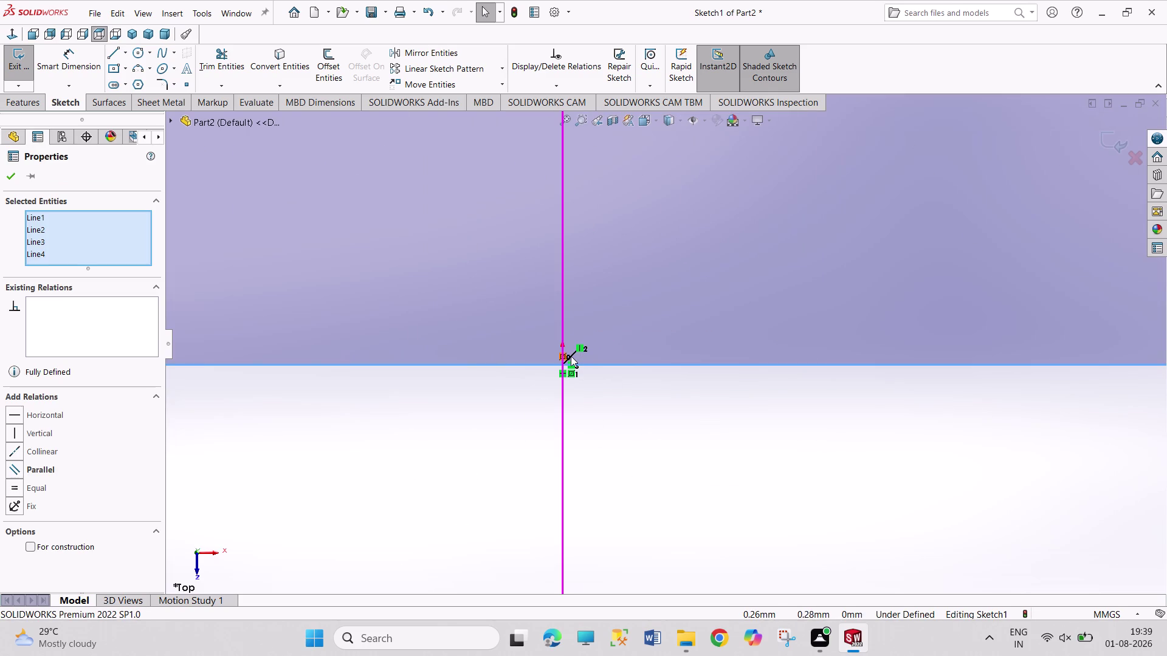
right_click(571, 352)
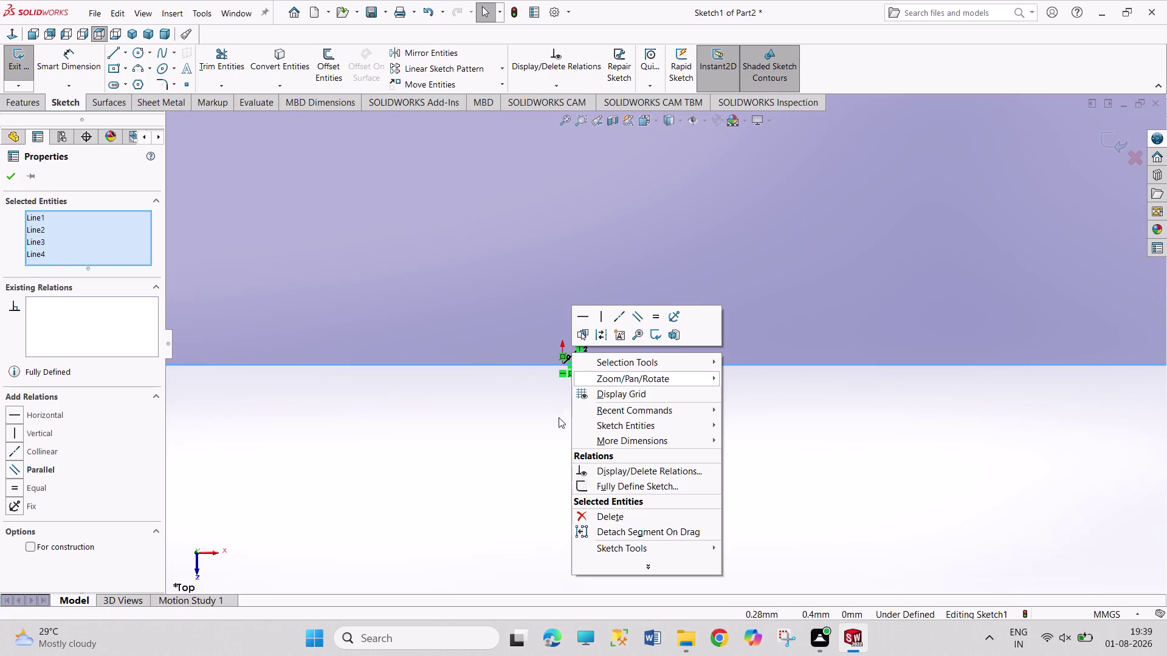
click(552, 437)
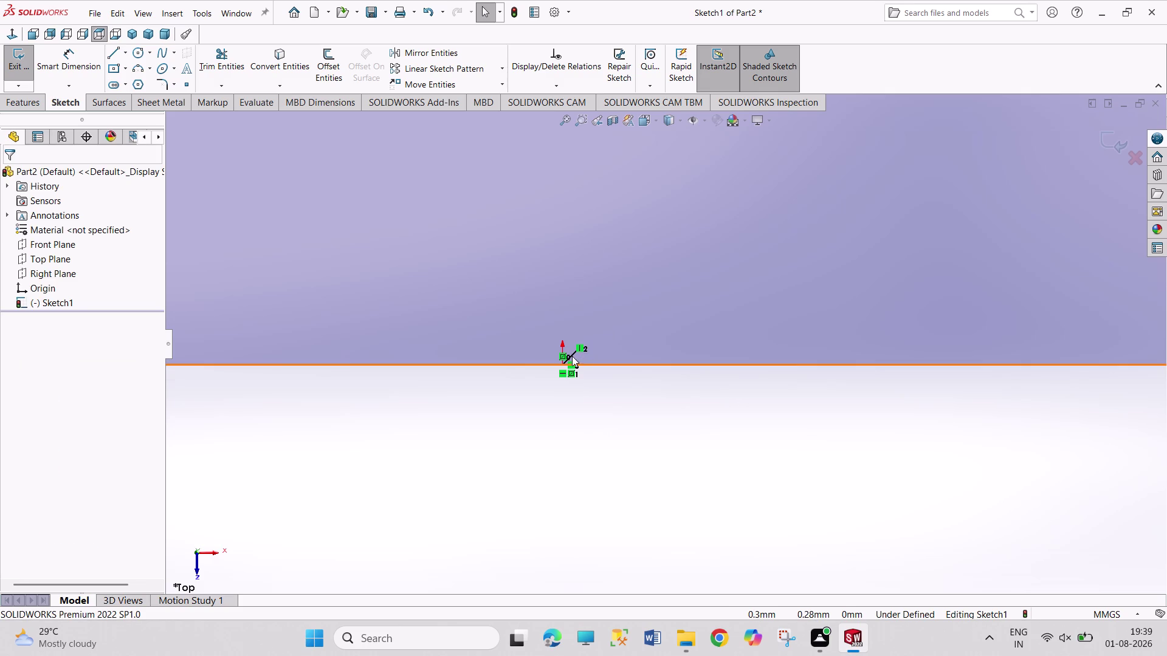
drag(572, 356, 602, 281)
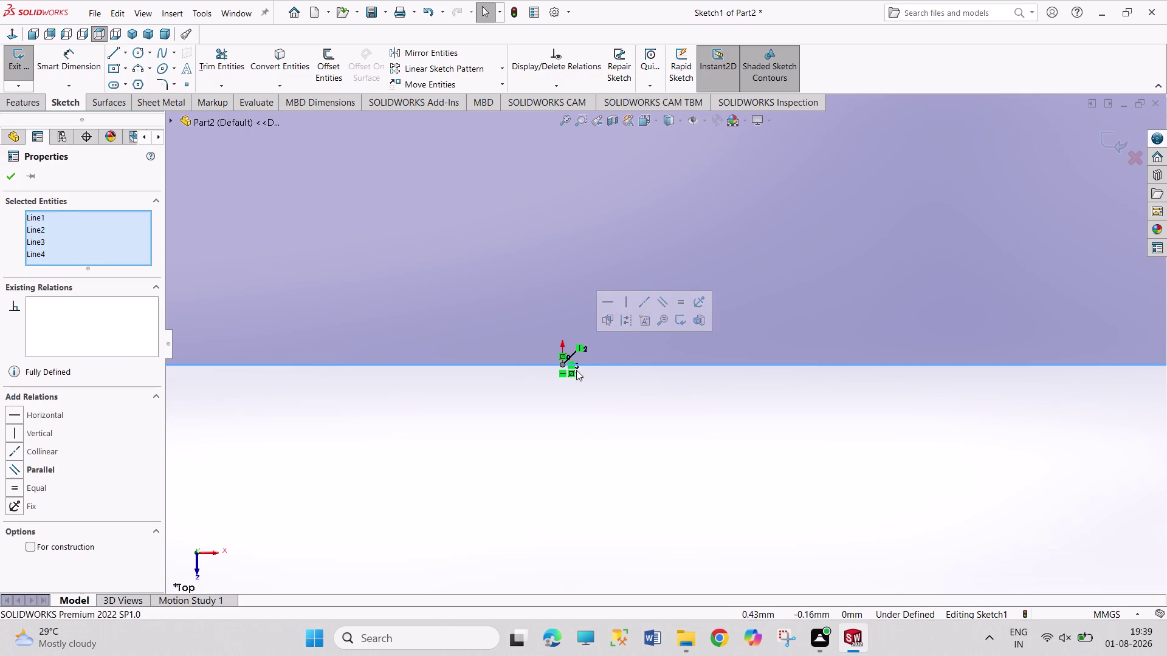
Select the 4.00 mm offset vertical line and start Mirror Entities.
scroll(up, 3)
scroll(up, 3)
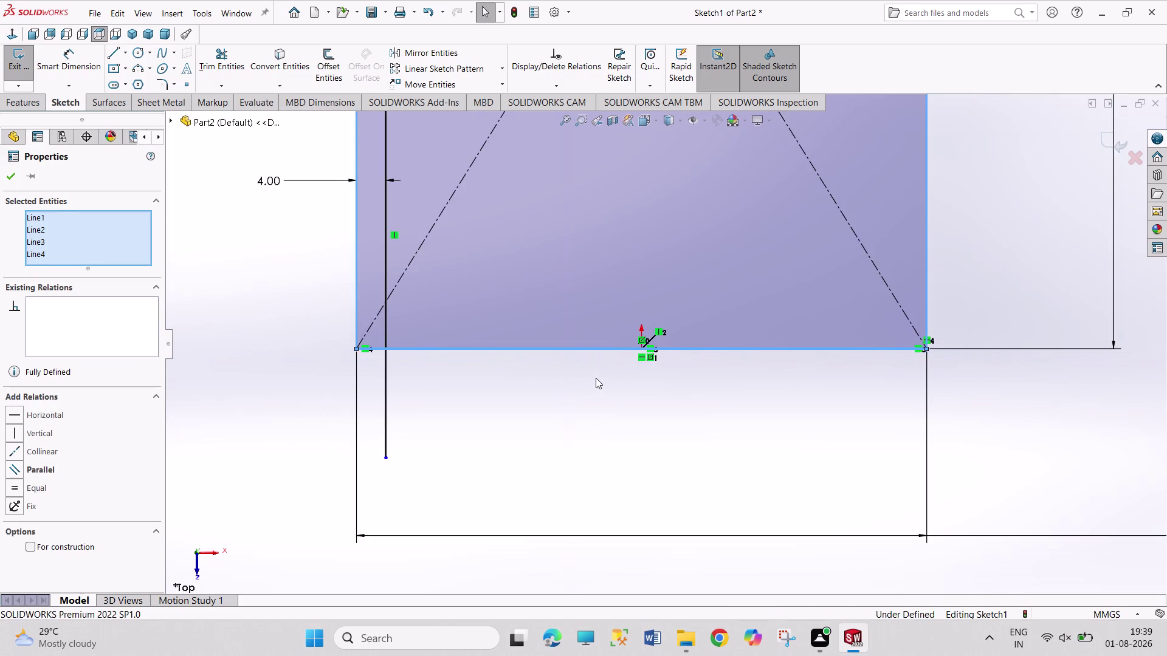
scroll(up, 3)
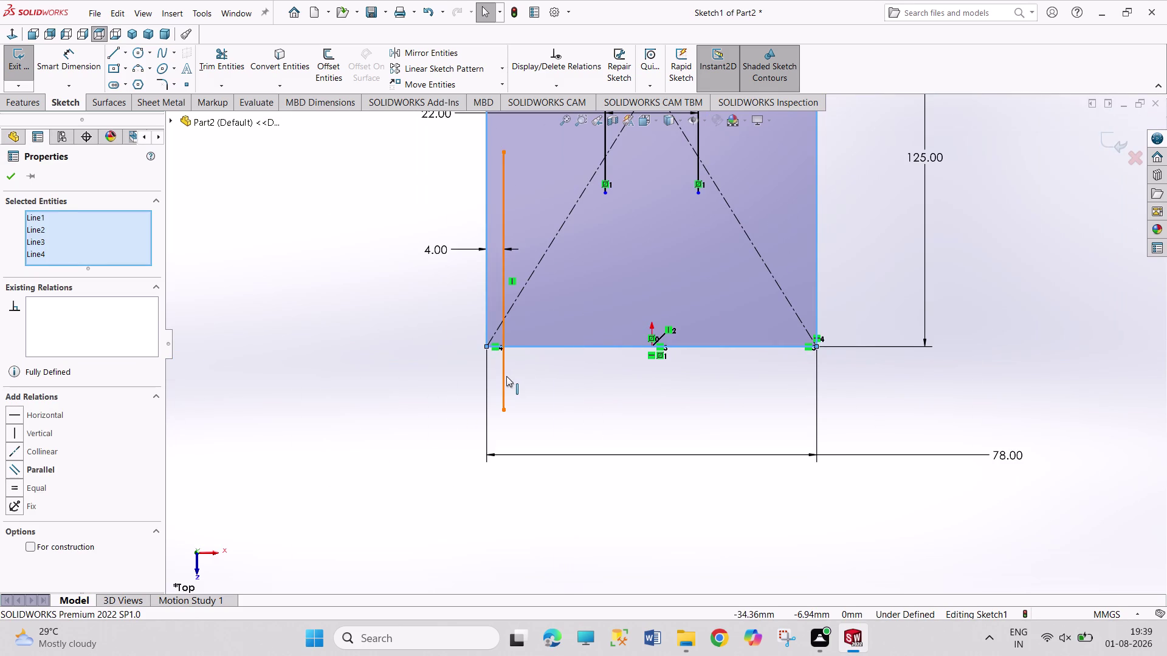
click(507, 377)
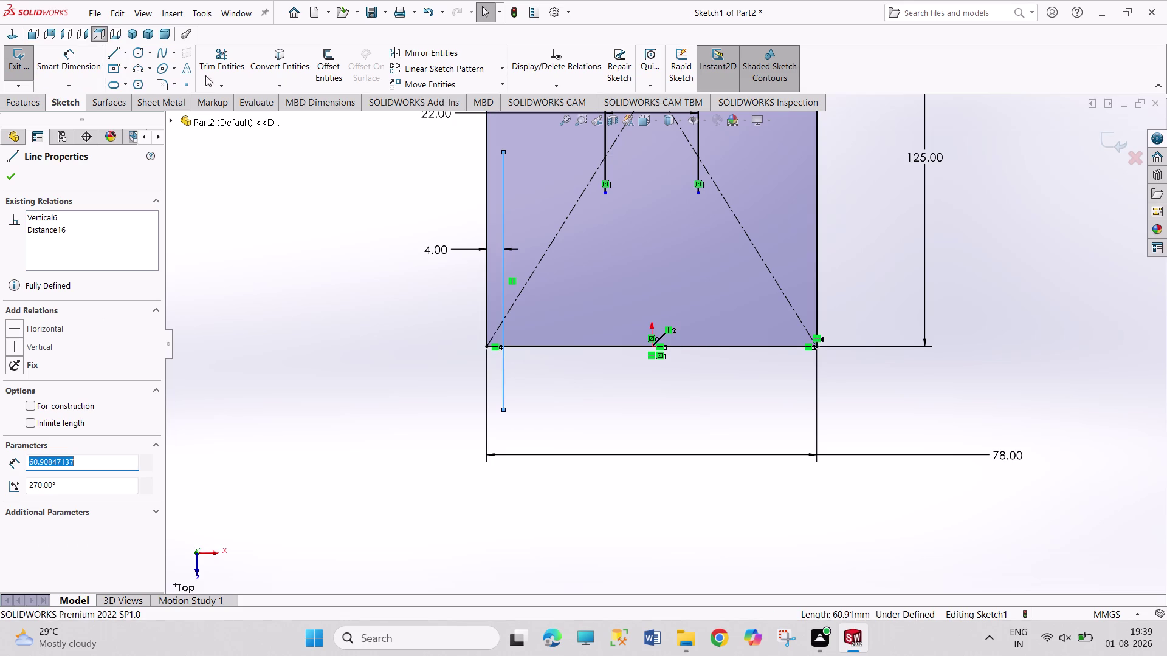
click(442, 55)
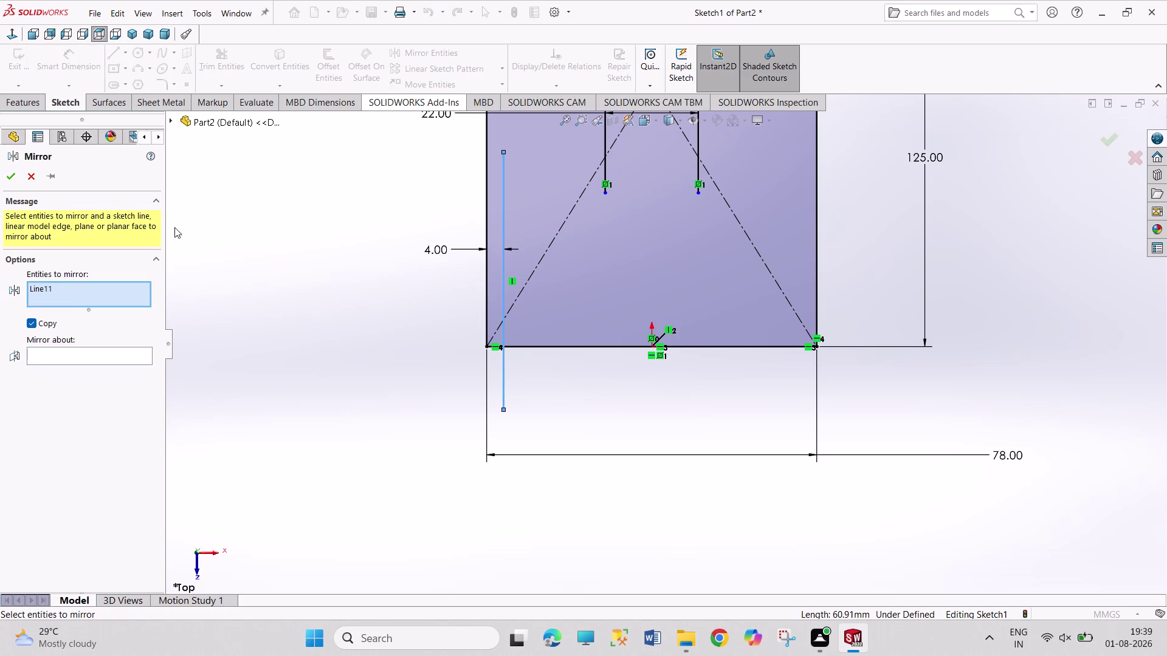
Mirror Line11, the 4 mm offset line, about the Right Plane to the rectangle's right side.
click(108, 357)
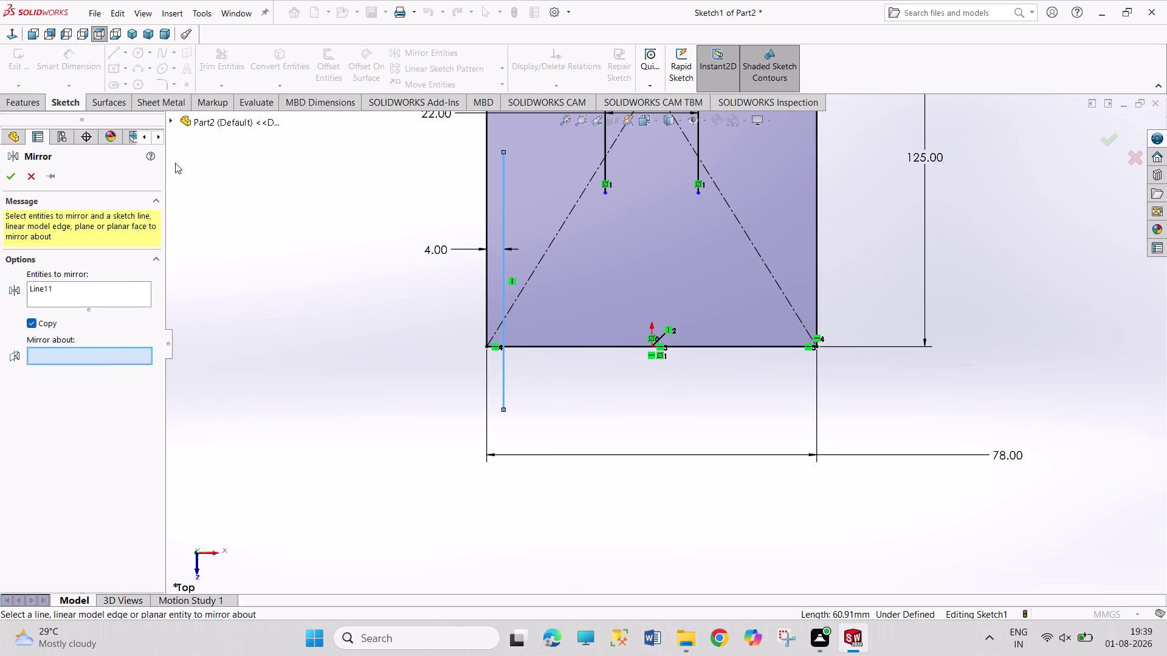
click(169, 120)
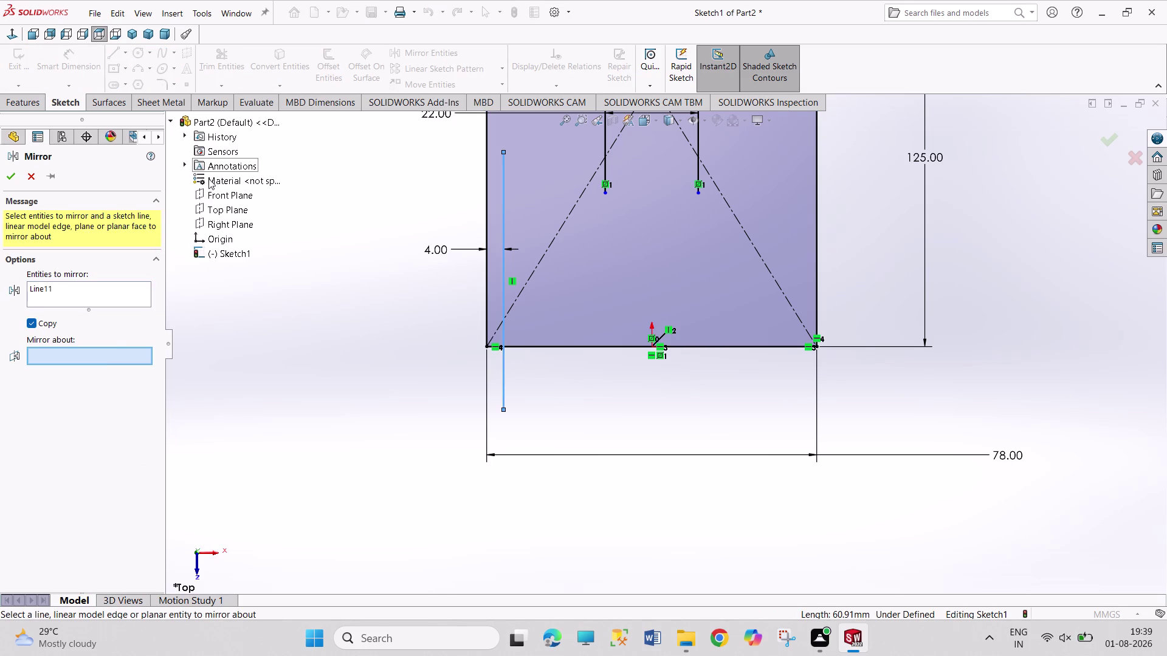
click(217, 222)
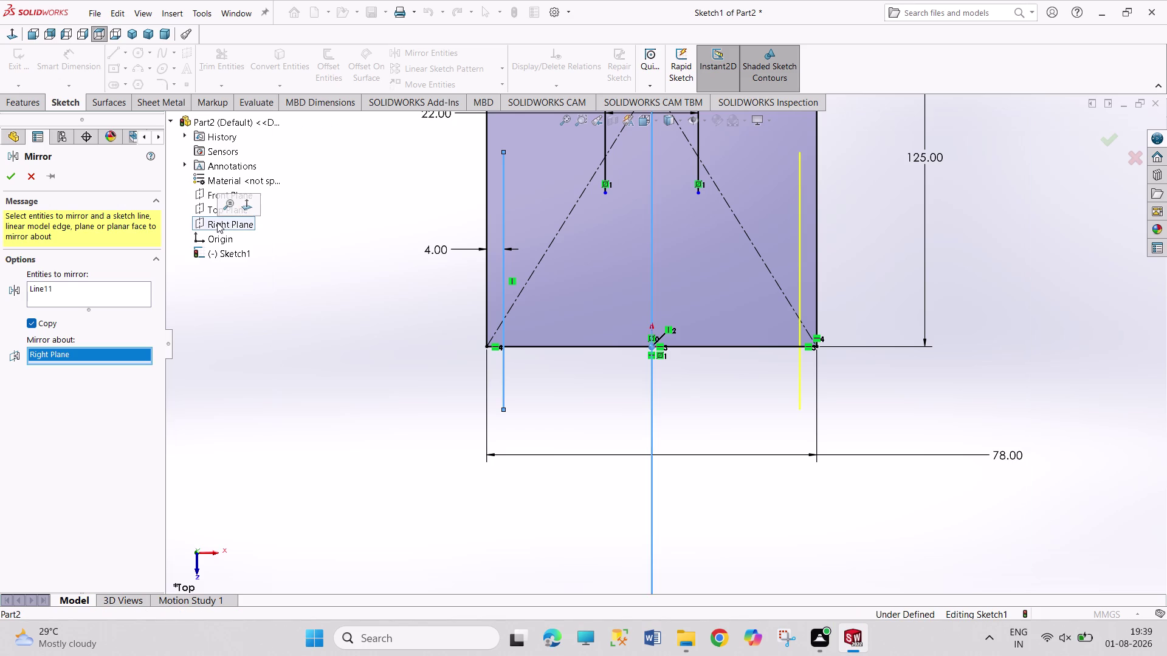
click(6, 182)
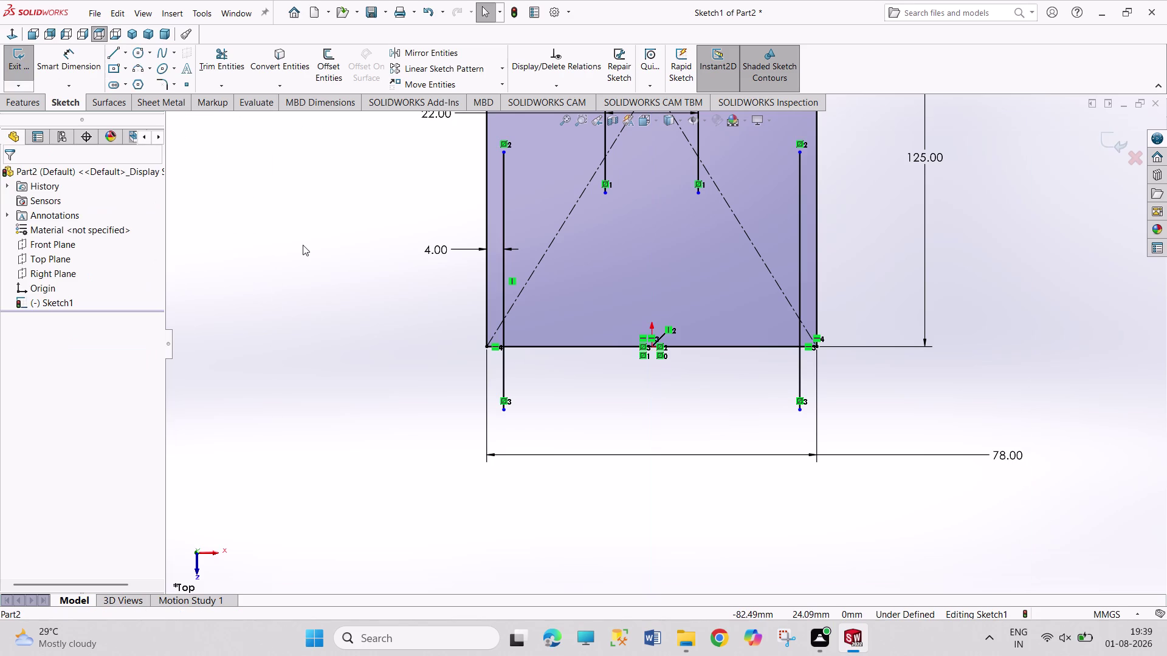
click(302, 245)
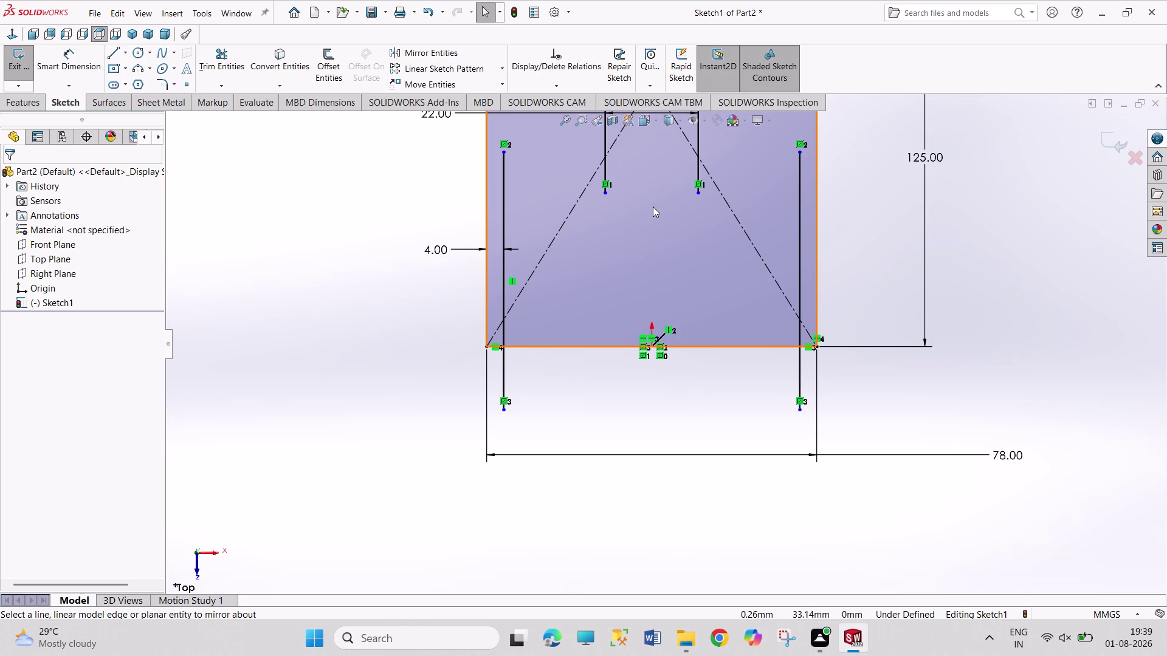
scroll(up, 3)
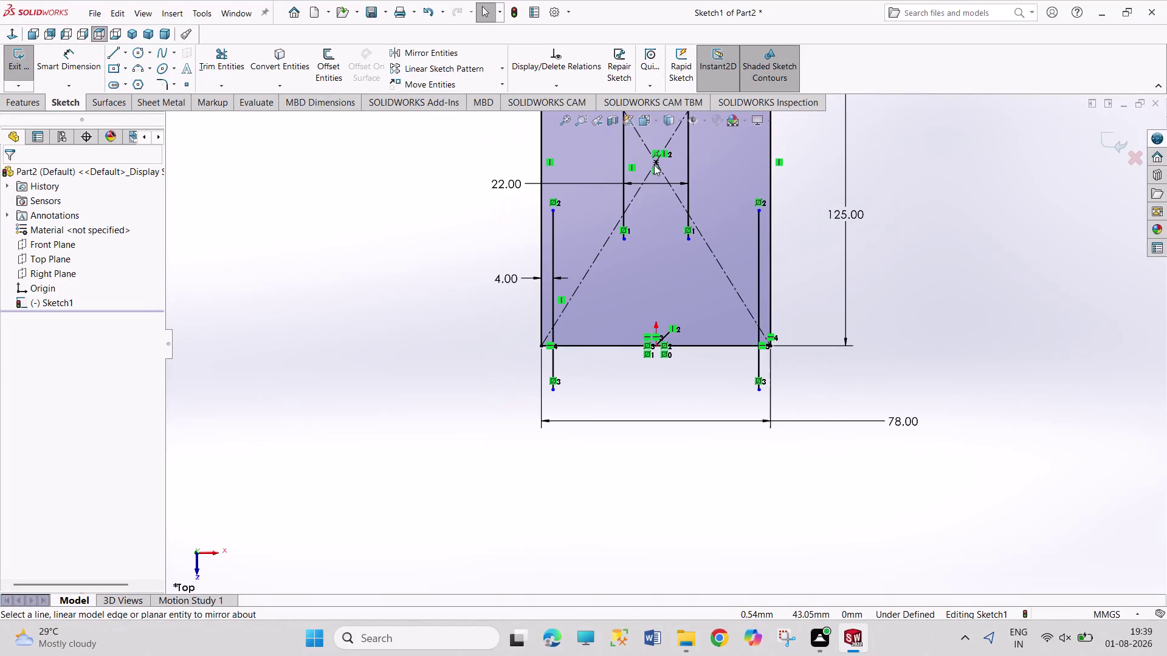
Trim the lower ends of both offset vertical lines back to the rectangle's bottom edge.
scroll(up, 3)
scroll(down, 3)
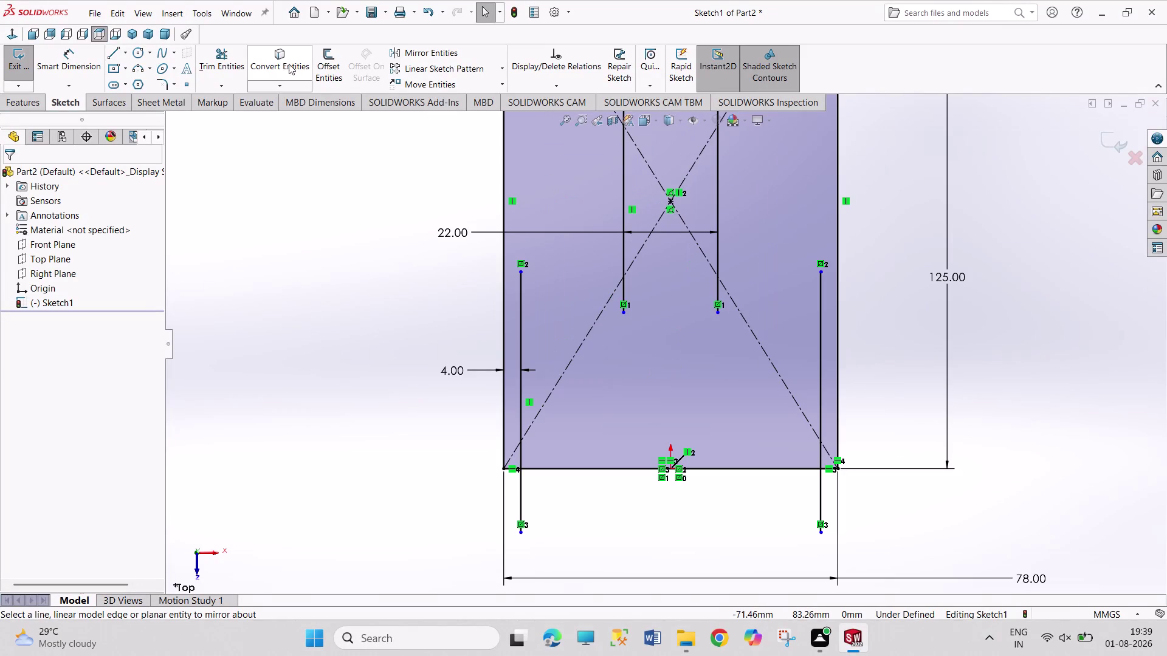
click(216, 64)
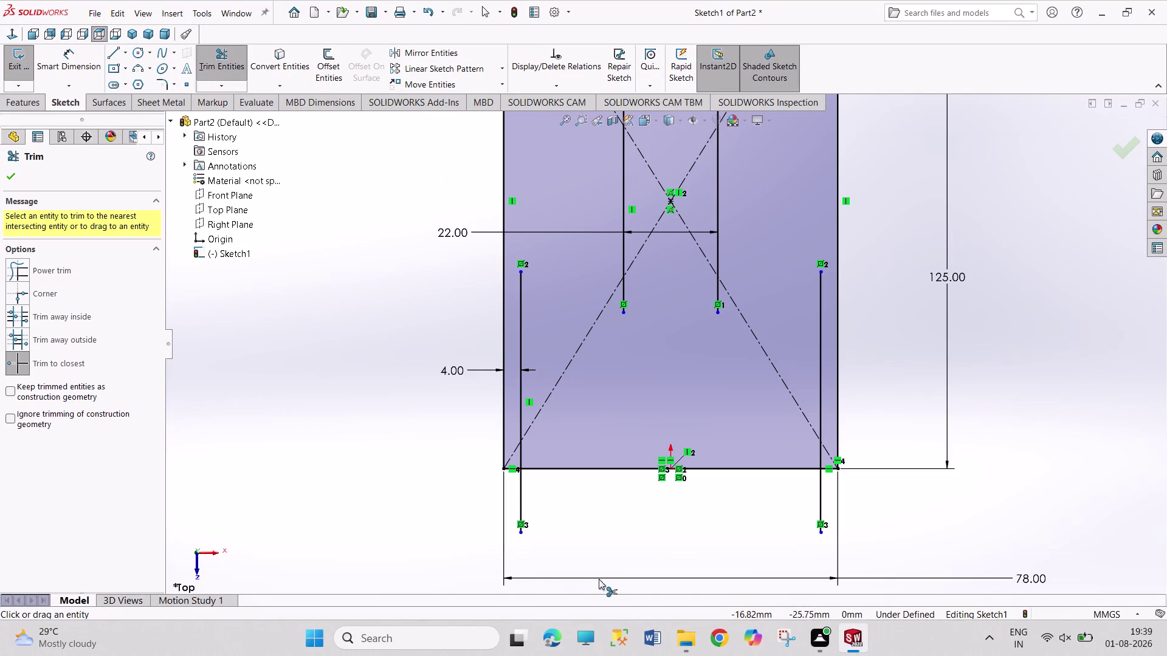
click(519, 496)
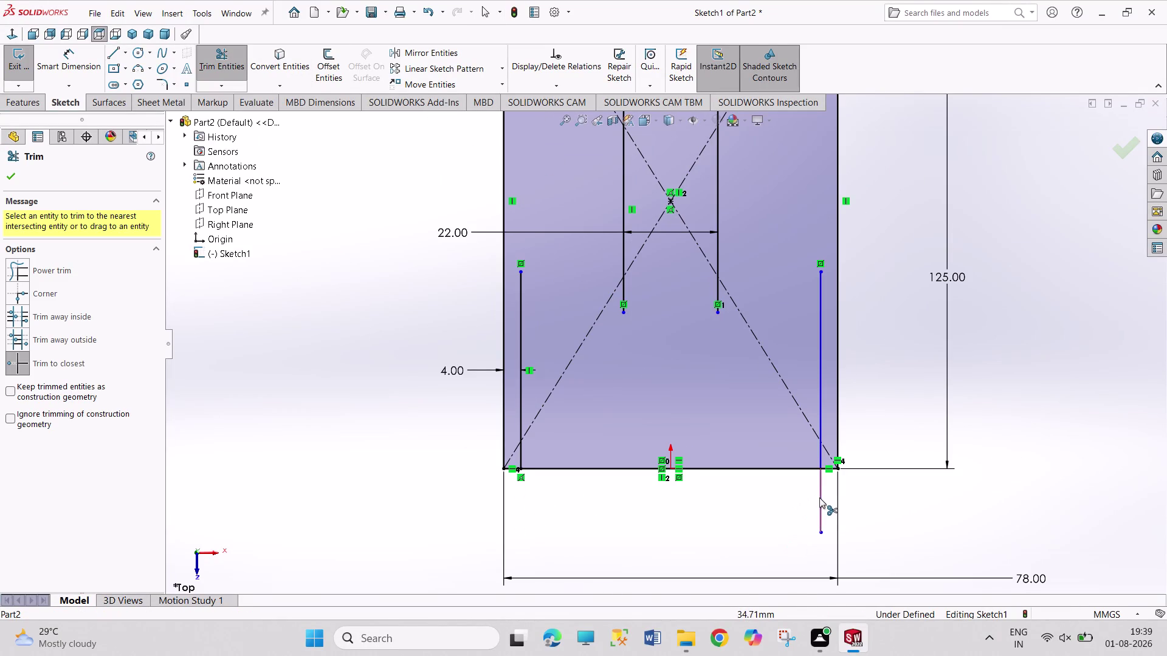
click(819, 498)
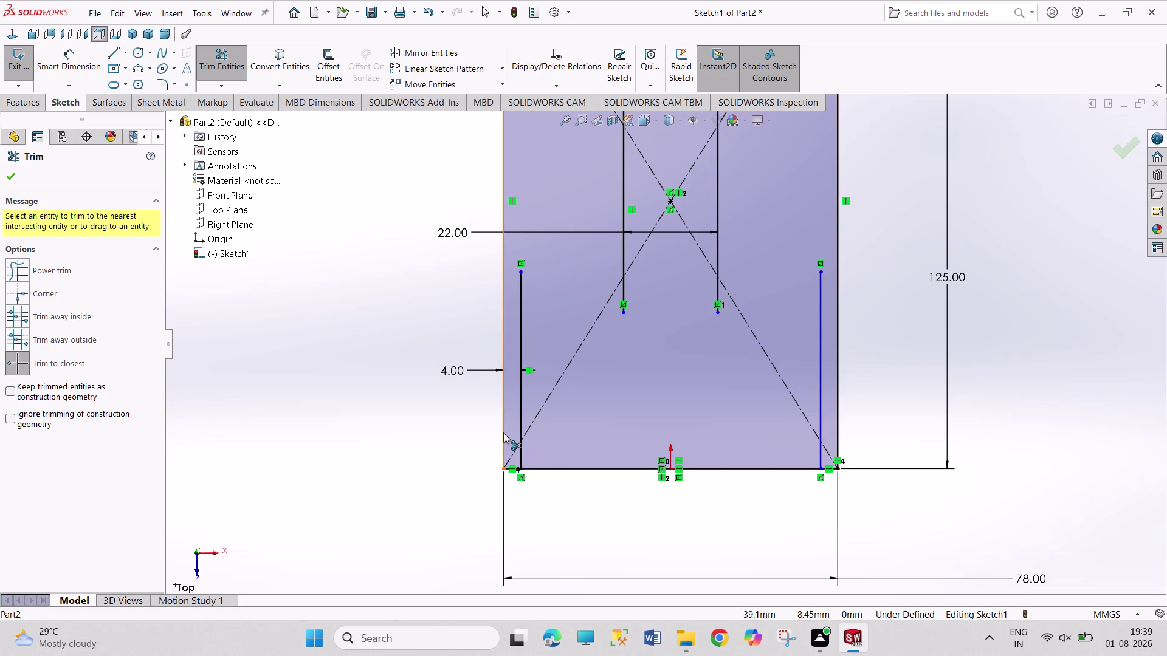
scroll(up, 3)
scroll(up, 3)
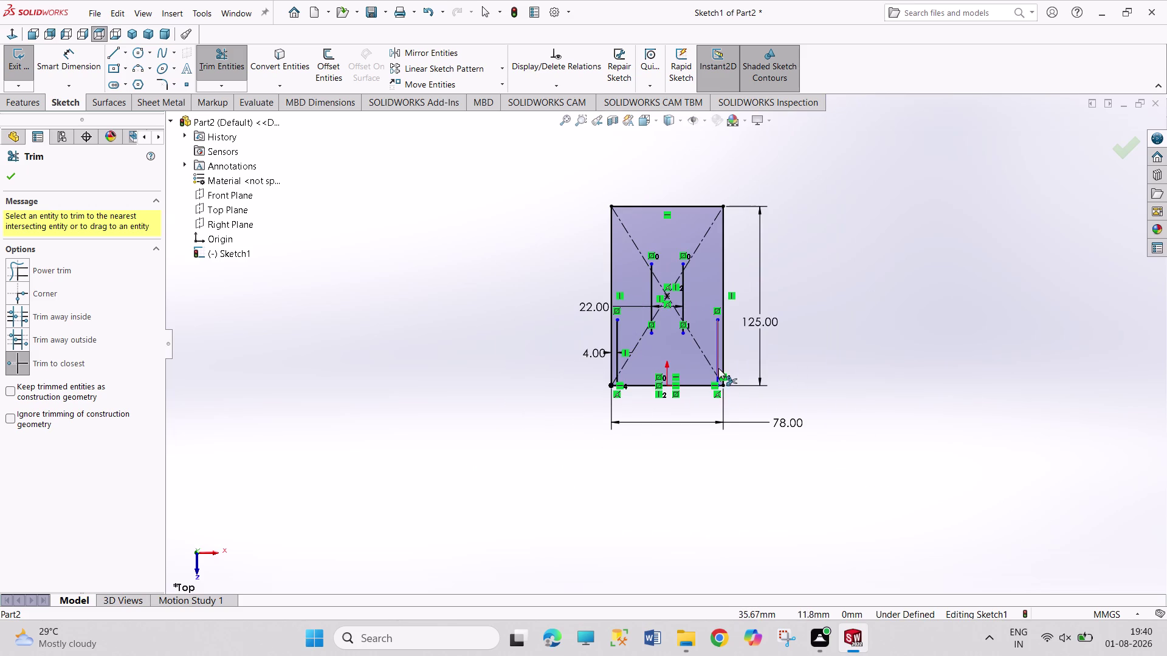
scroll(down, 3)
scroll(down, 3)
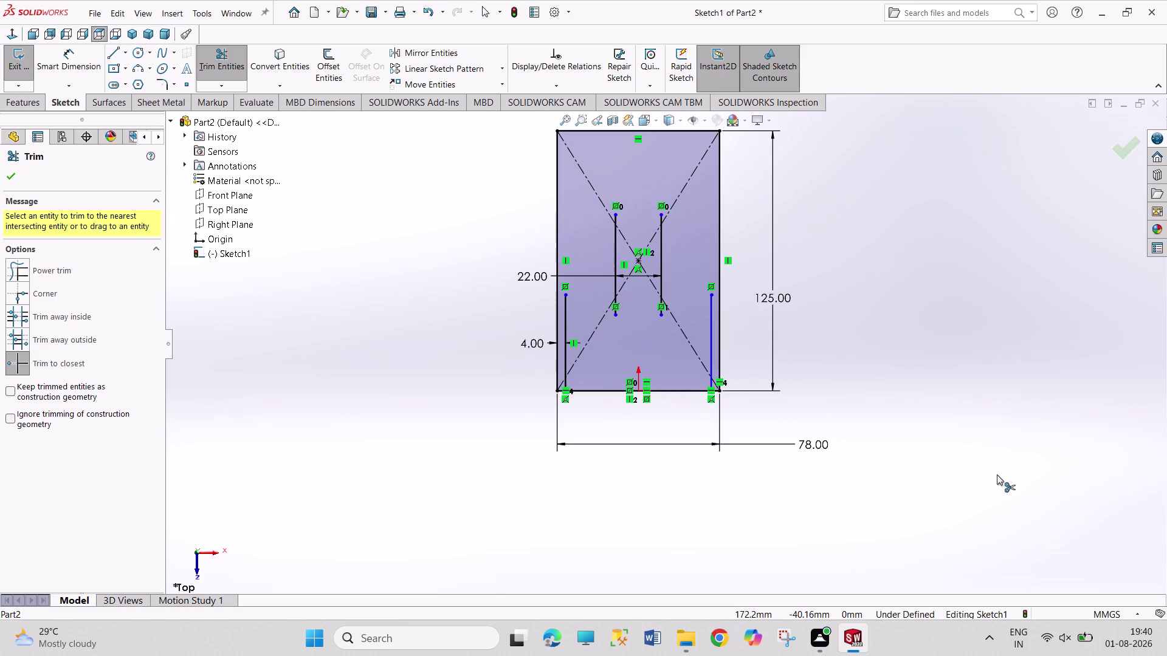
right_click(997, 474)
click(1006, 518)
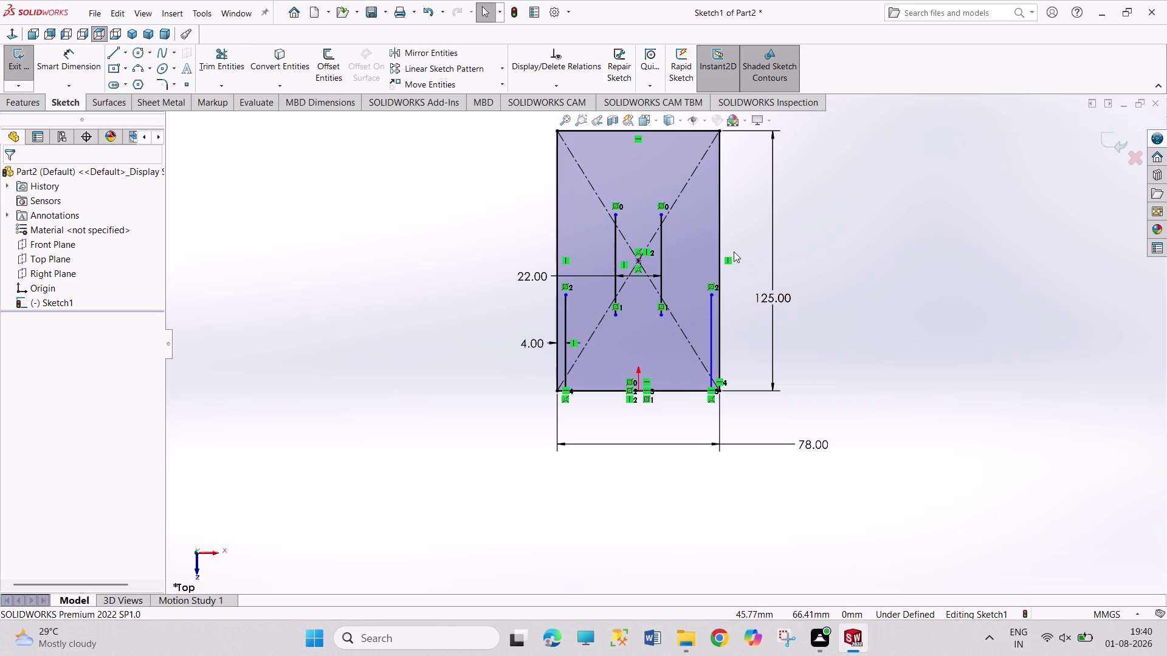
click(709, 334)
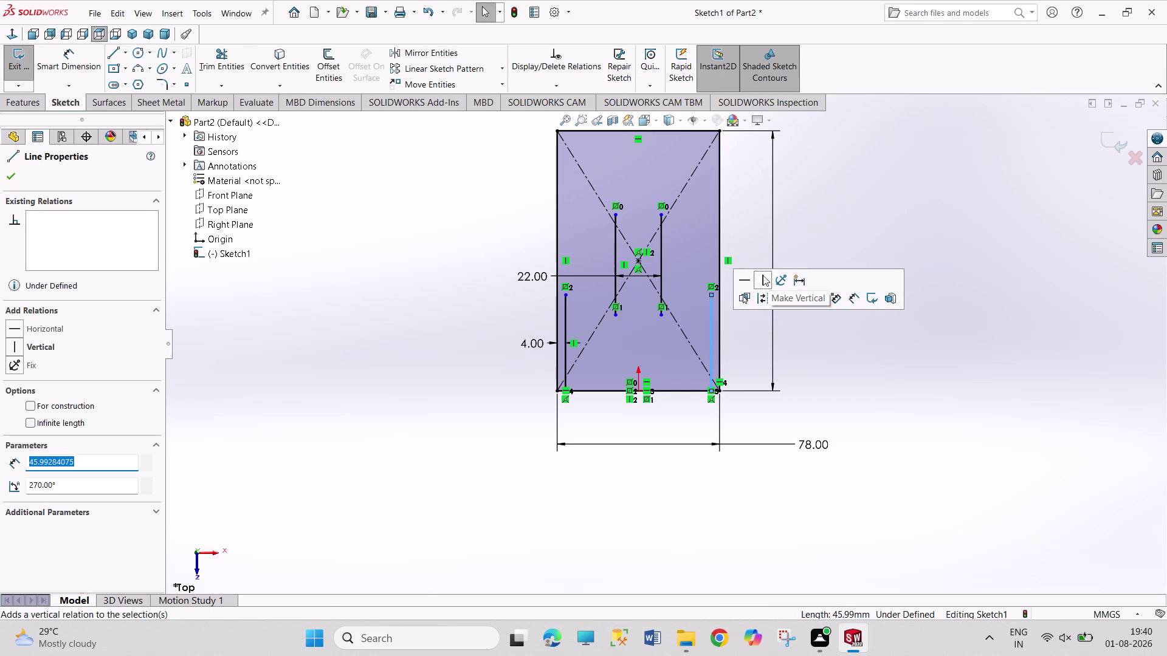
Add a vertical relation to the mirrored right offset line.
click(766, 277)
click(894, 212)
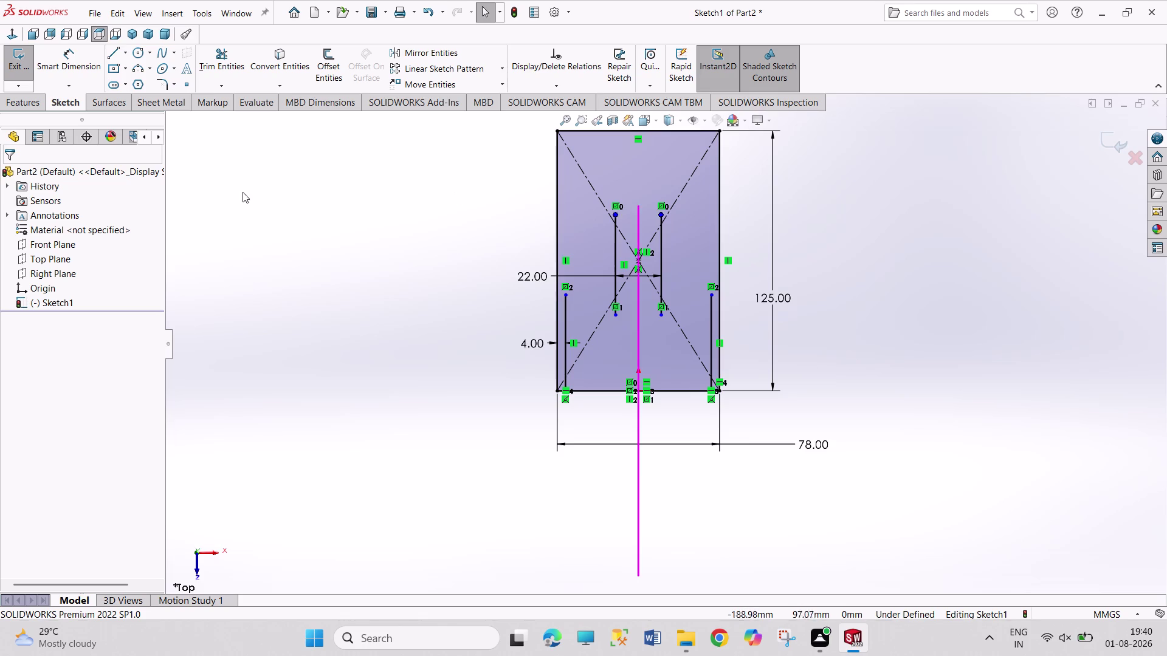
drag(114, 51, 118, 58)
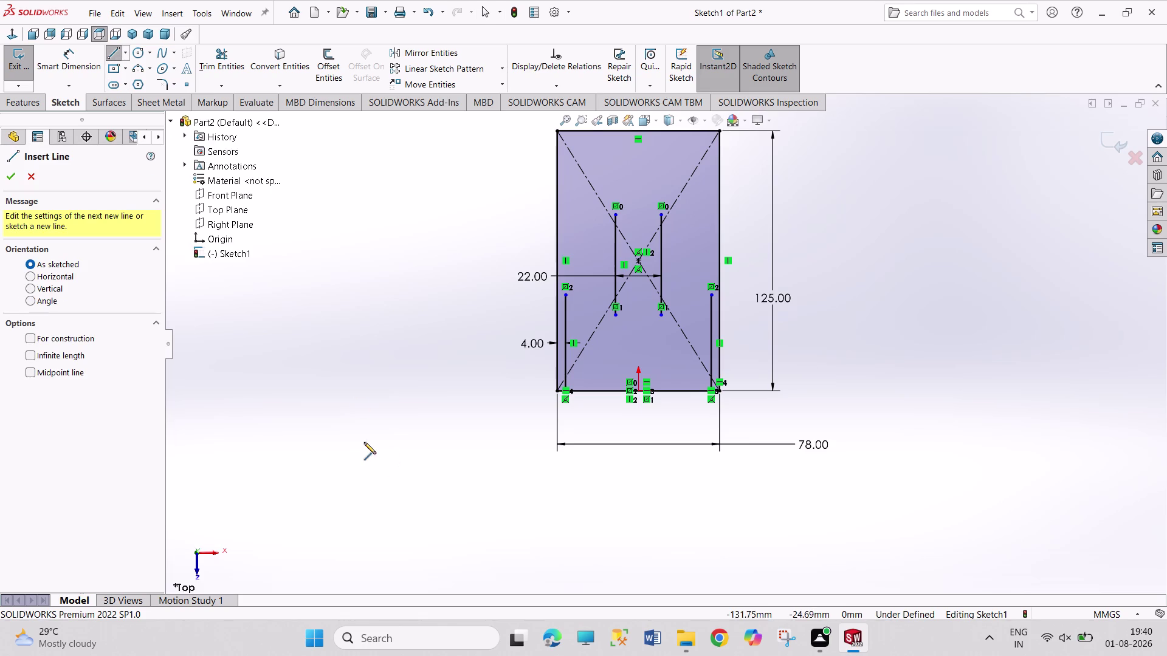
Draw a horizontal line across the rectangle from its left to its right side.
click(510, 376)
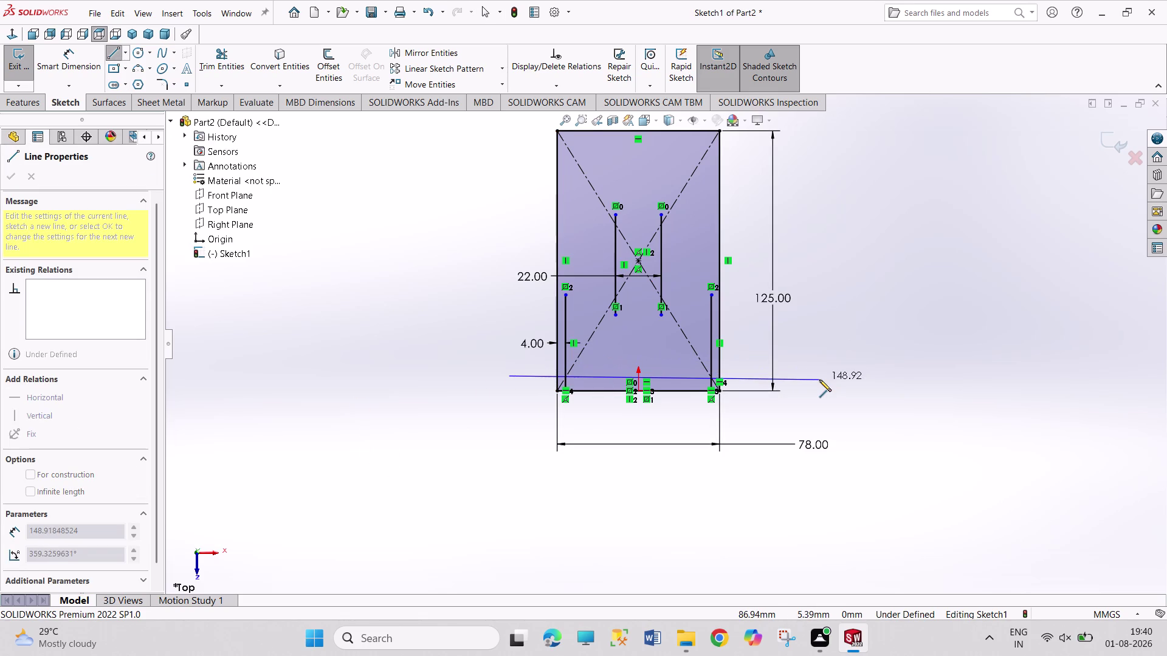
click(817, 376)
right_click(832, 308)
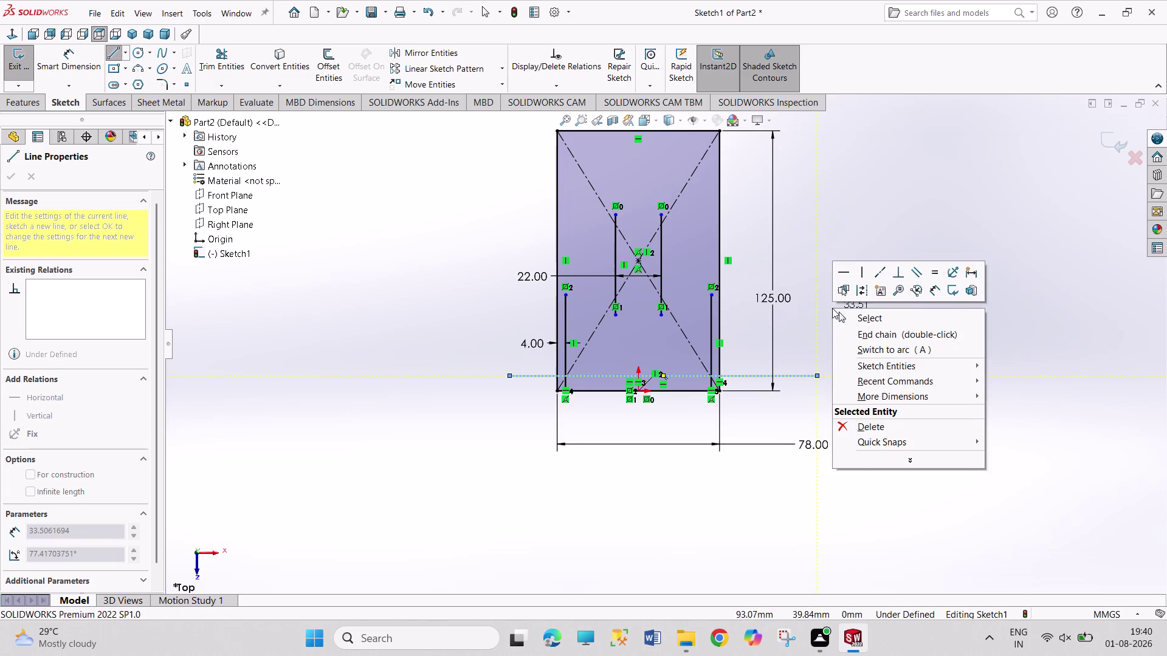
click(839, 317)
Dimension the new horizontal line 12.50 mm above the rectangle's bottom edge.
right_drag(841, 372, 815, 243)
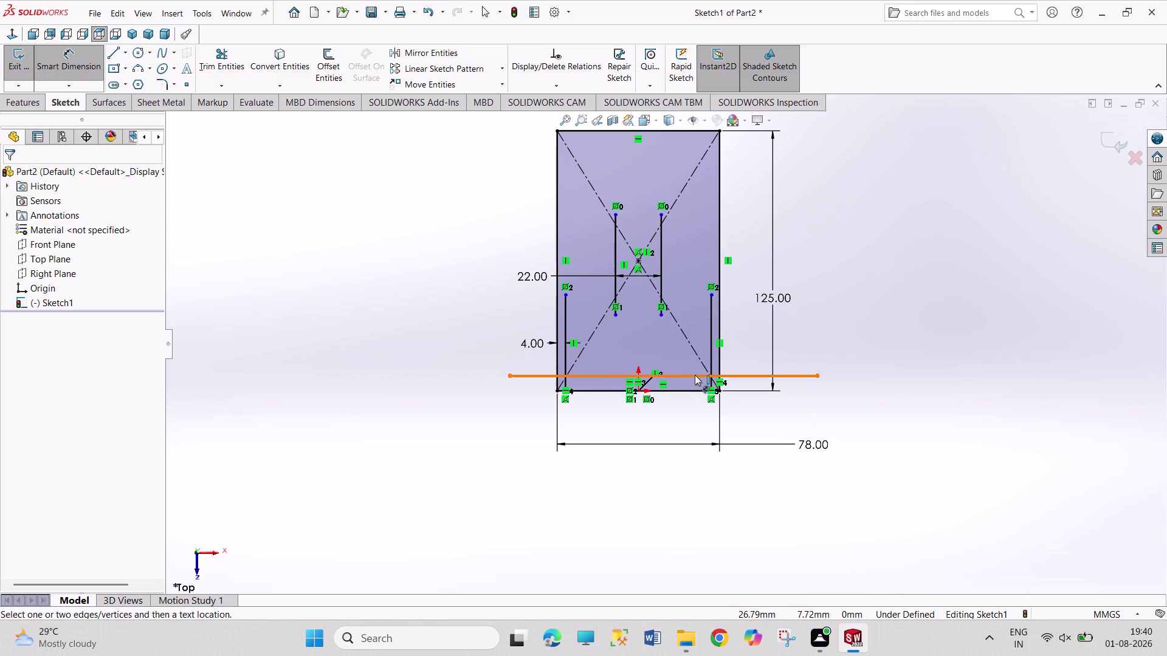
click(694, 375)
click(696, 390)
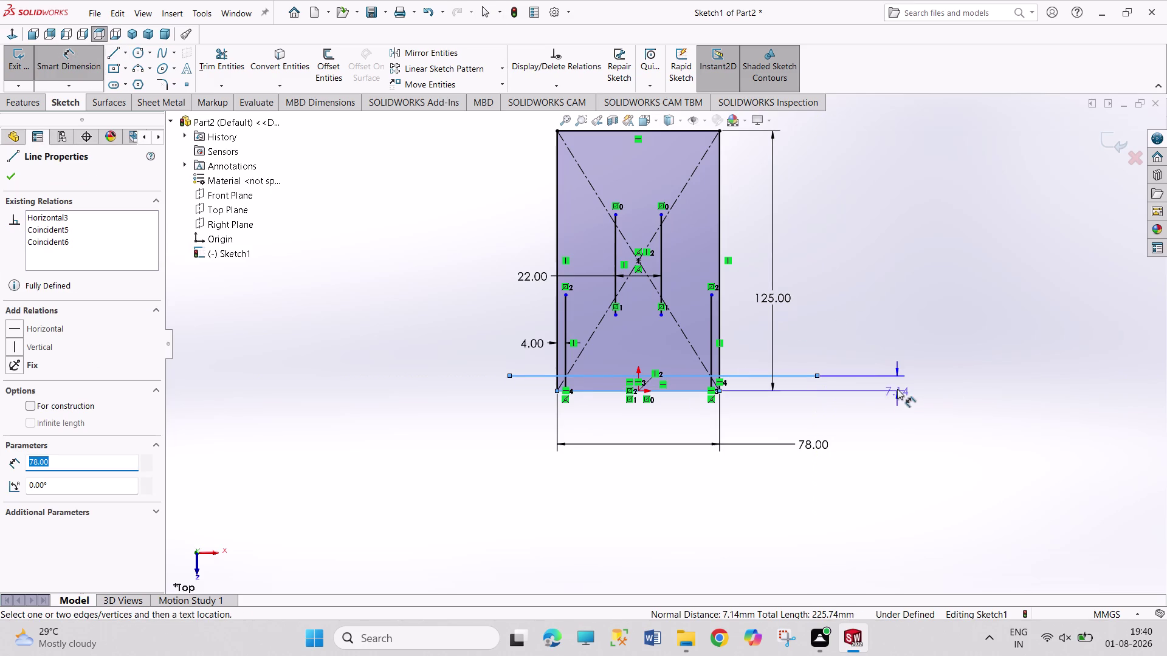
click(897, 384)
text(12.)
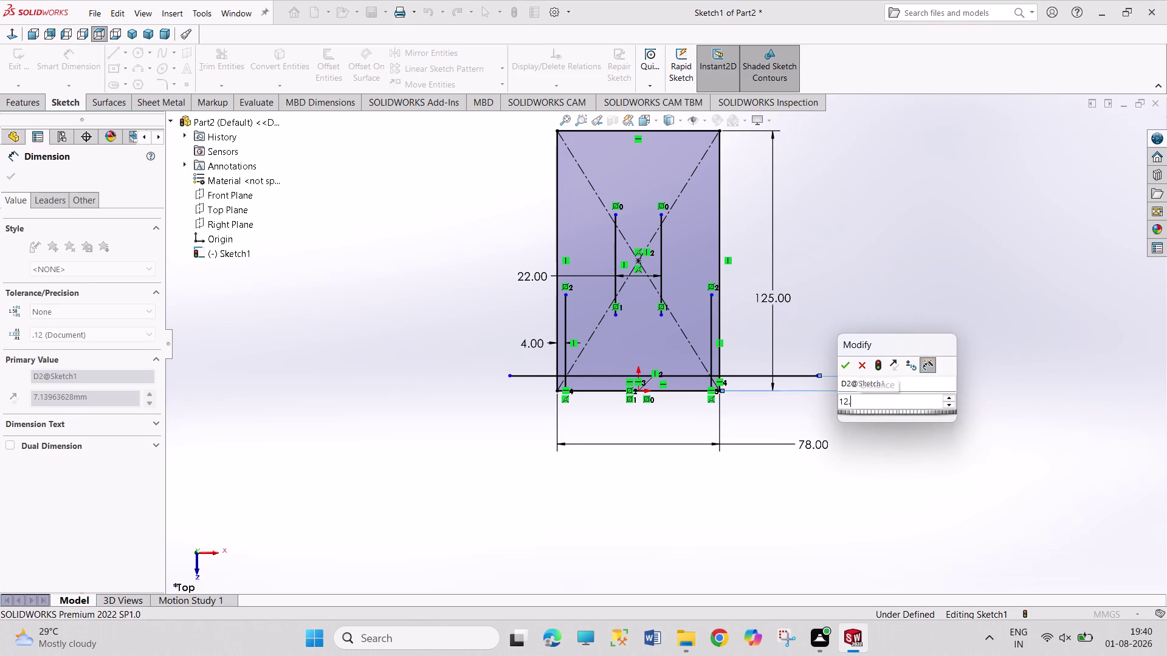
text(5)
key(Return)
right_click(849, 254)
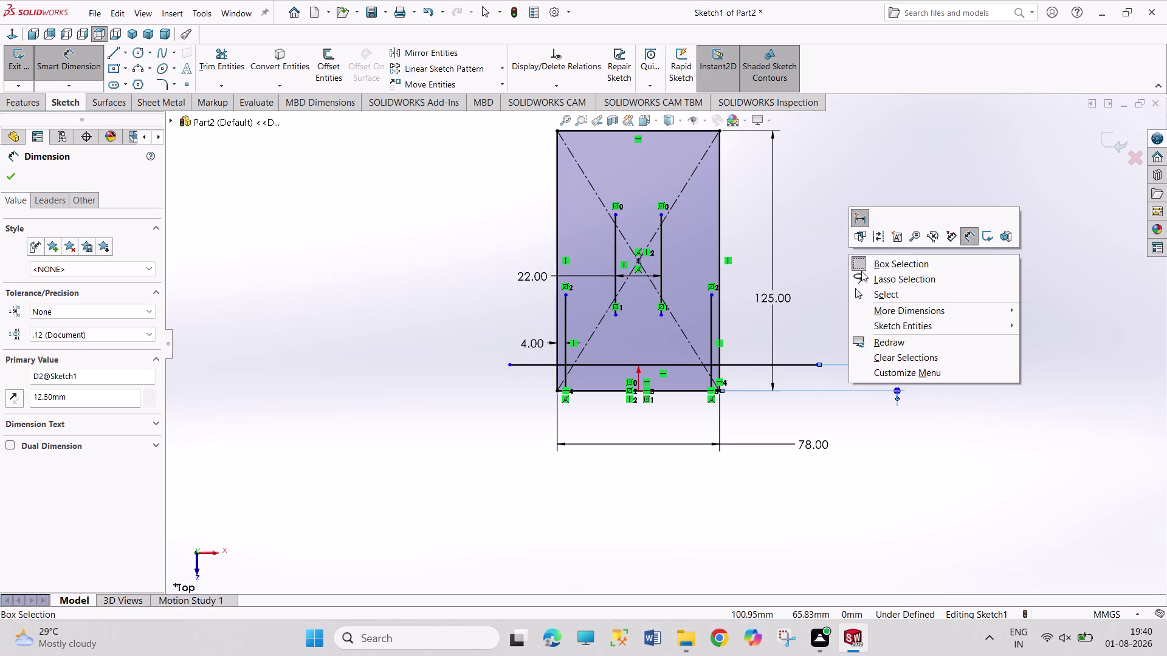
click(868, 289)
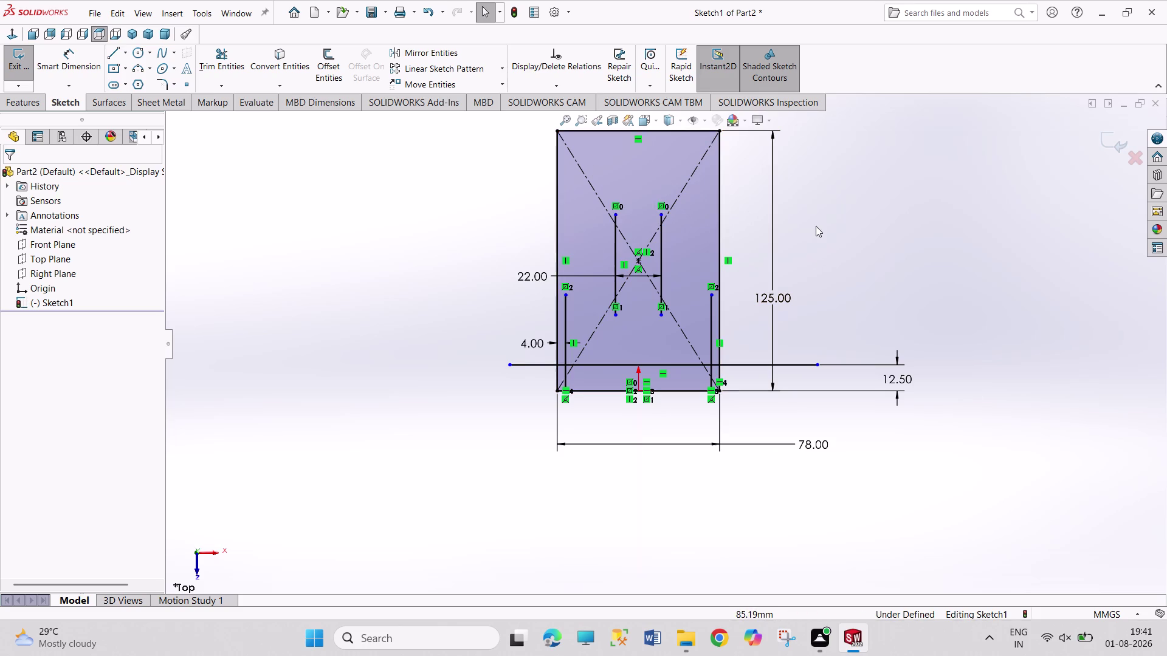
right_drag(882, 256, 849, 118)
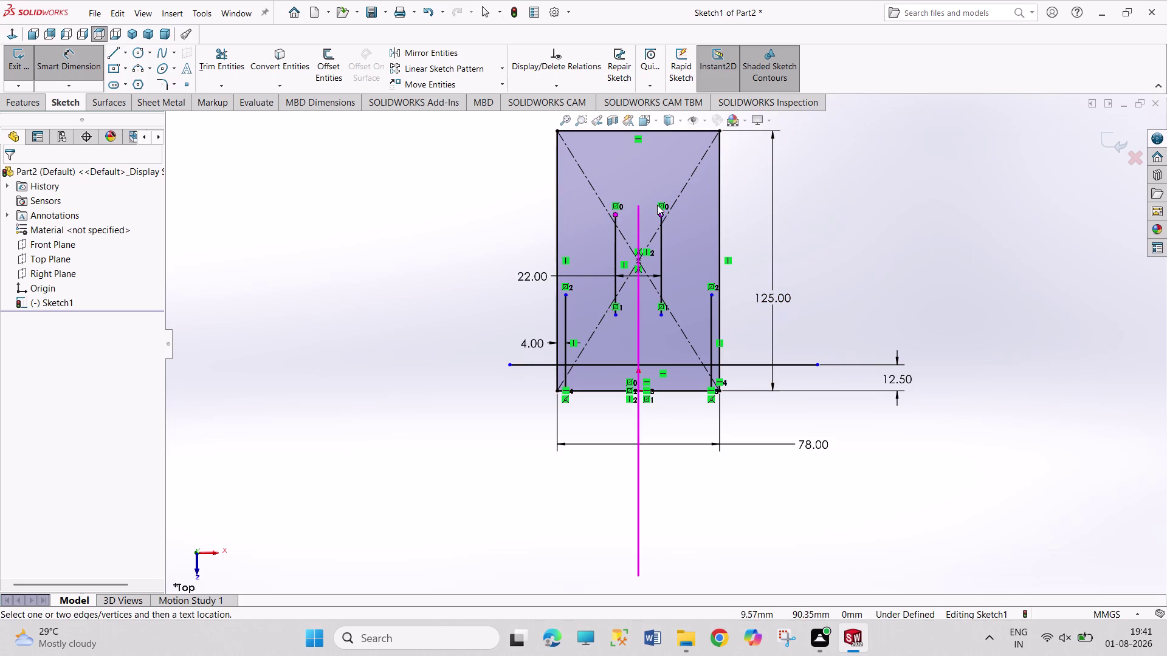
Dimension the inner groove line's top end 25.00 mm below the rectangle's top edge.
click(665, 216)
click(669, 130)
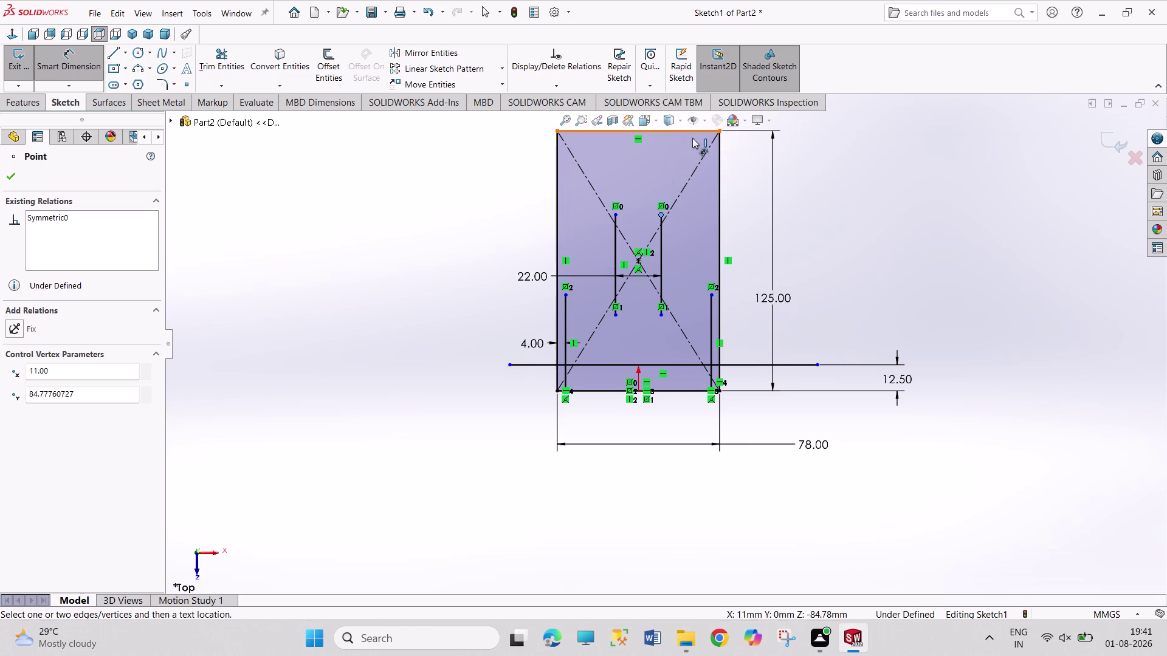
click(861, 178)
text(25)
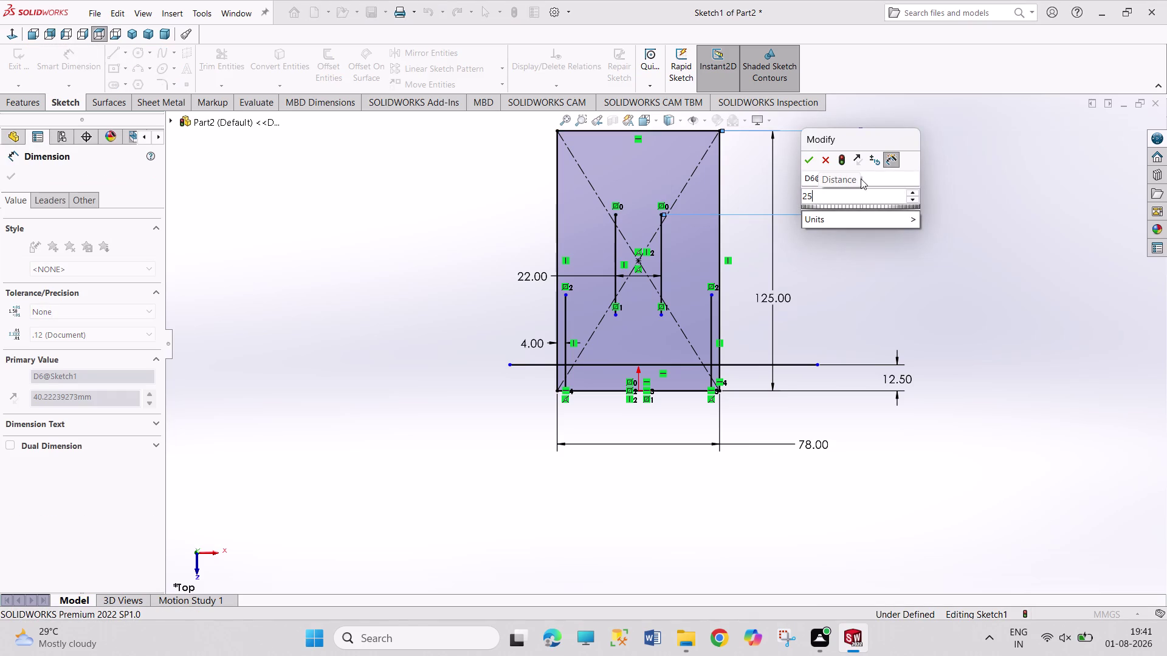
key(Return)
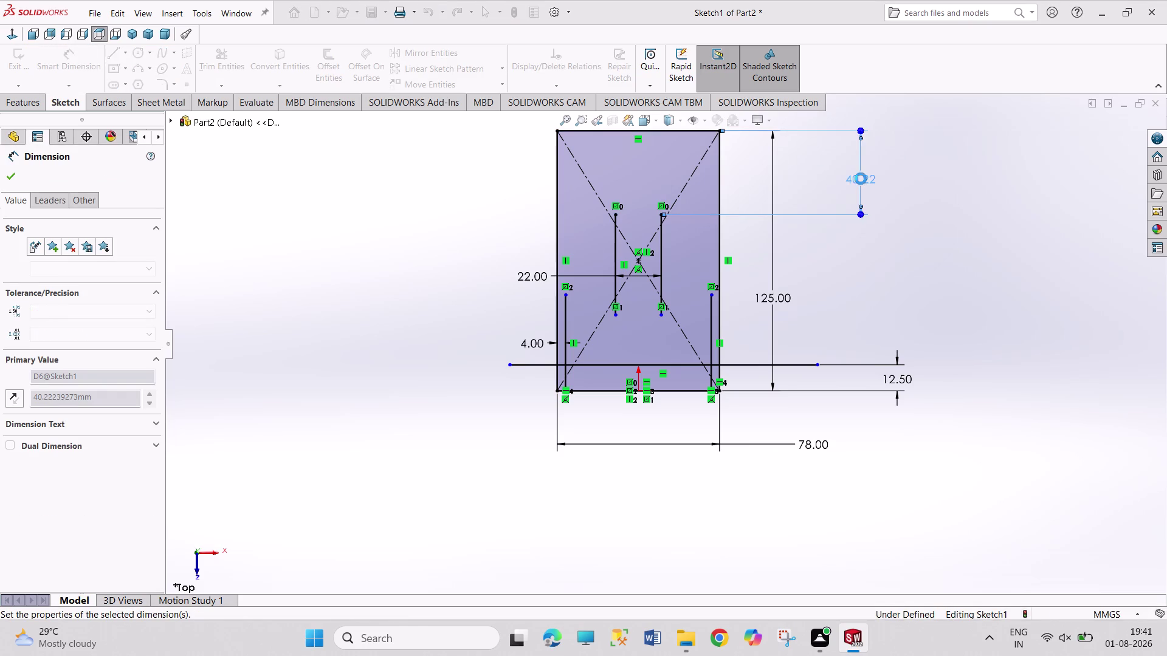
right_click(879, 286)
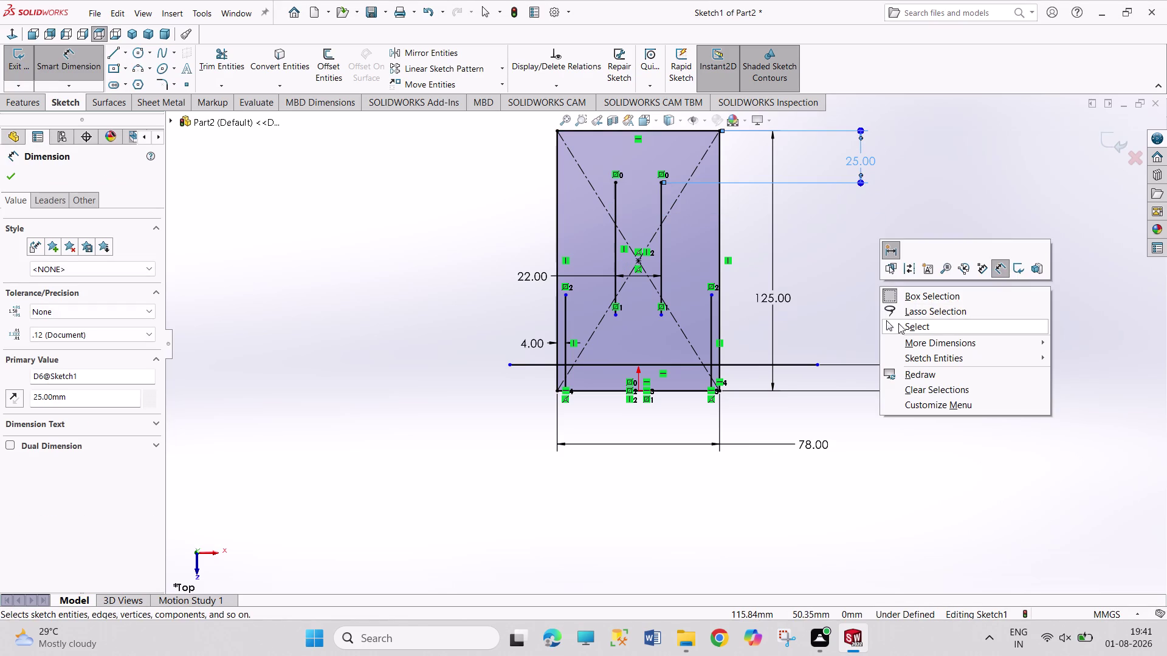
click(898, 324)
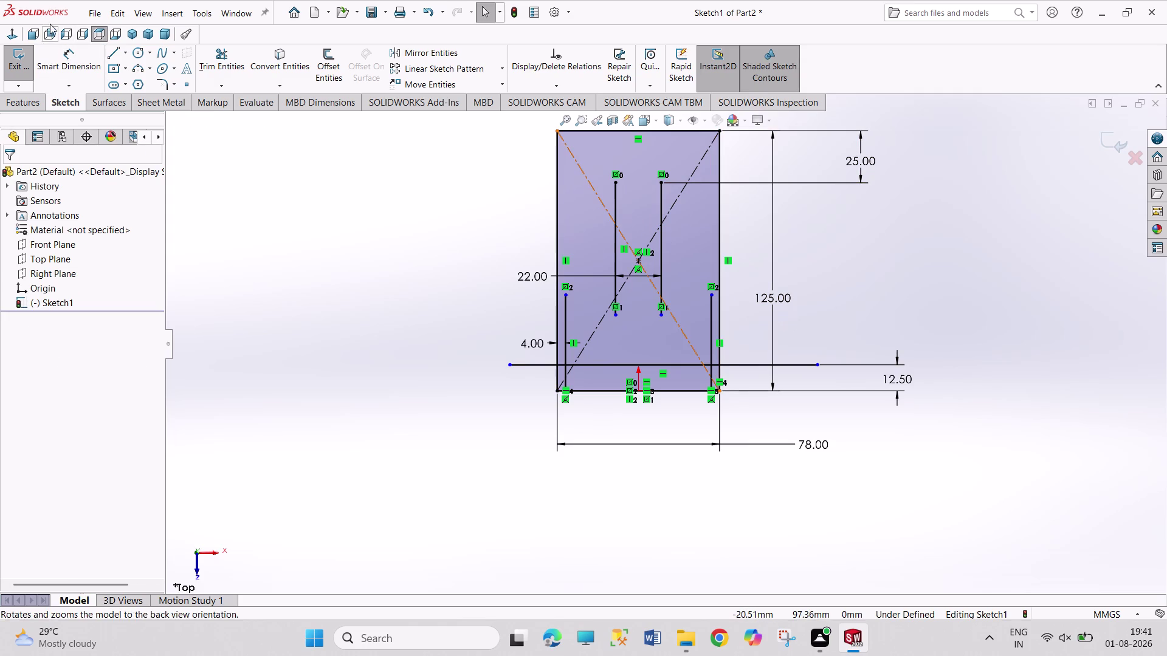
click(108, 56)
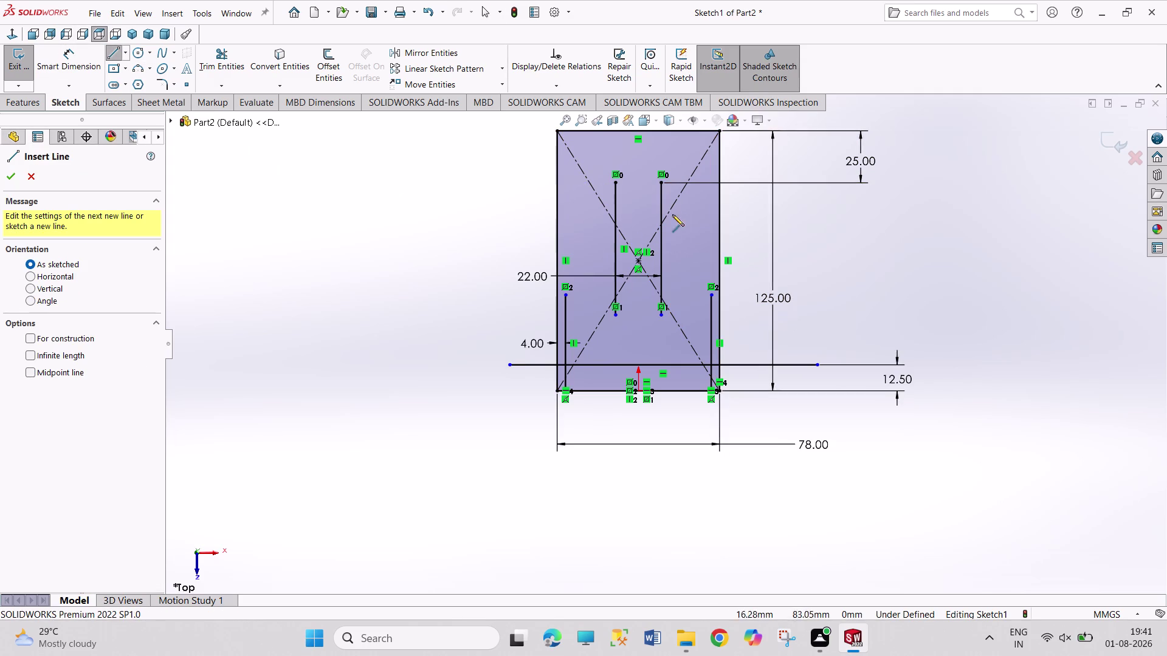
Draw horizontal line segments at the 25 mm level, extending past both rectangle sides.
click(615, 179)
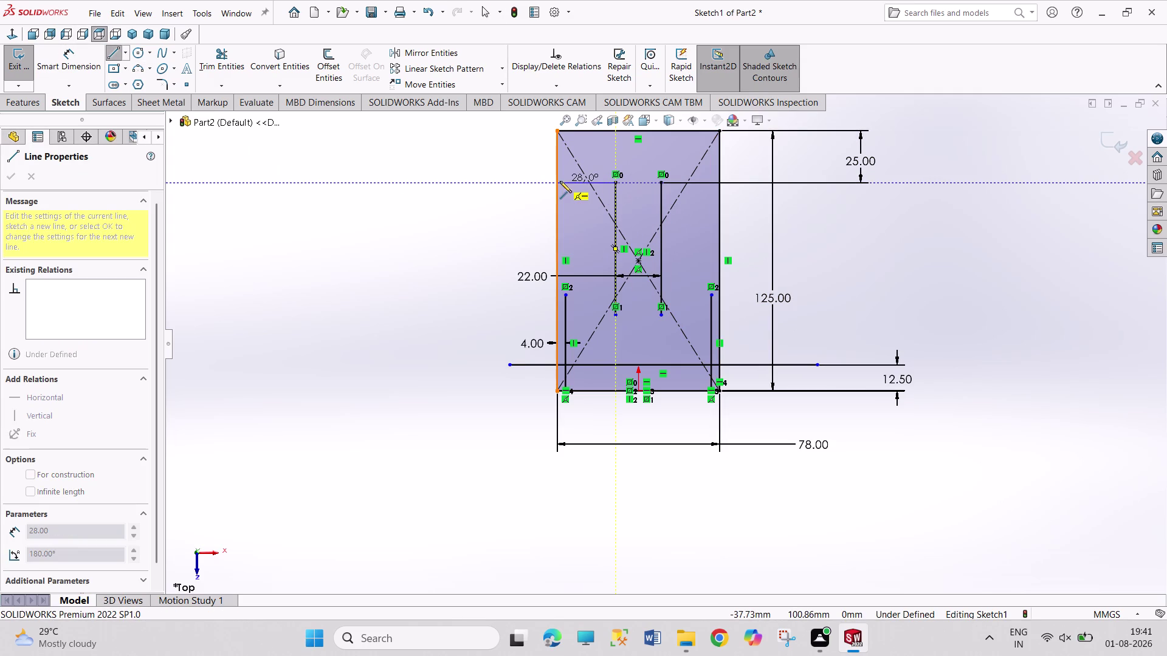
click(512, 185)
right_click(506, 154)
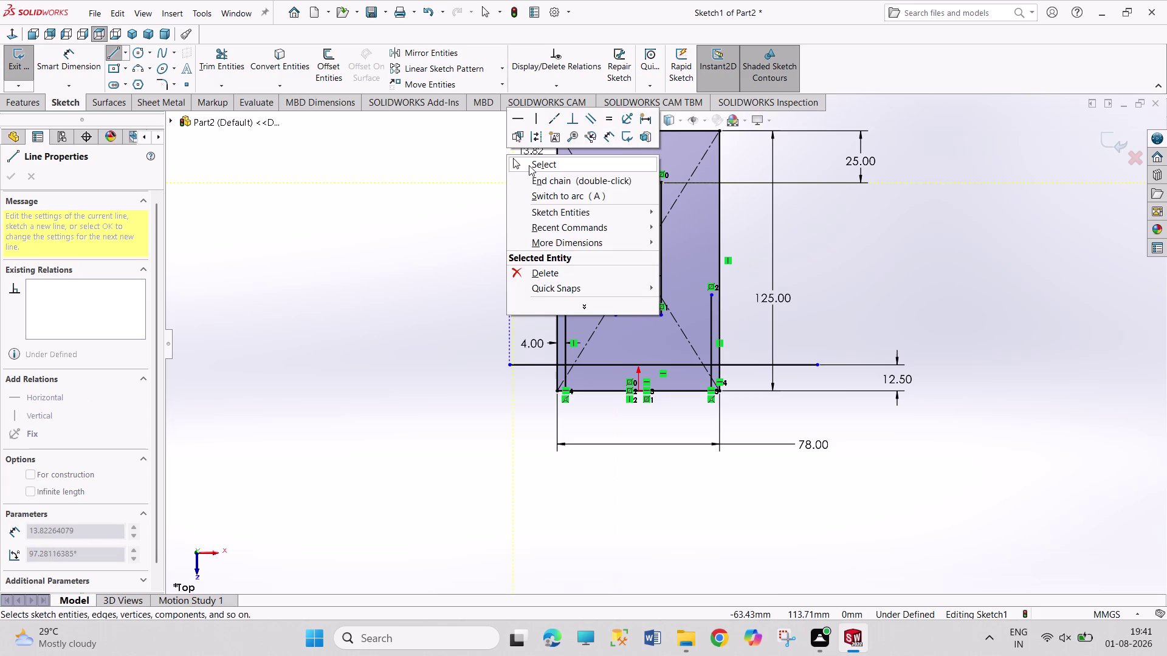
drag(529, 165, 513, 159)
click(113, 53)
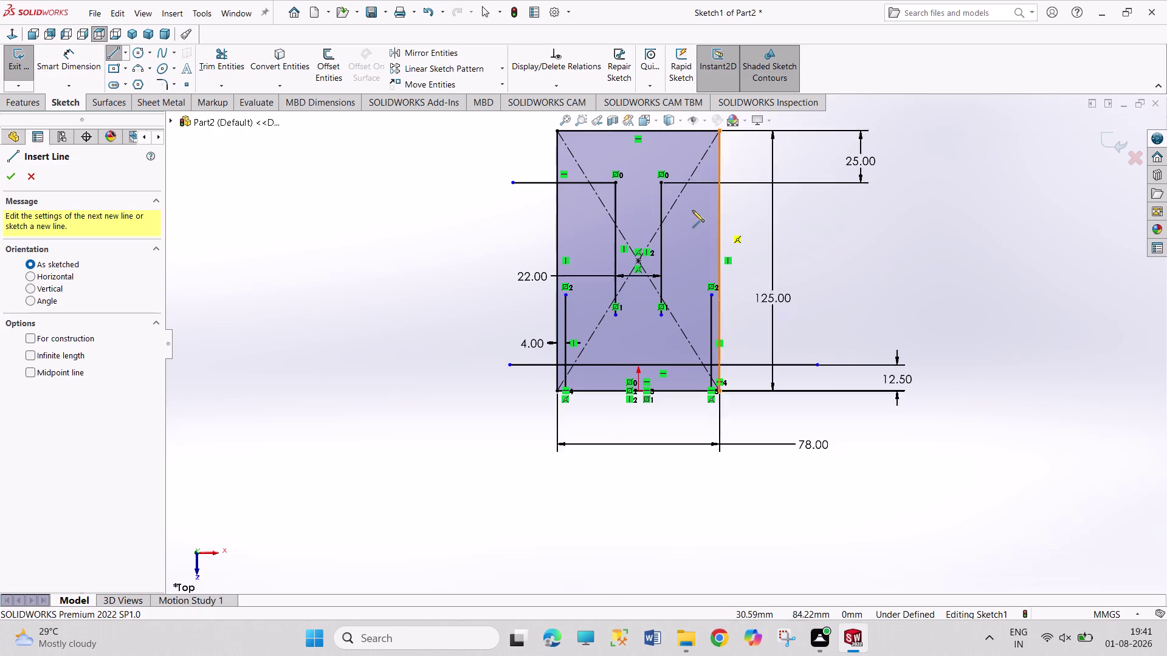
click(659, 183)
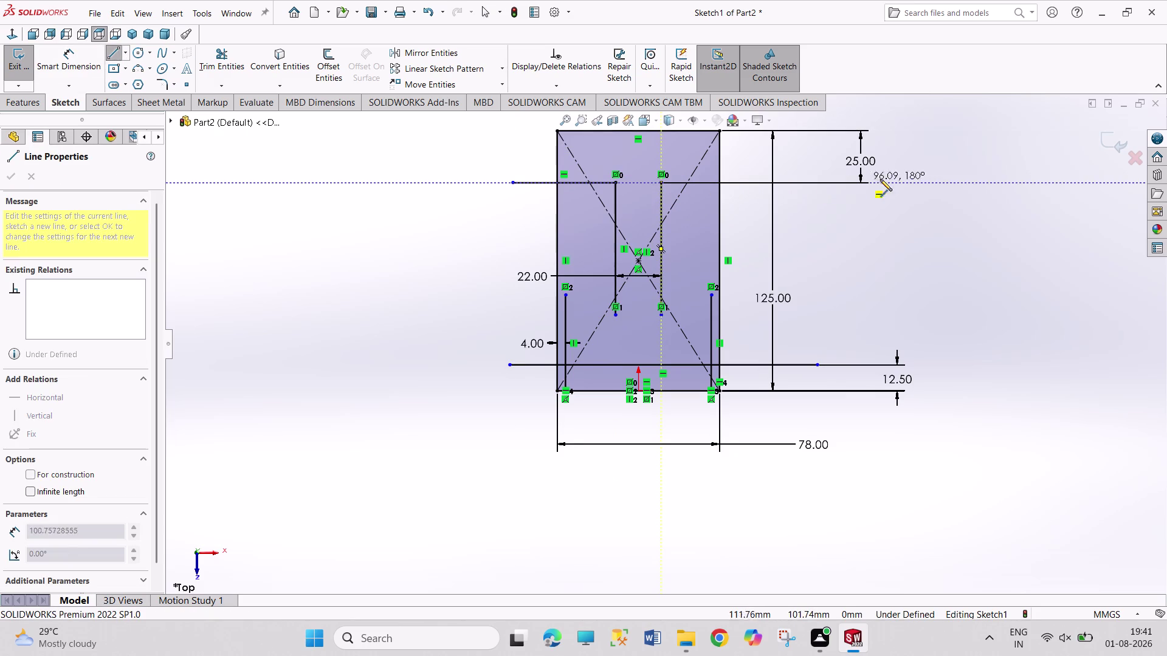
click(914, 183)
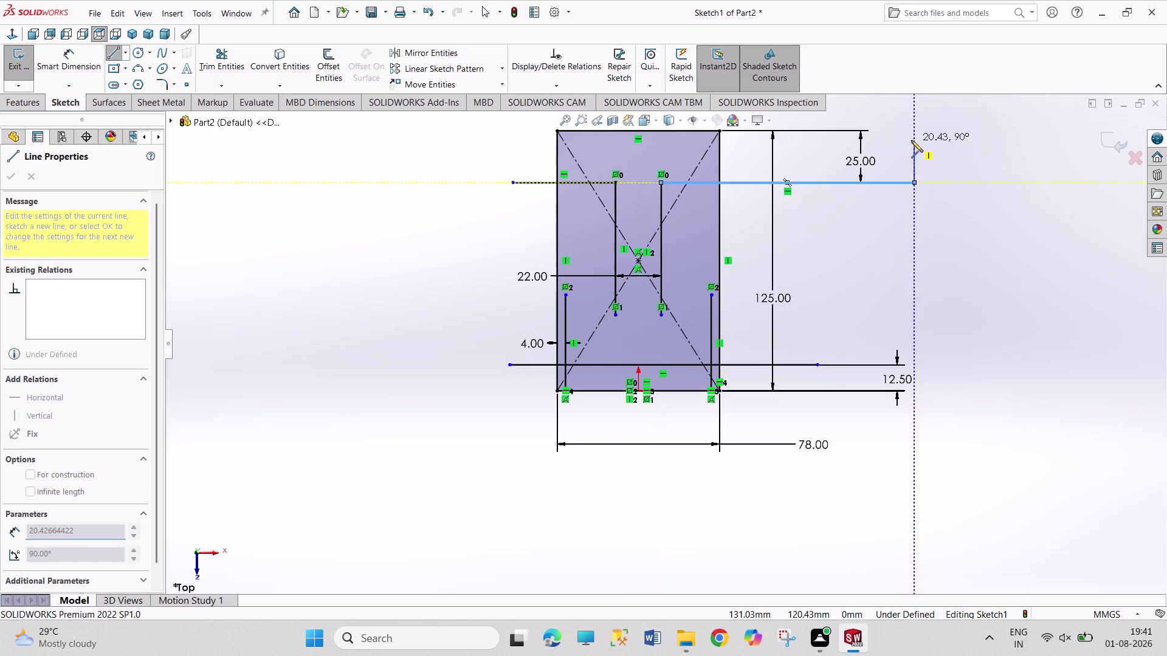
right_click(911, 140)
click(916, 151)
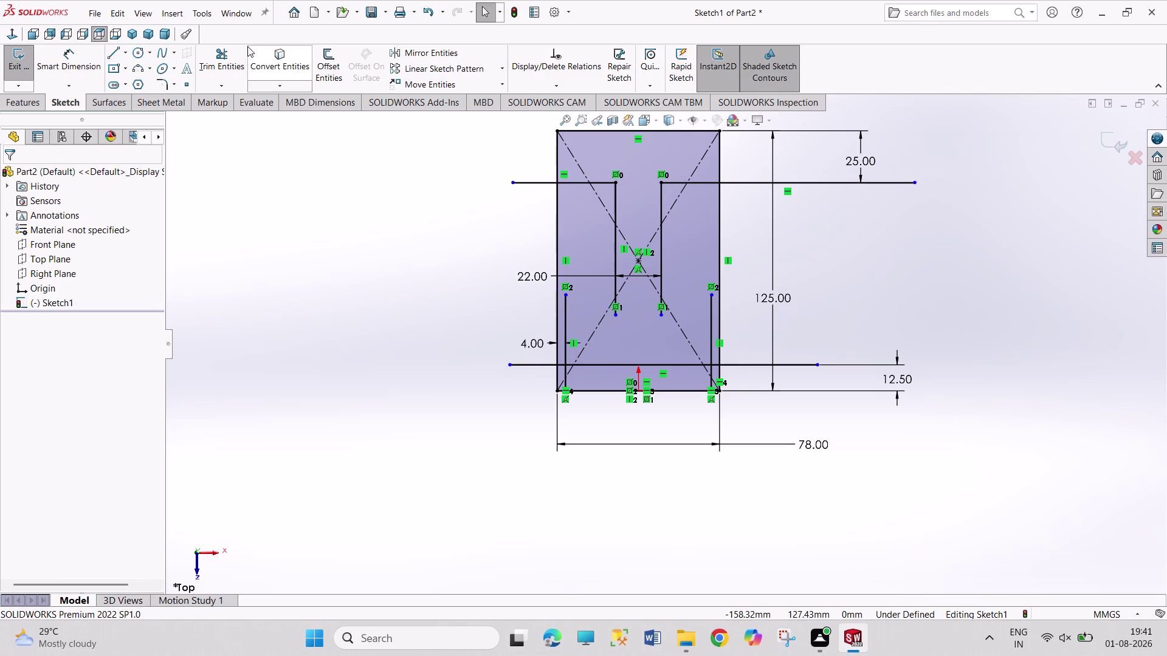
click(215, 56)
Trim the upper horizontal line's overhangs back to the rectangle's left and right sides.
click(528, 183)
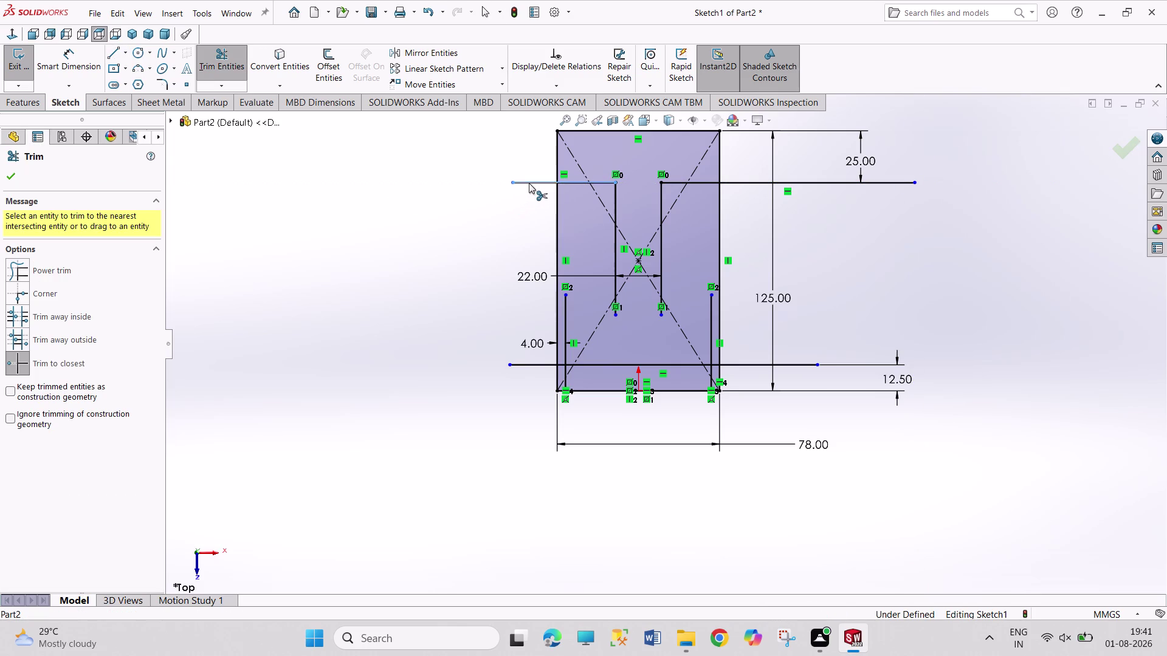
click(814, 184)
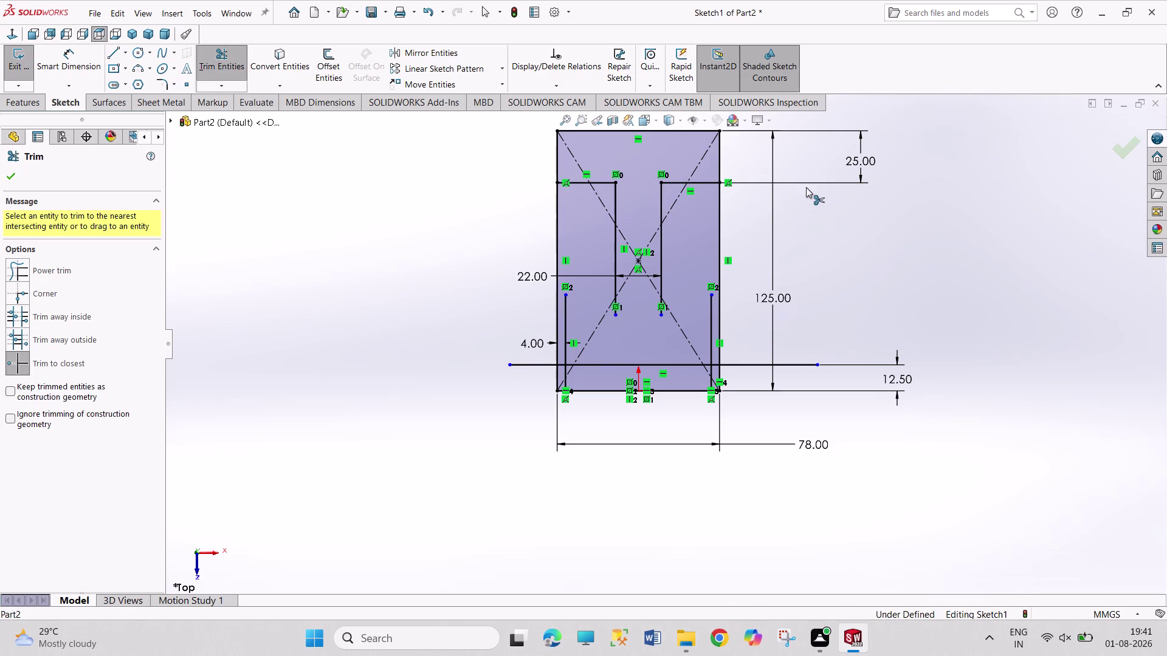
right_click(848, 250)
click(862, 285)
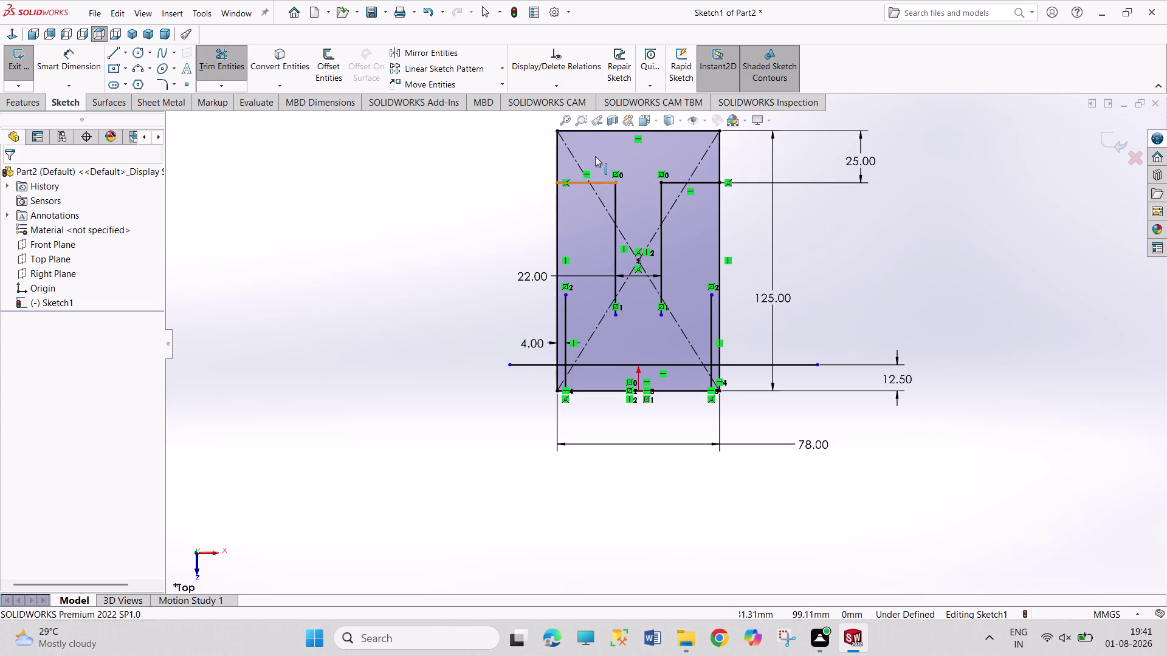
scroll(down, 3)
scroll(down, 3)
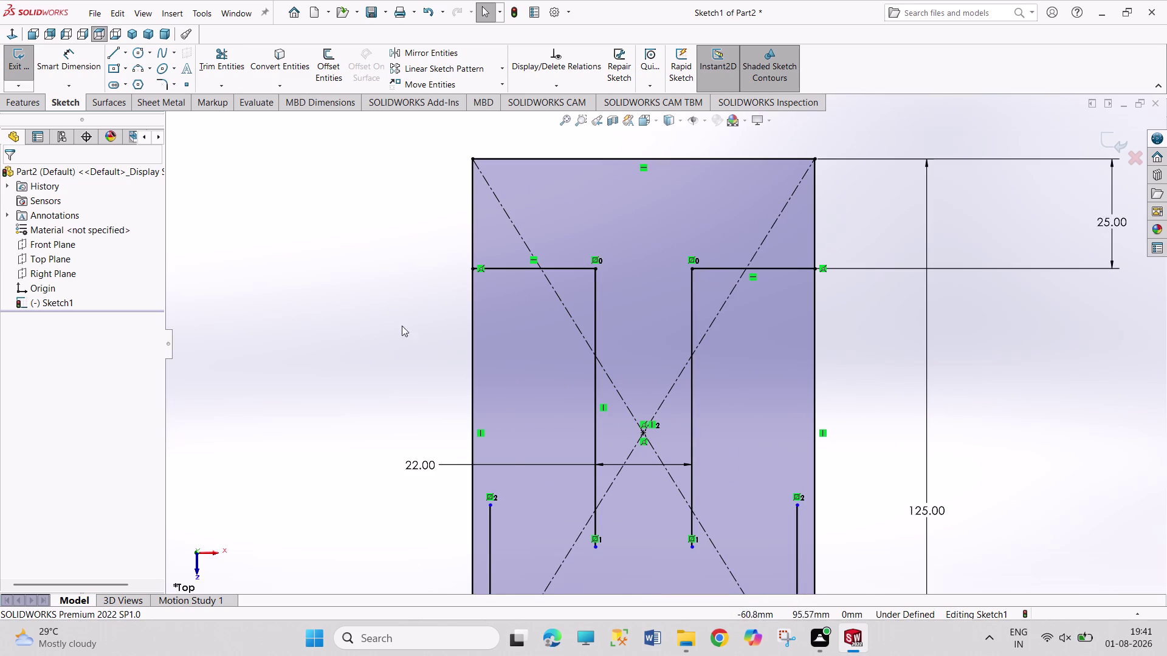
scroll(up, 3)
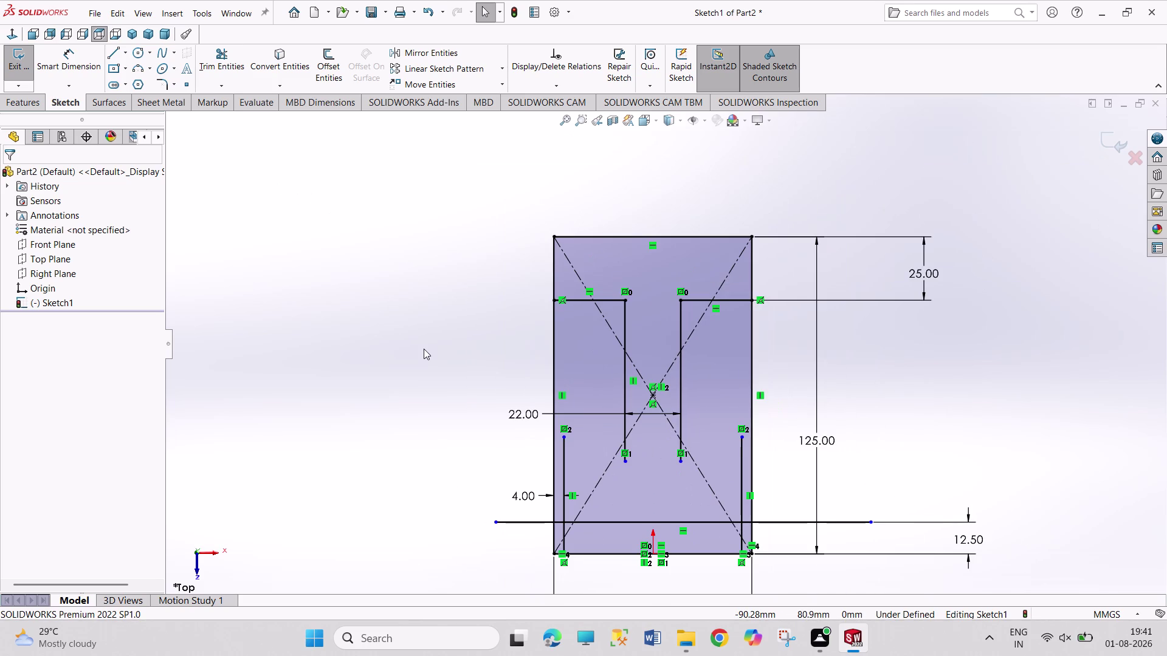
click(228, 61)
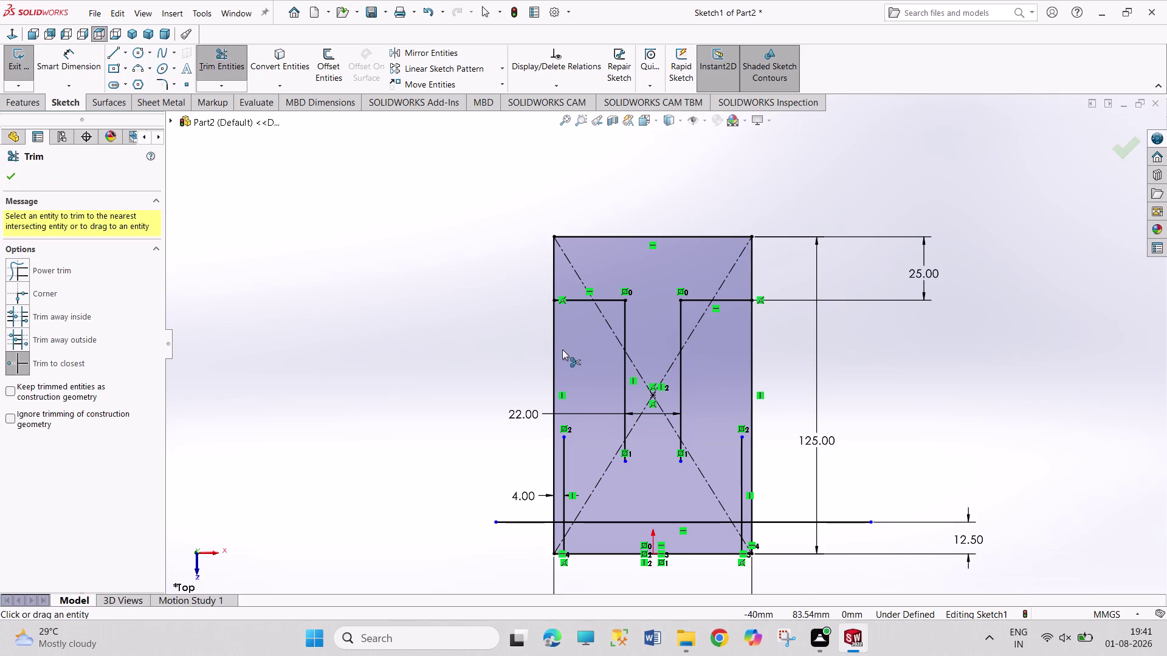
Trim away pieces of the rectangle's left and right sides and the lower line's right overhang.
click(553, 347)
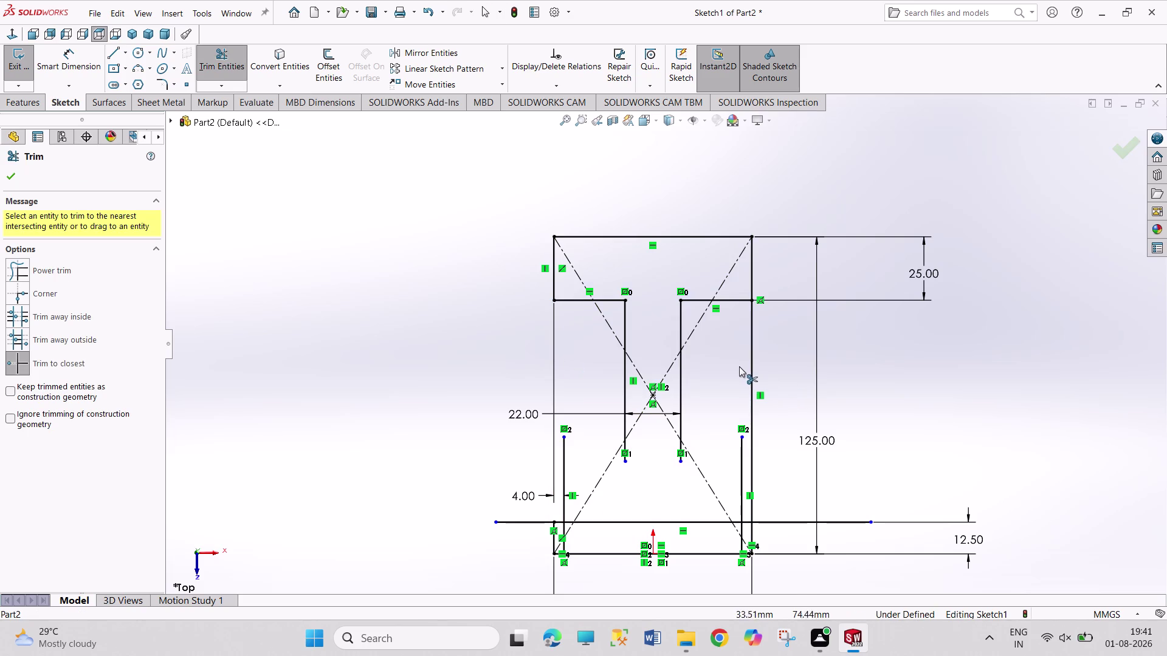
click(751, 366)
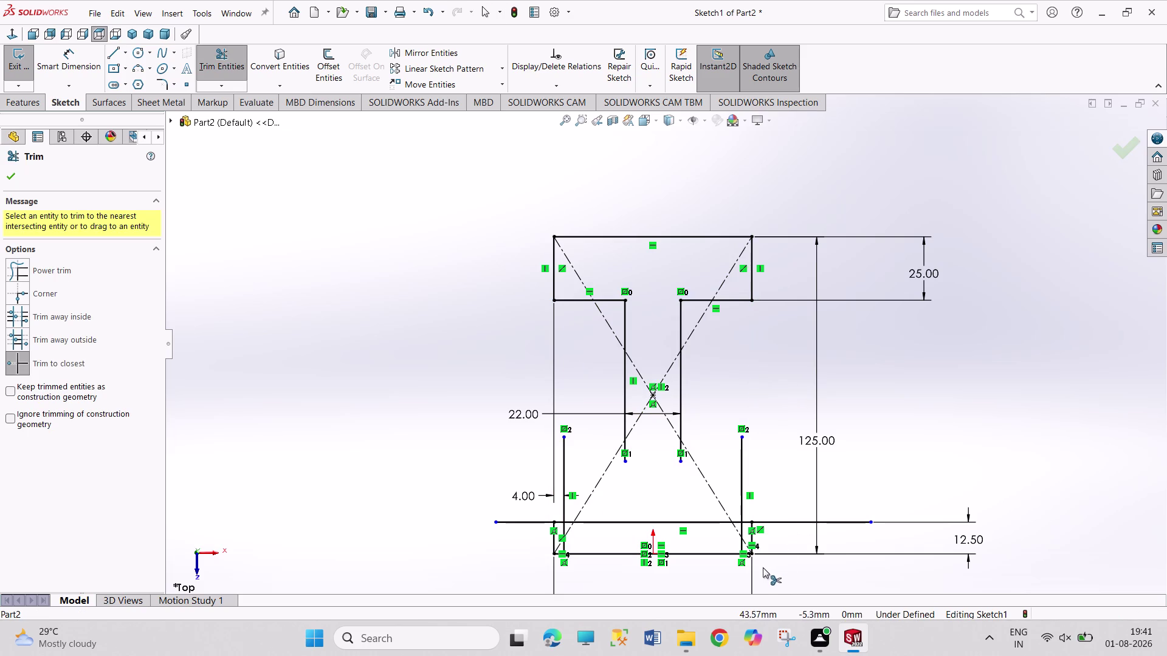
scroll(down, 3)
scroll(down, 3)
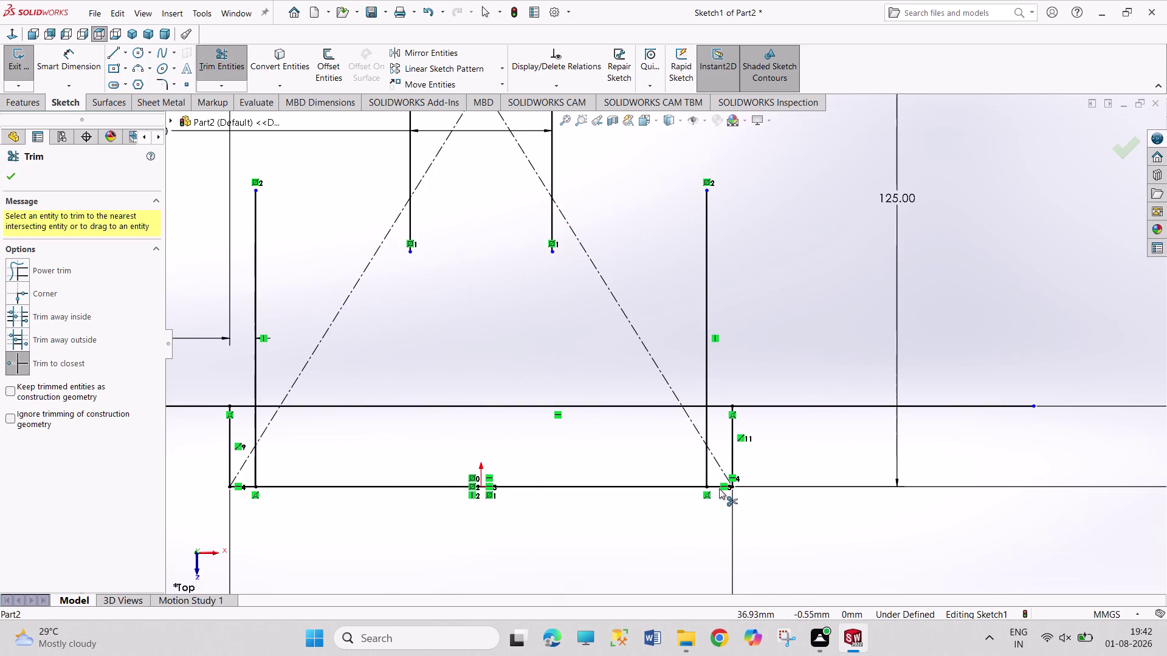
click(718, 485)
click(732, 457)
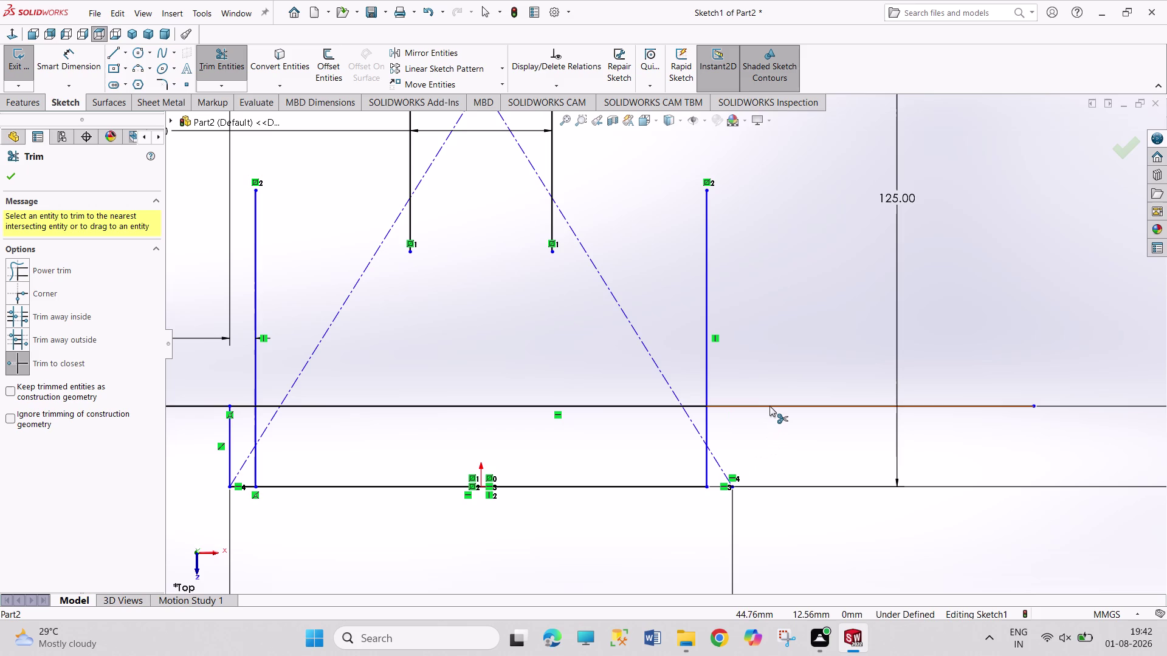
click(770, 405)
scroll(up, 3)
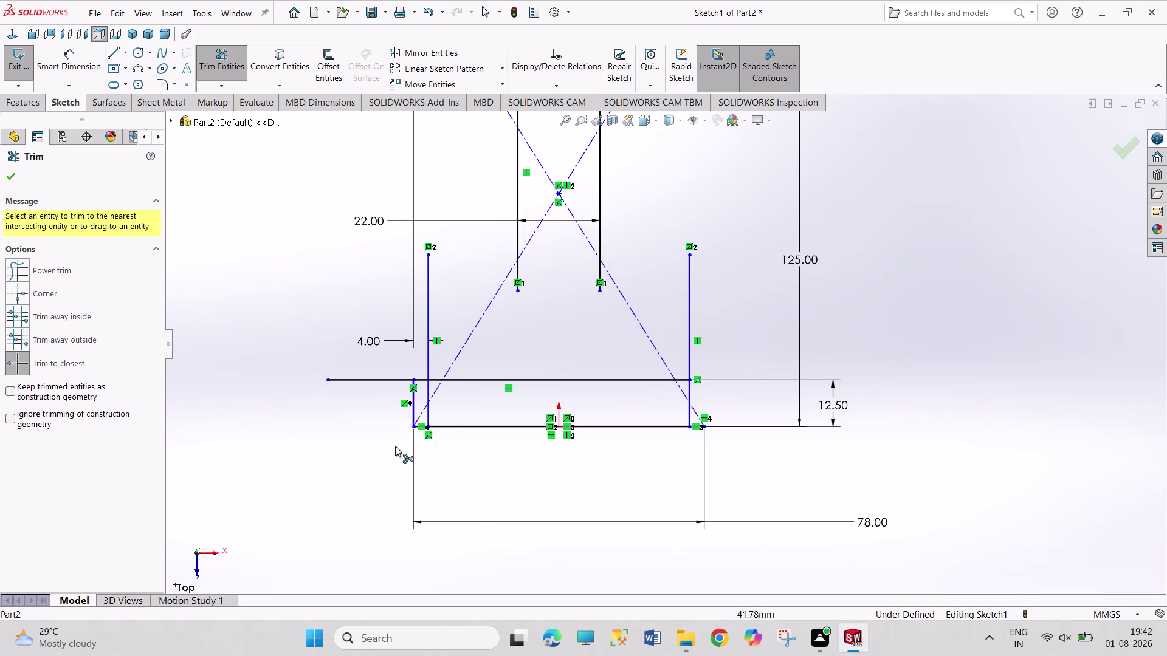
Trim the lower line's left overhang plus the leftover left-side and bottom-left corner pieces.
click(384, 380)
click(421, 381)
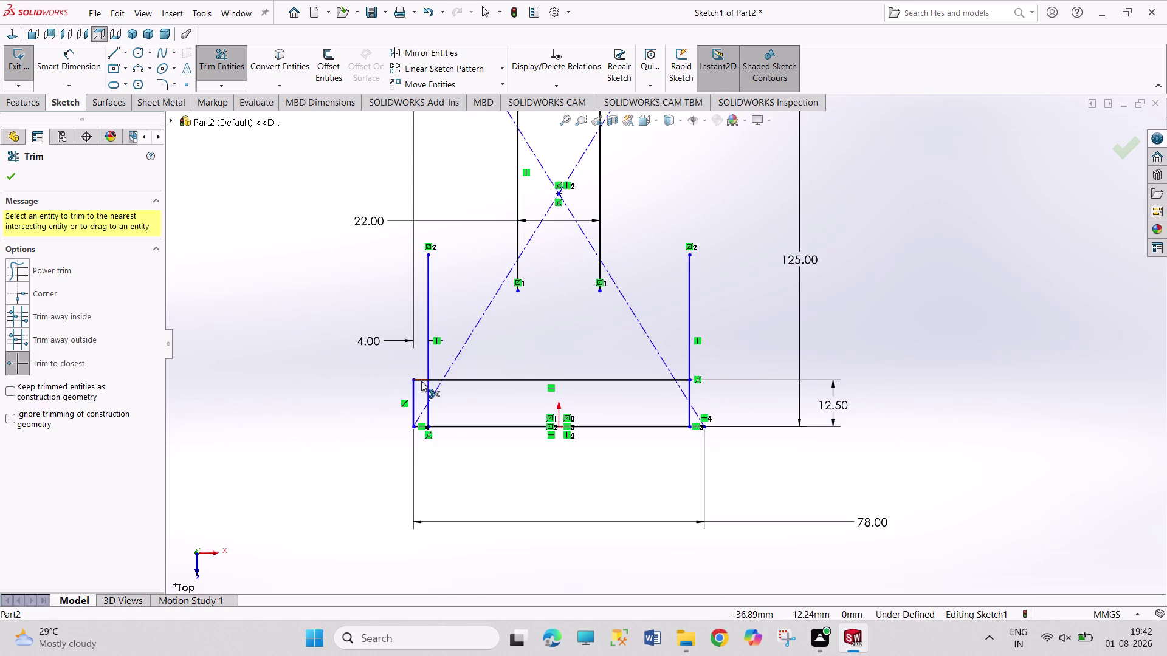
click(415, 399)
scroll(down, 3)
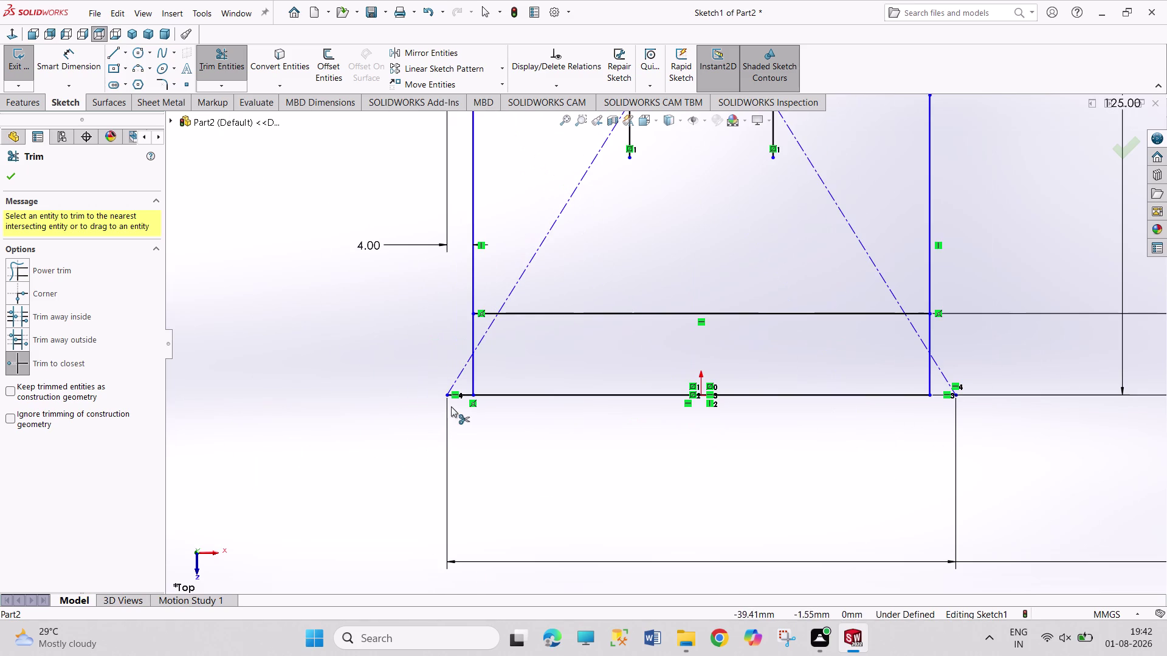
click(464, 395)
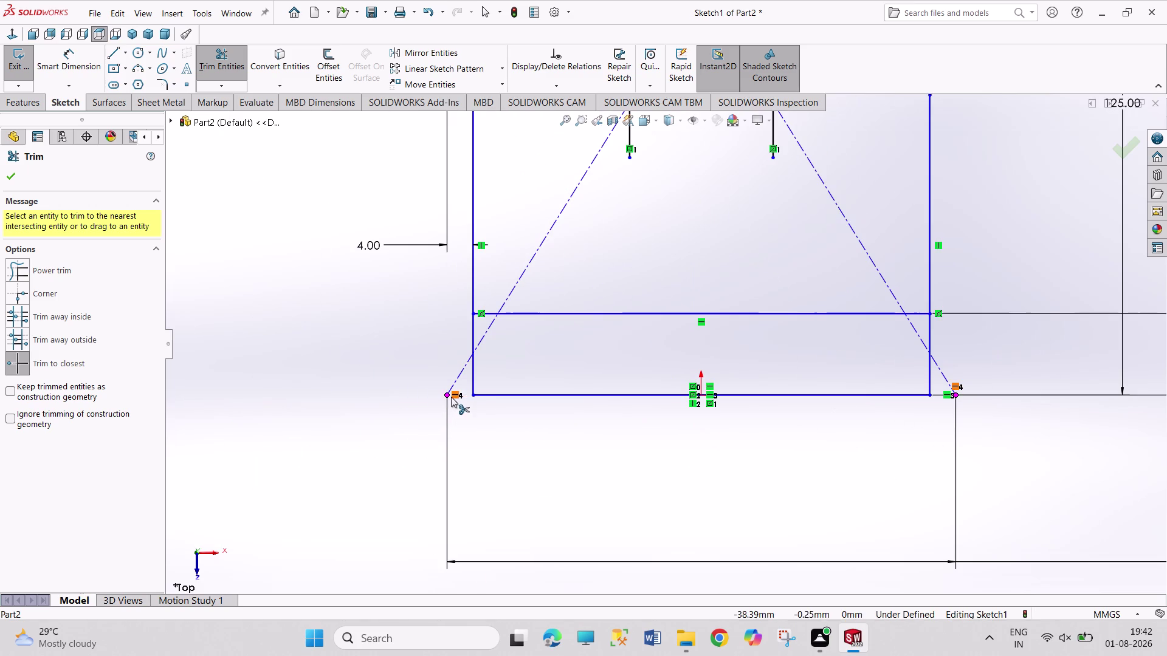
scroll(down, 3)
scroll(up, 3)
scroll(up, 3)
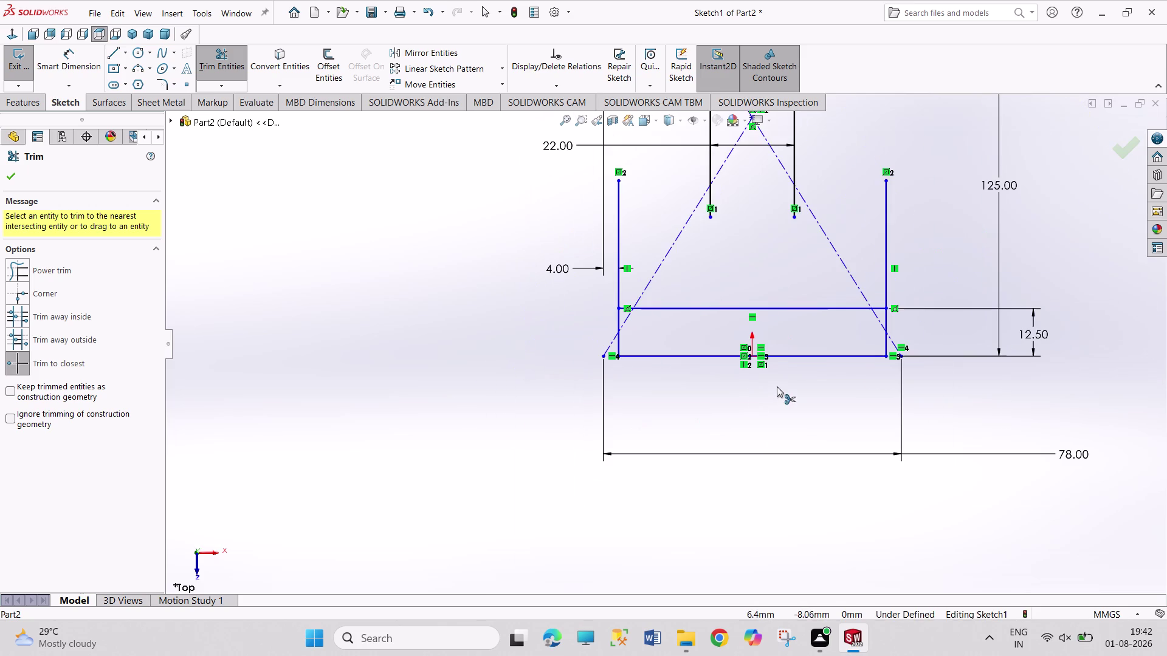
Remove the short verticals under both groove sides and the rectangle's bottom edge.
click(619, 344)
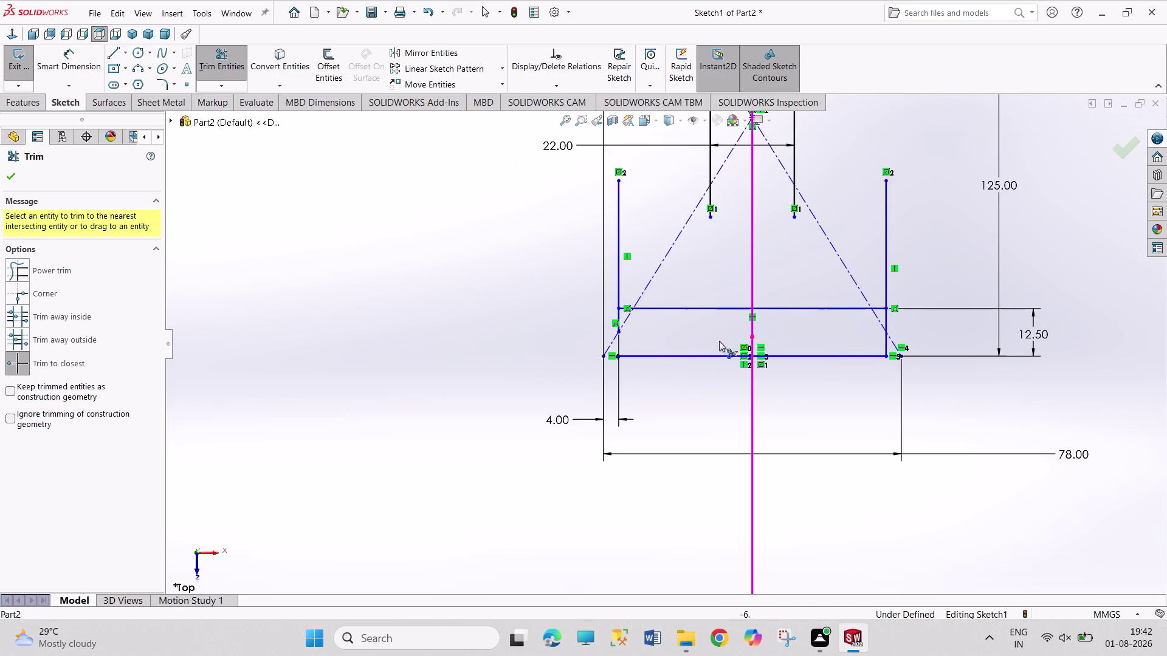
click(618, 316)
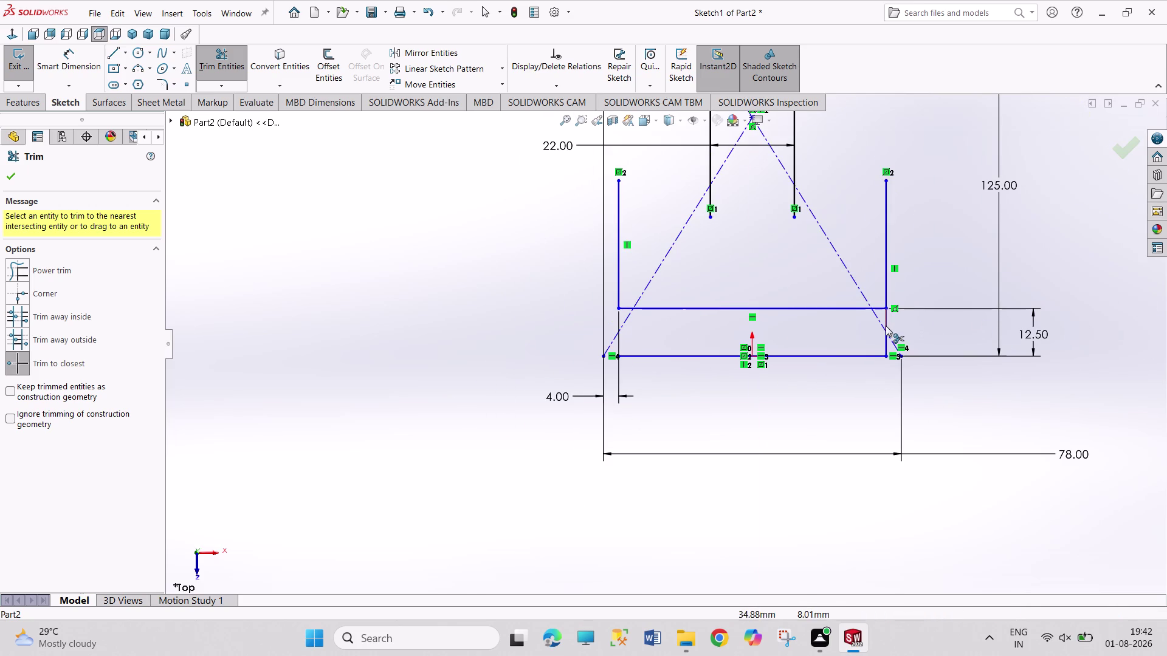
click(886, 326)
click(887, 346)
click(854, 356)
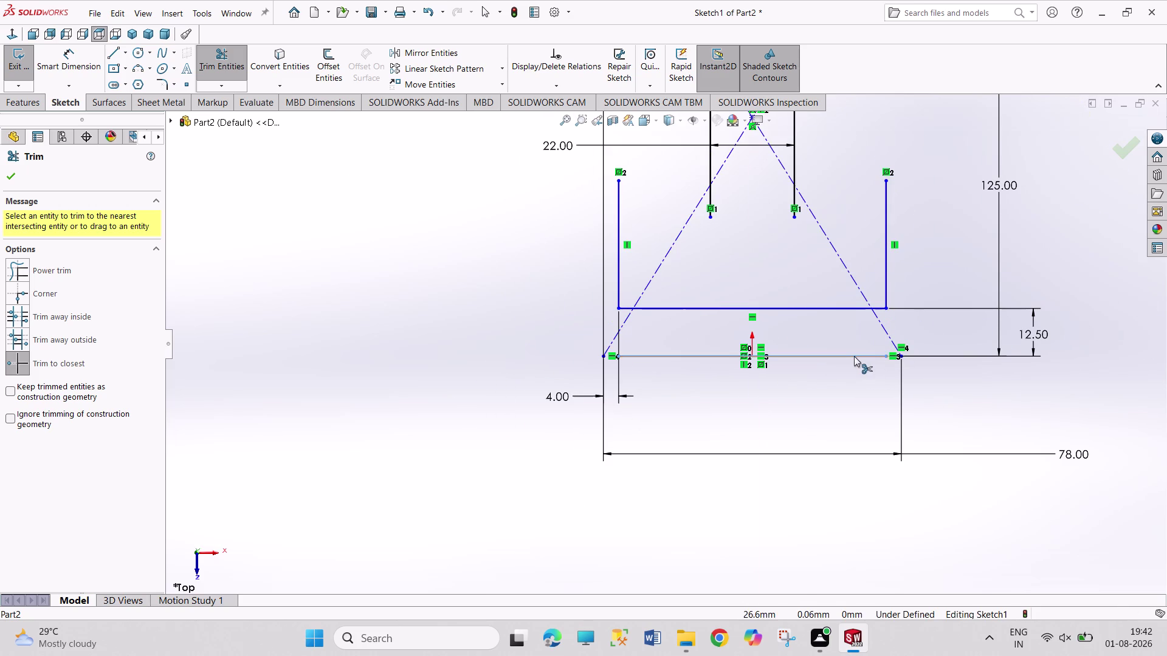
scroll(up, 3)
scroll(up, 3)
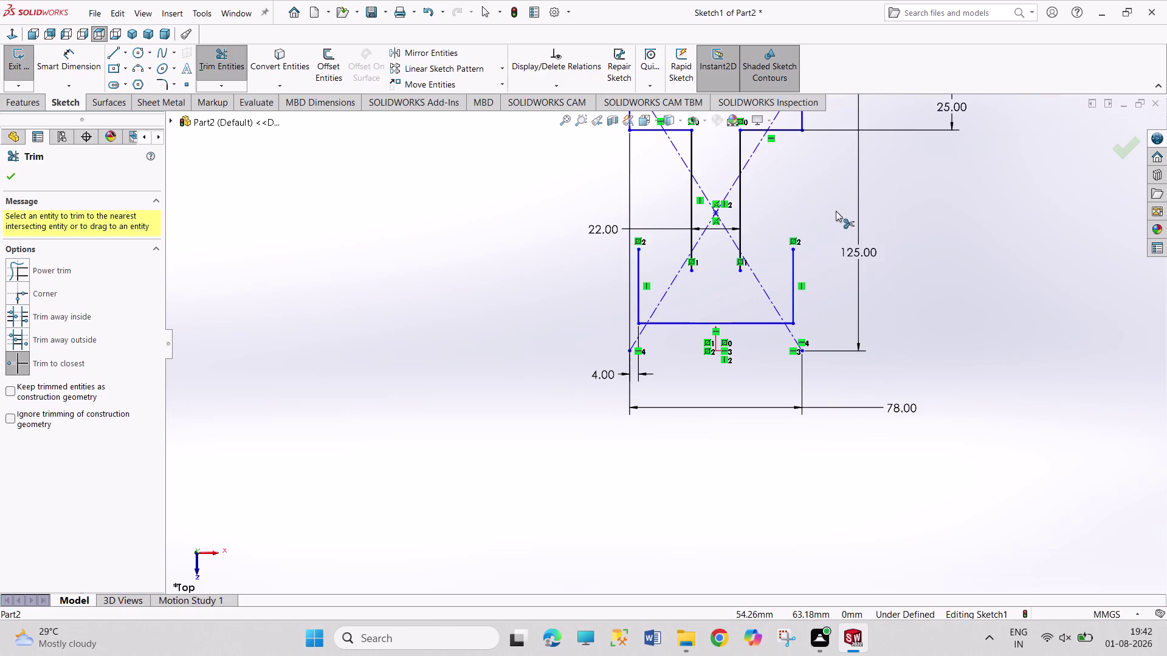
scroll(down, 3)
right_click(994, 284)
click(1008, 324)
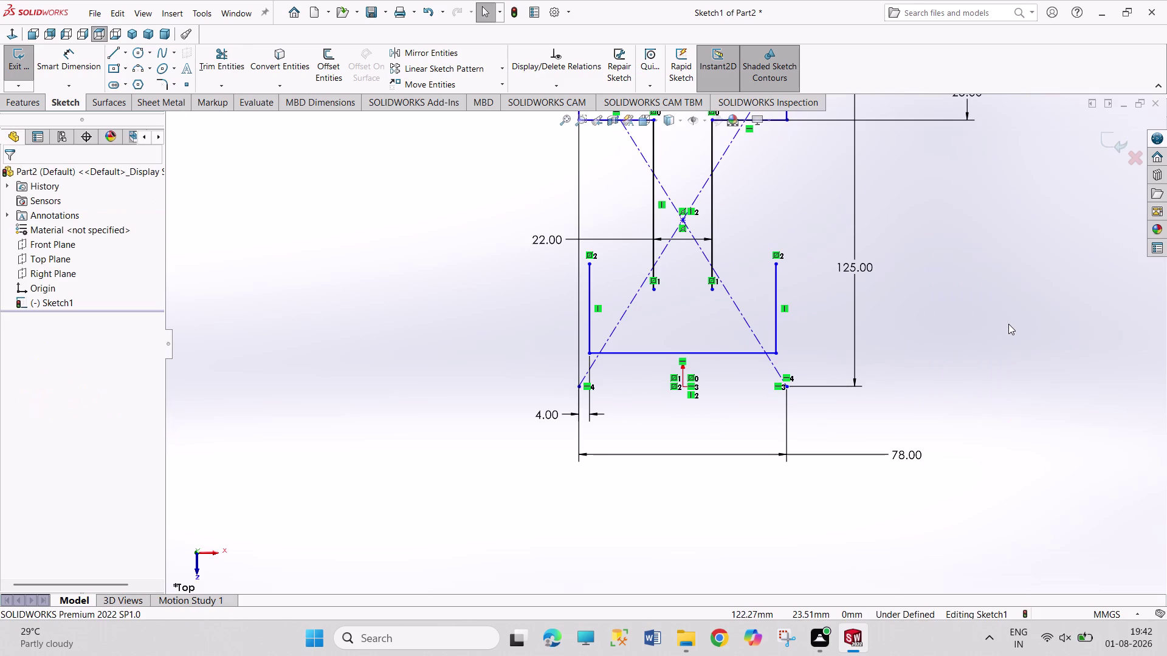
Dimension the groove's right vertical line to 25.00 mm length.
right_drag(1008, 324, 992, 192)
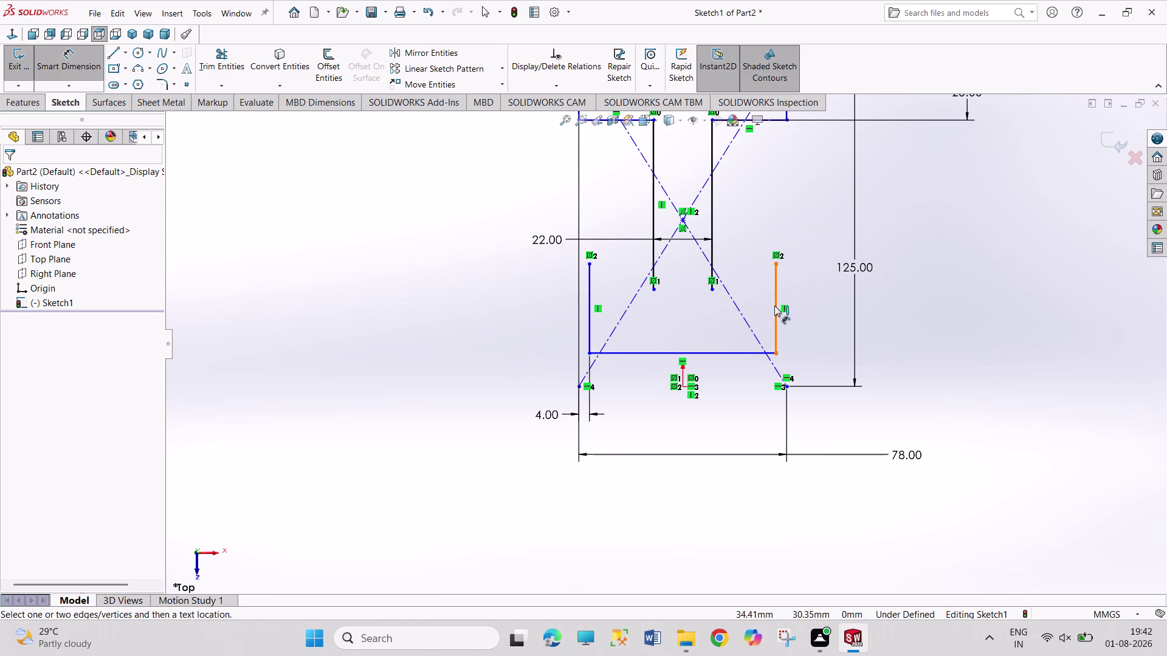
click(774, 305)
click(930, 292)
text(25)
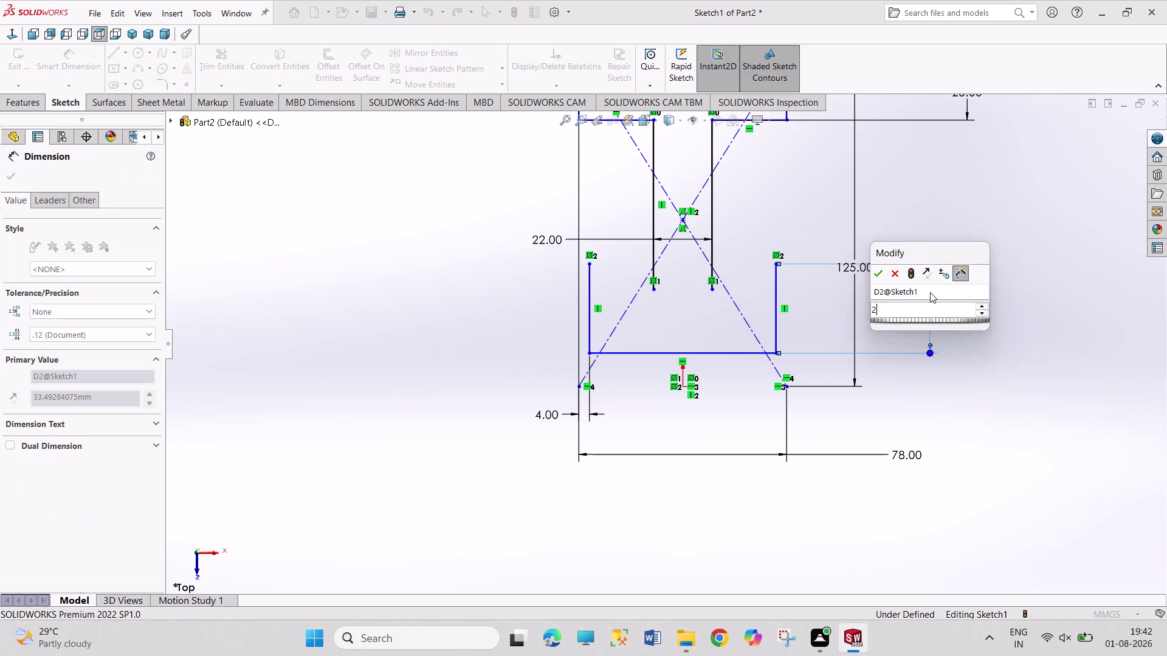
key(Return)
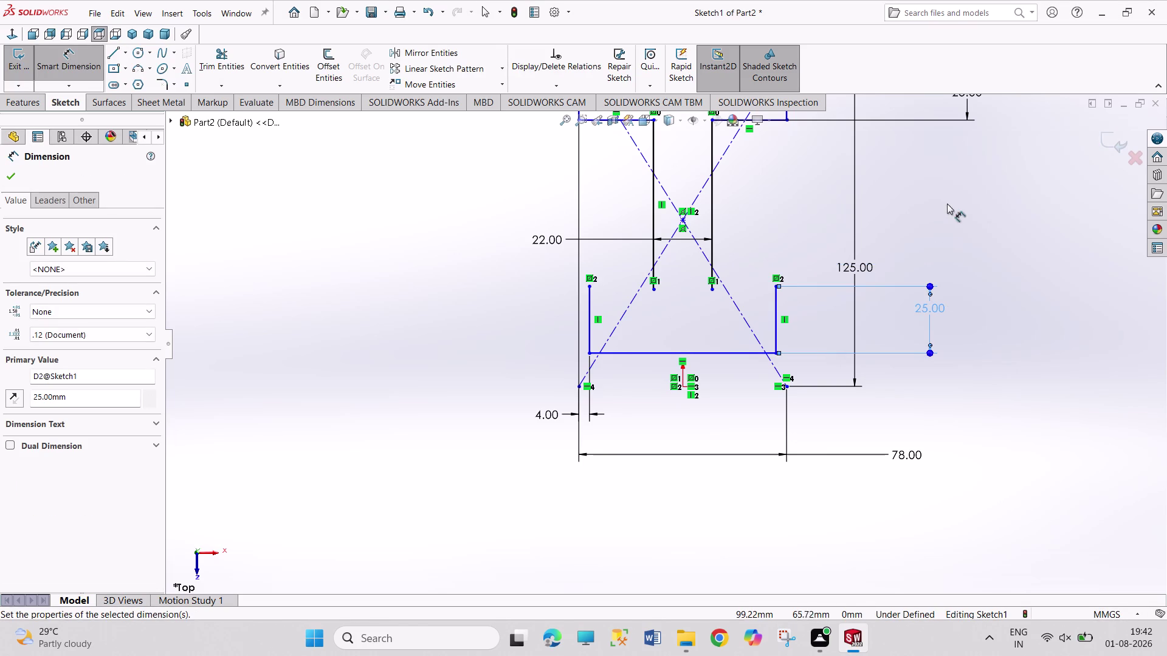
right_click(946, 203)
click(963, 244)
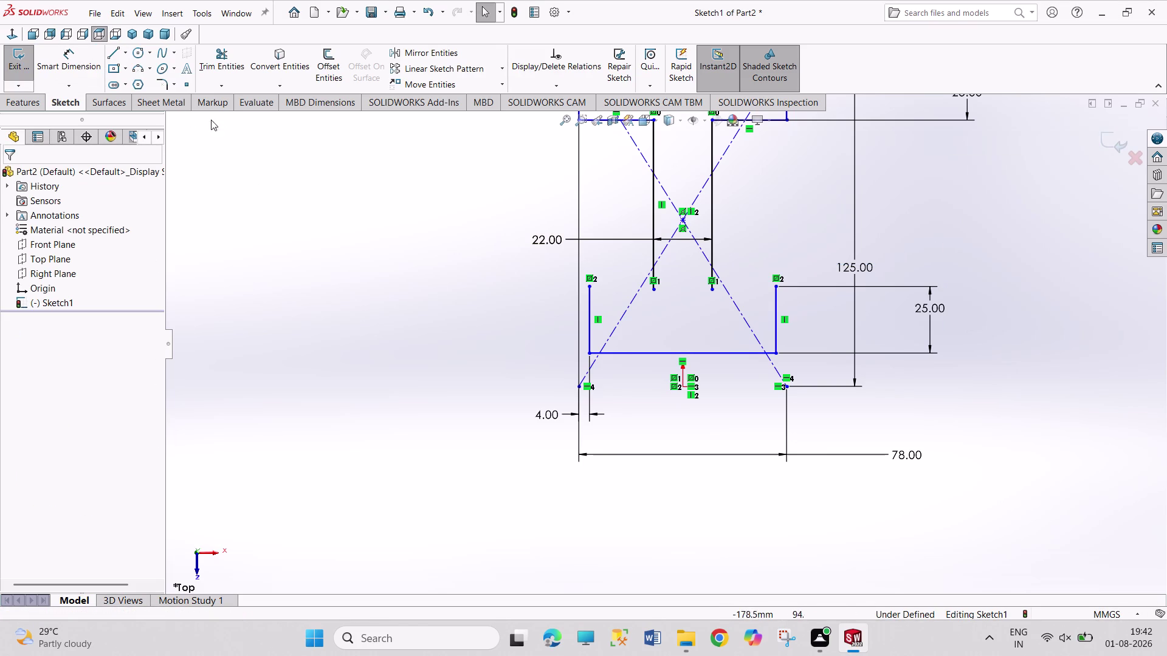
Make the two selected flange endpoints level with each other.
click(591, 287)
click(654, 291)
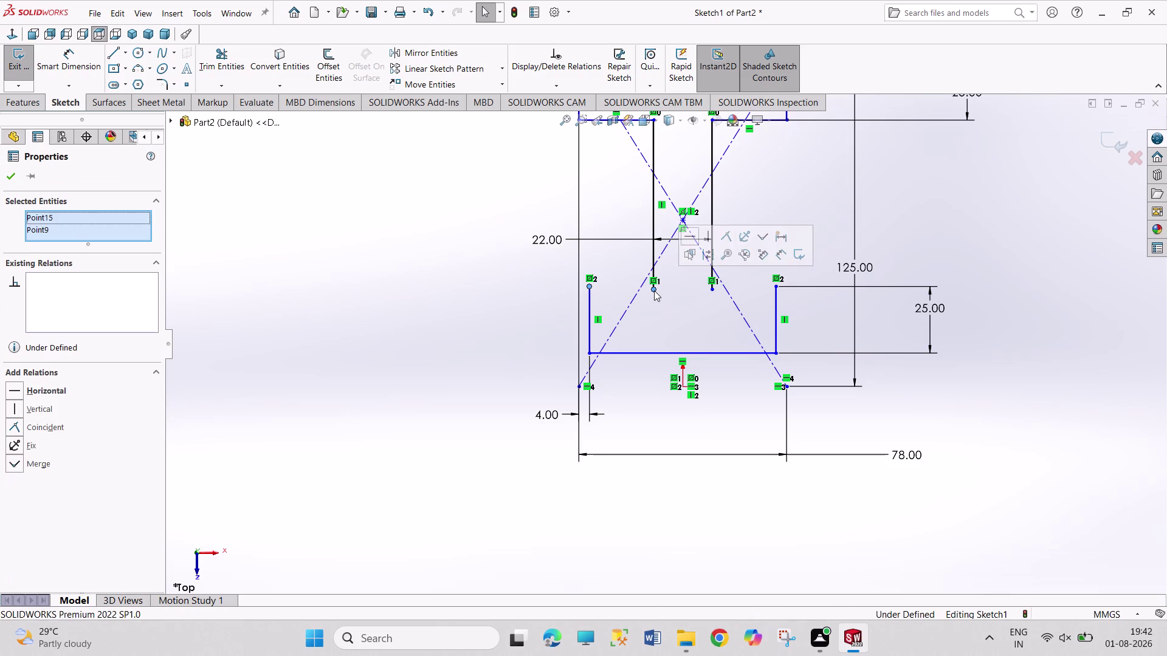
click(687, 238)
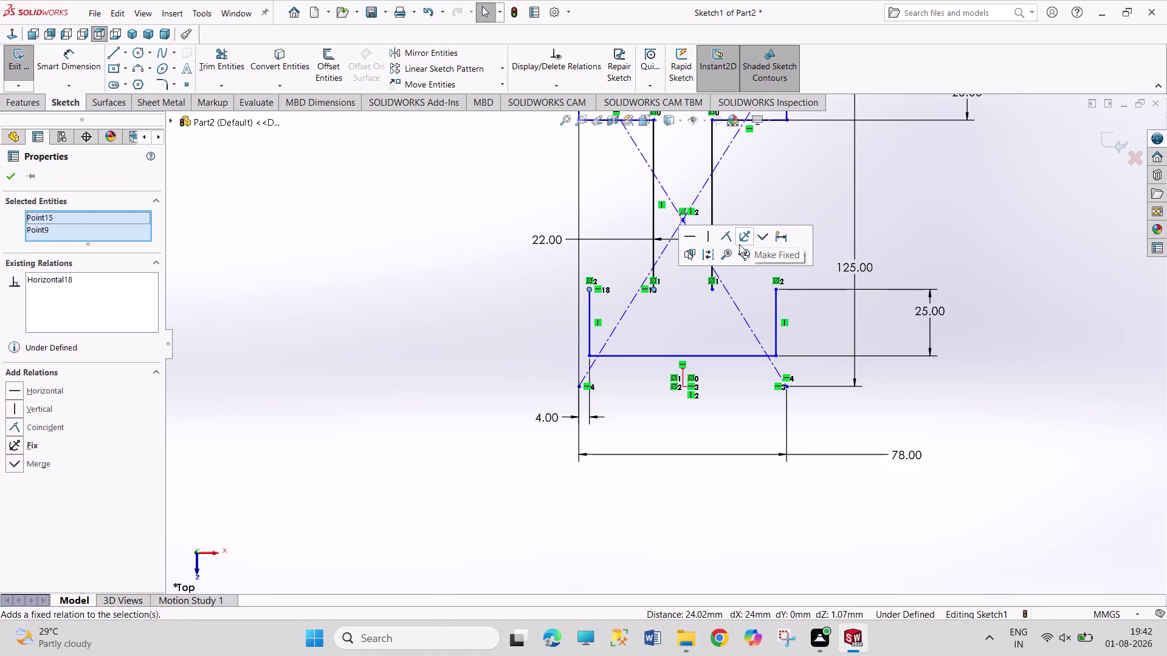
click(1023, 219)
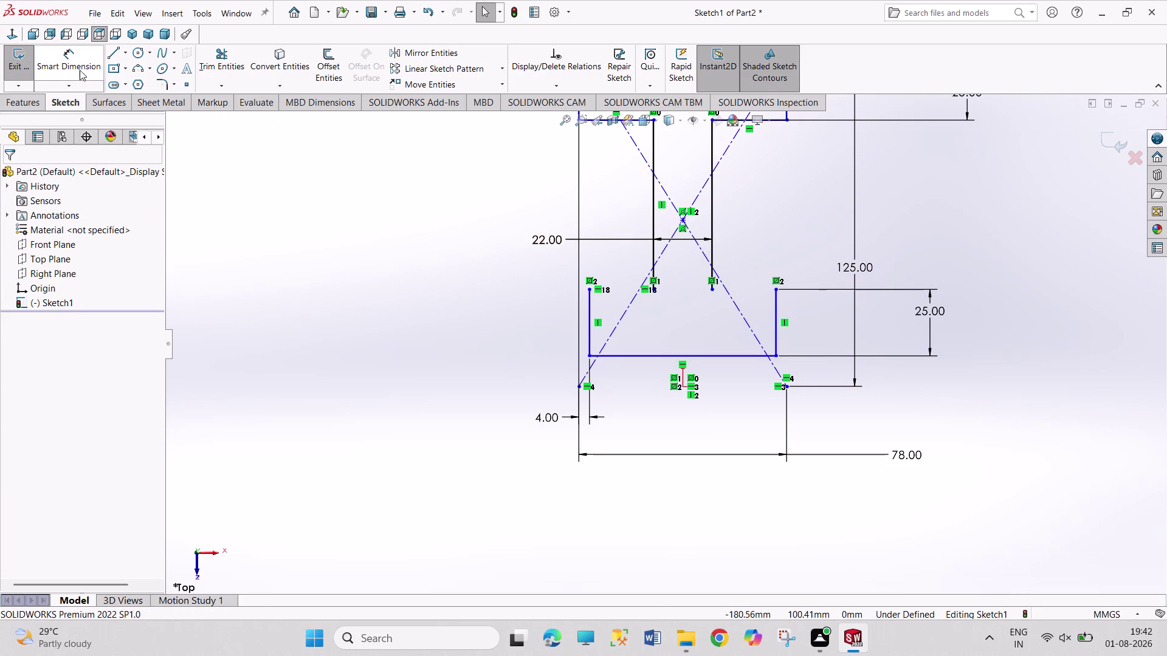
click(110, 54)
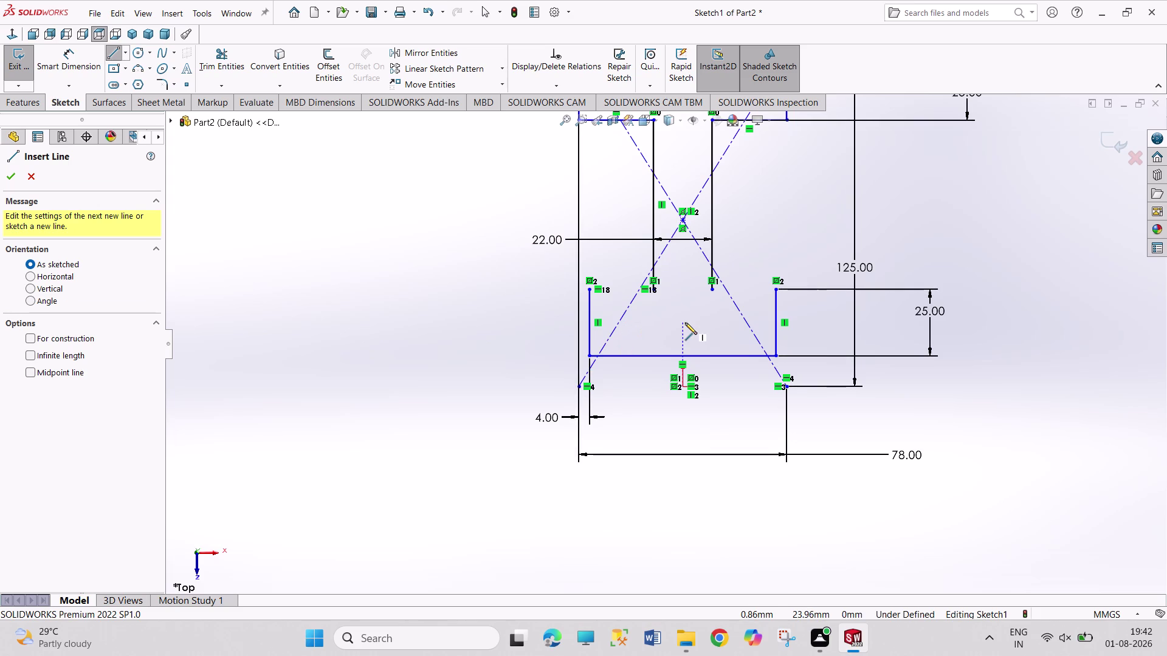
key(Escape)
key(Escape)
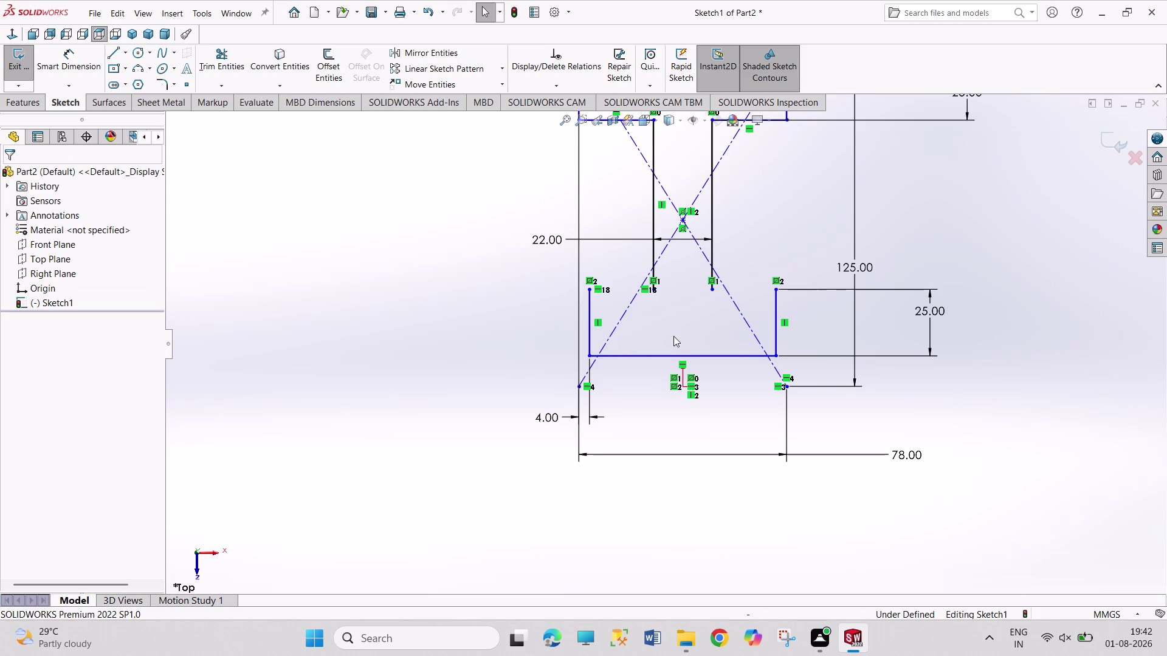
right_click(450, 333)
click(471, 245)
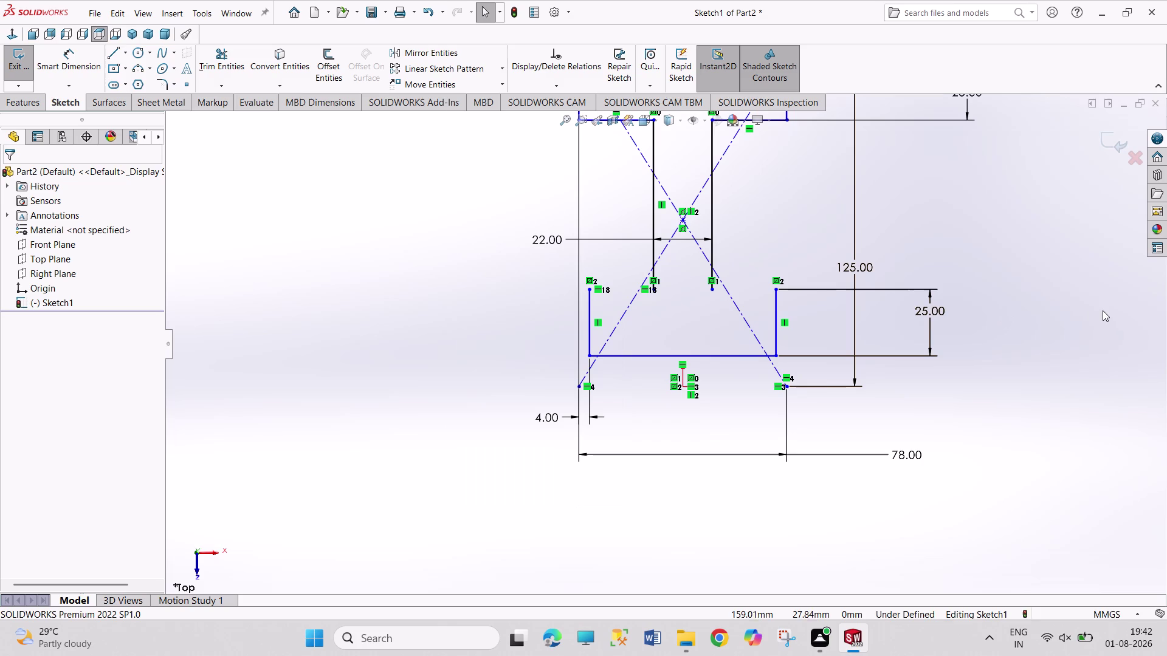
Replace the old 25 mm dimension with a 25 mm dimension from flange top to baseline.
right_click(917, 311)
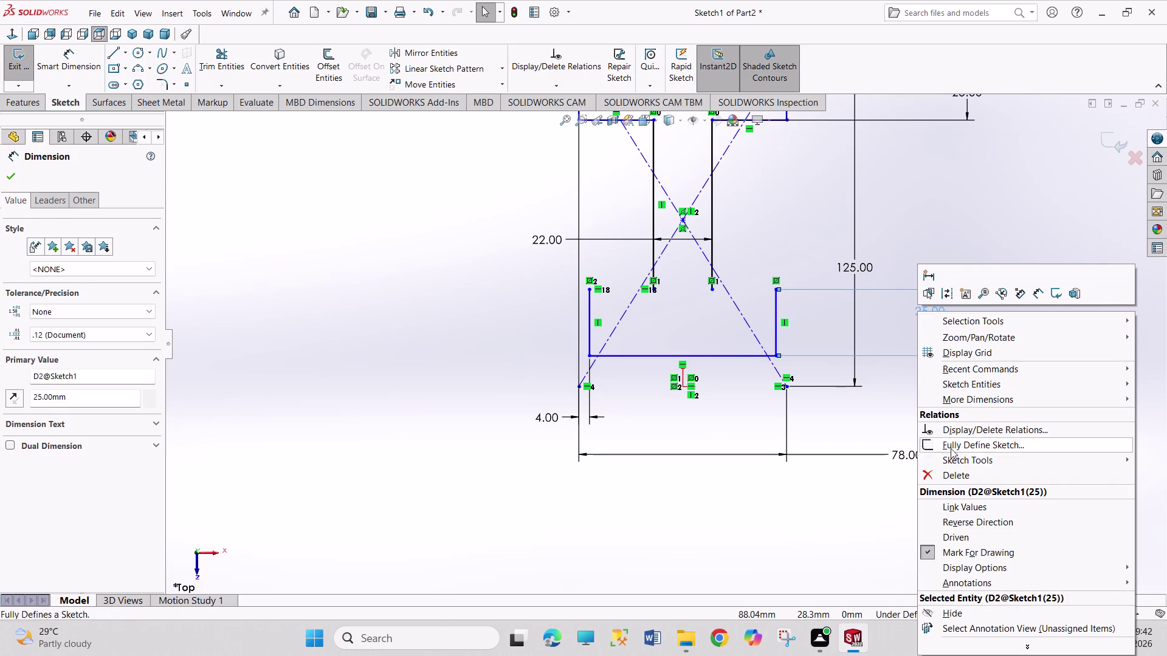
click(948, 473)
right_drag(993, 376, 951, 173)
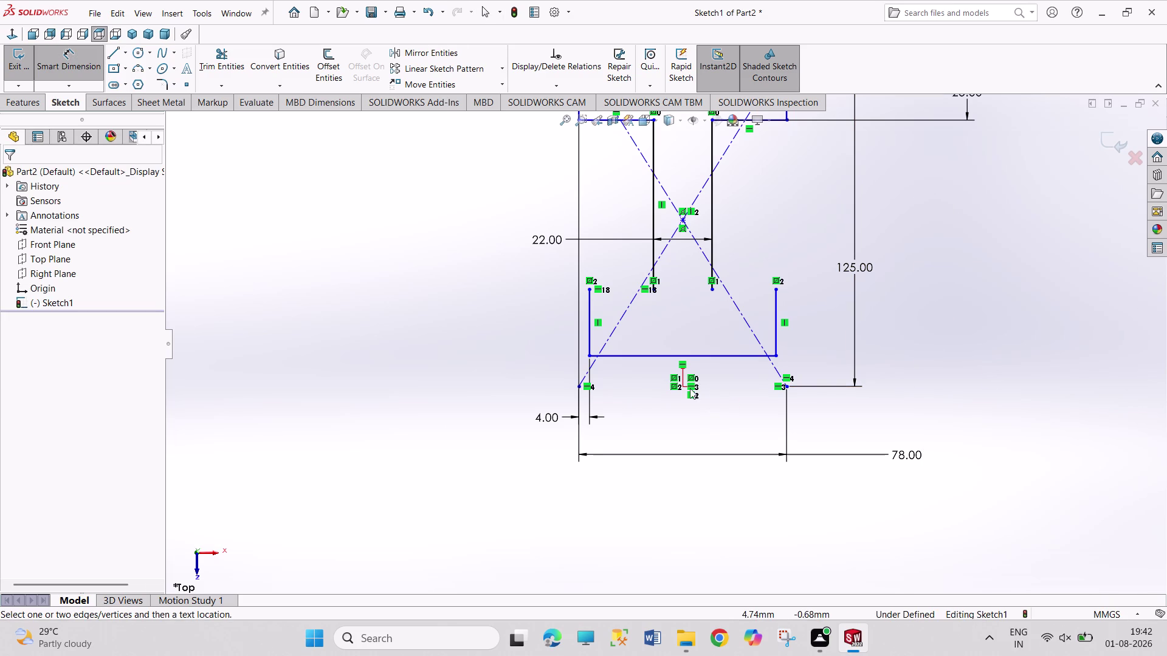
click(684, 387)
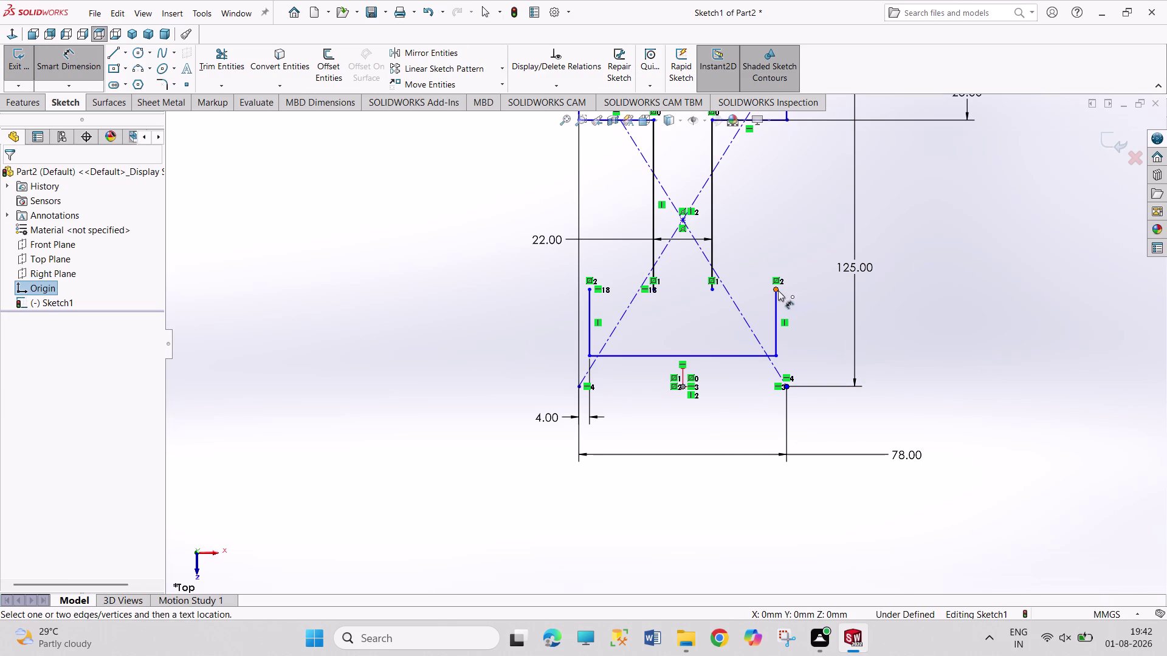
click(778, 290)
click(932, 311)
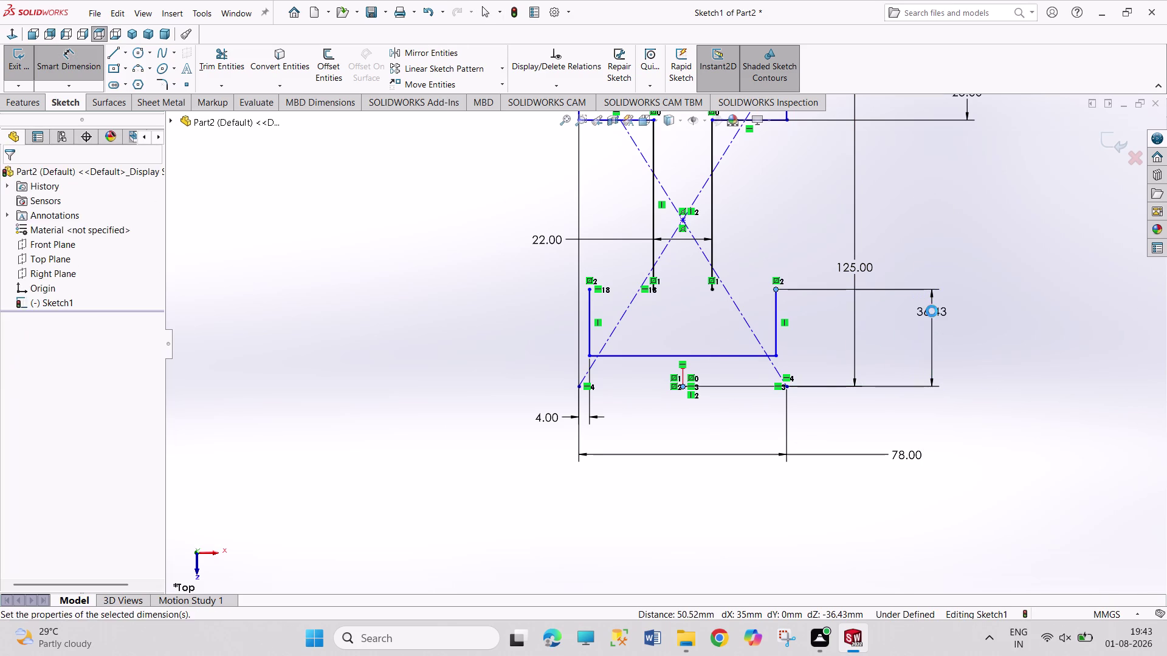
text(25)
key(Return)
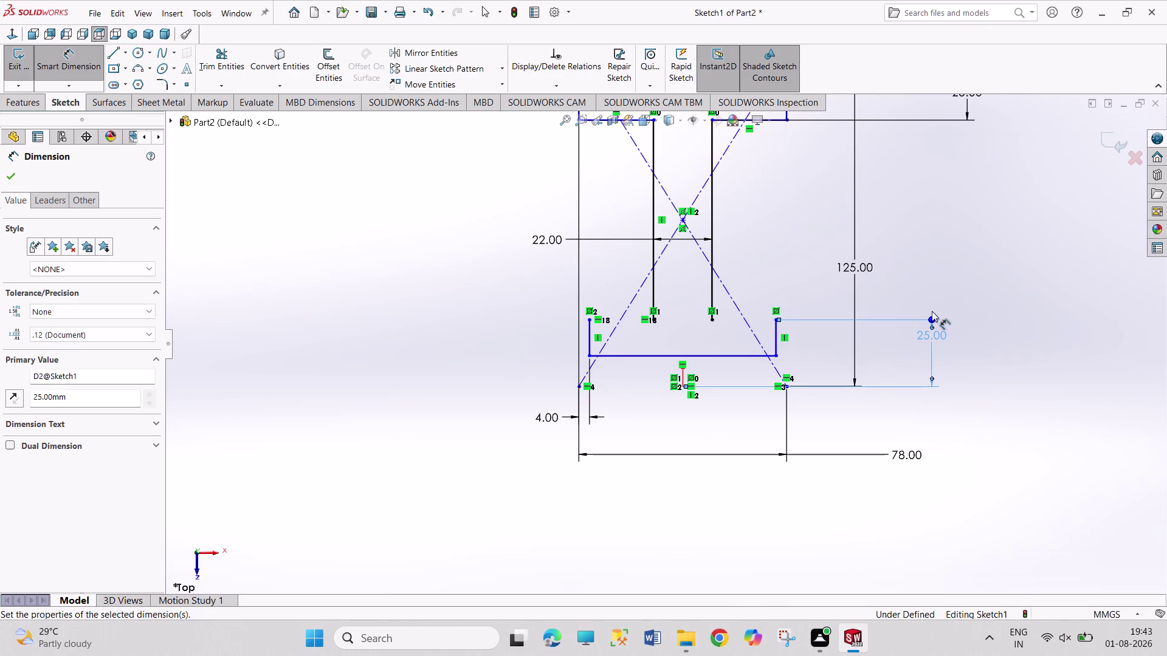
right_click(970, 263)
click(986, 306)
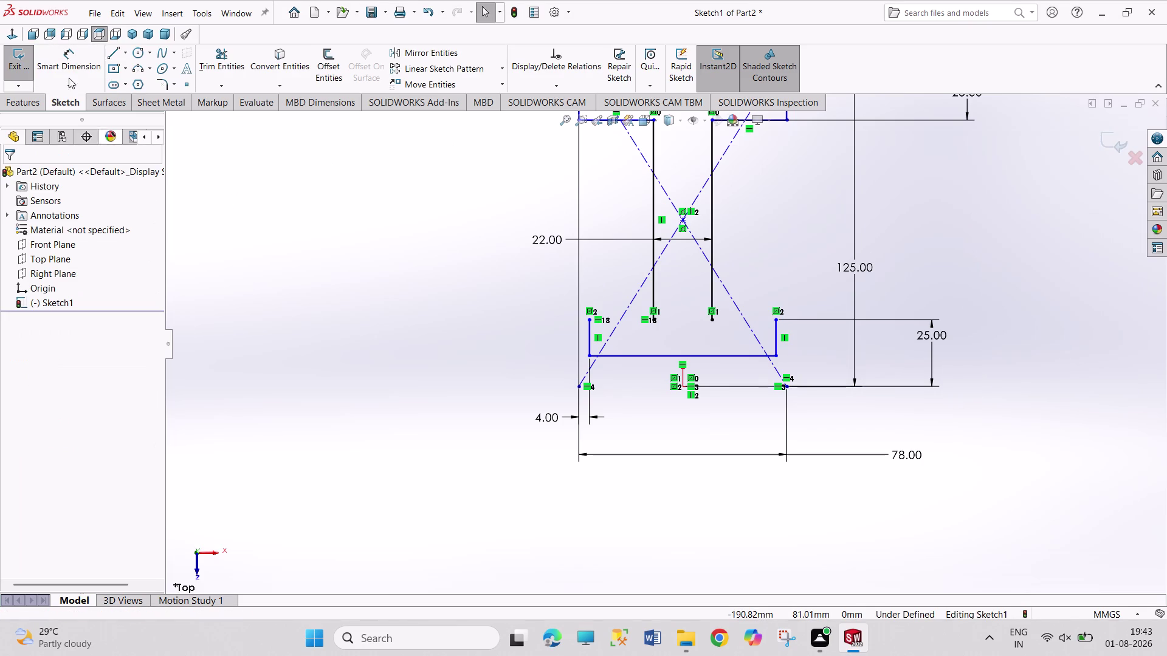
click(113, 52)
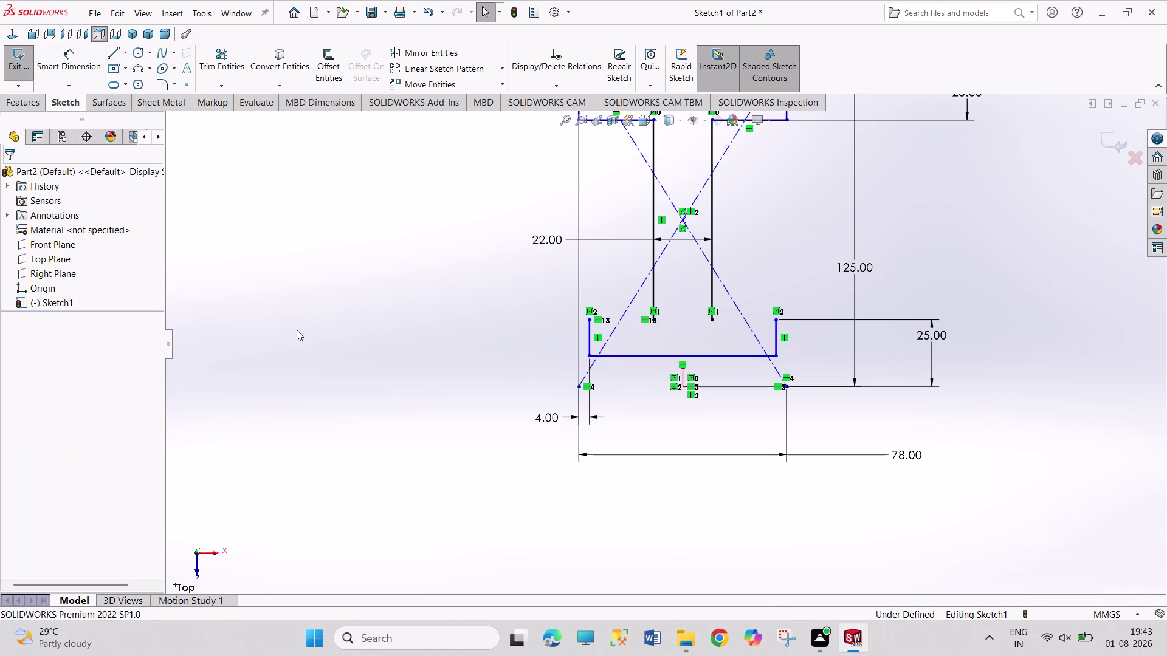
Draw a horizontal line from the web's lower left corner to the left flange top.
click(652, 320)
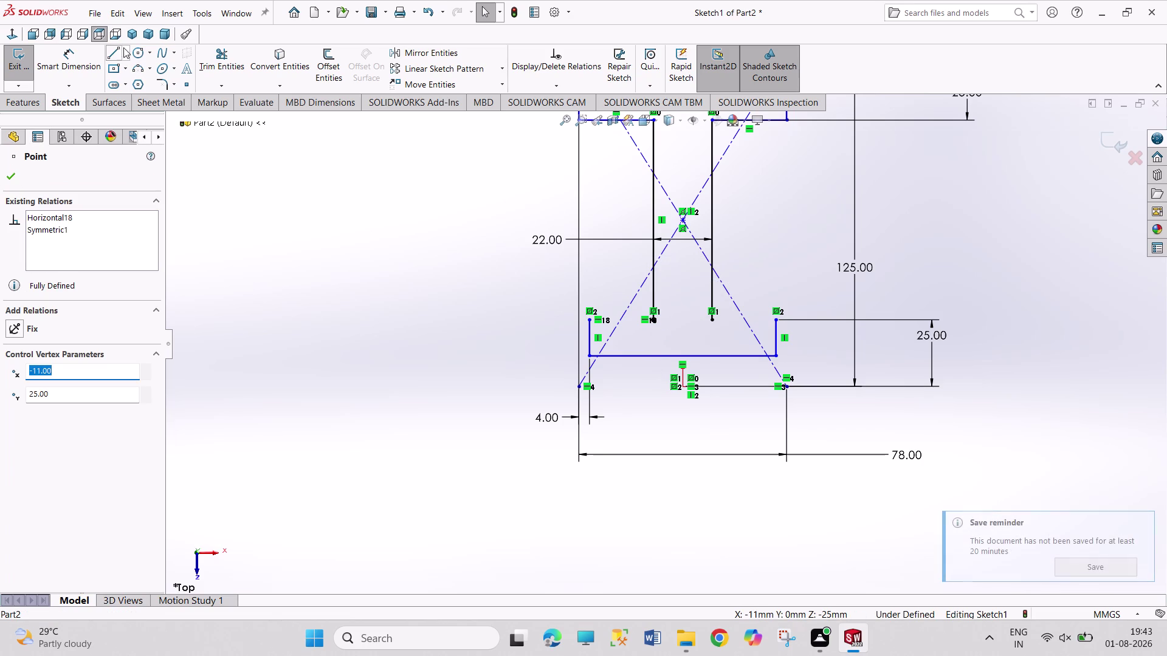
click(107, 53)
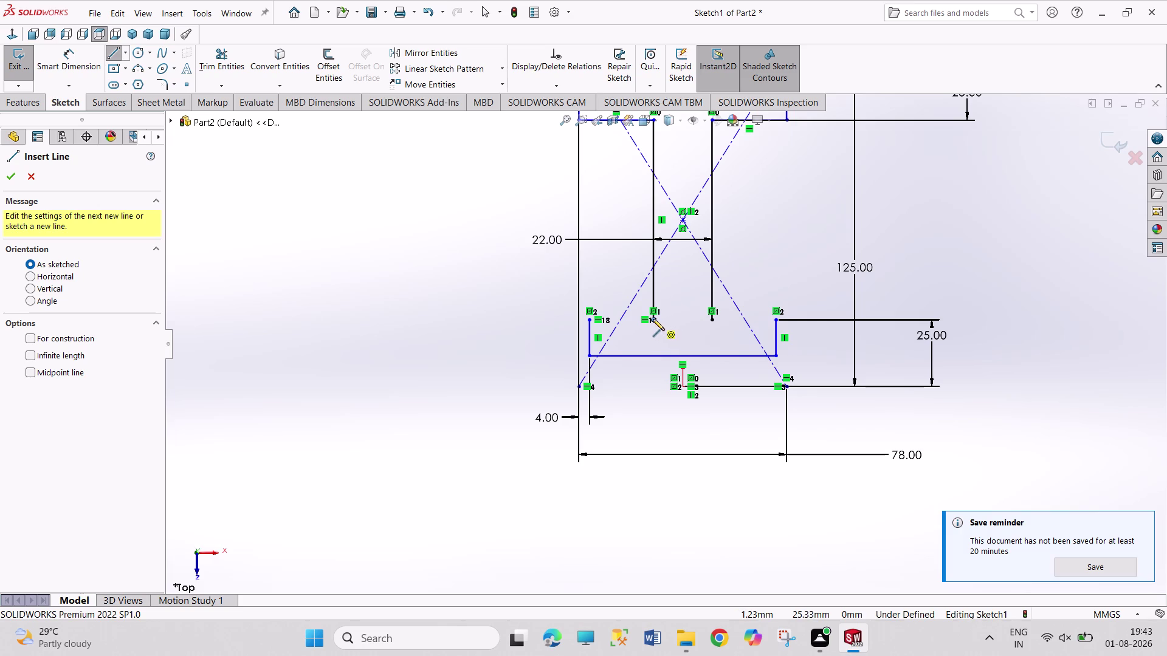
click(653, 319)
click(589, 320)
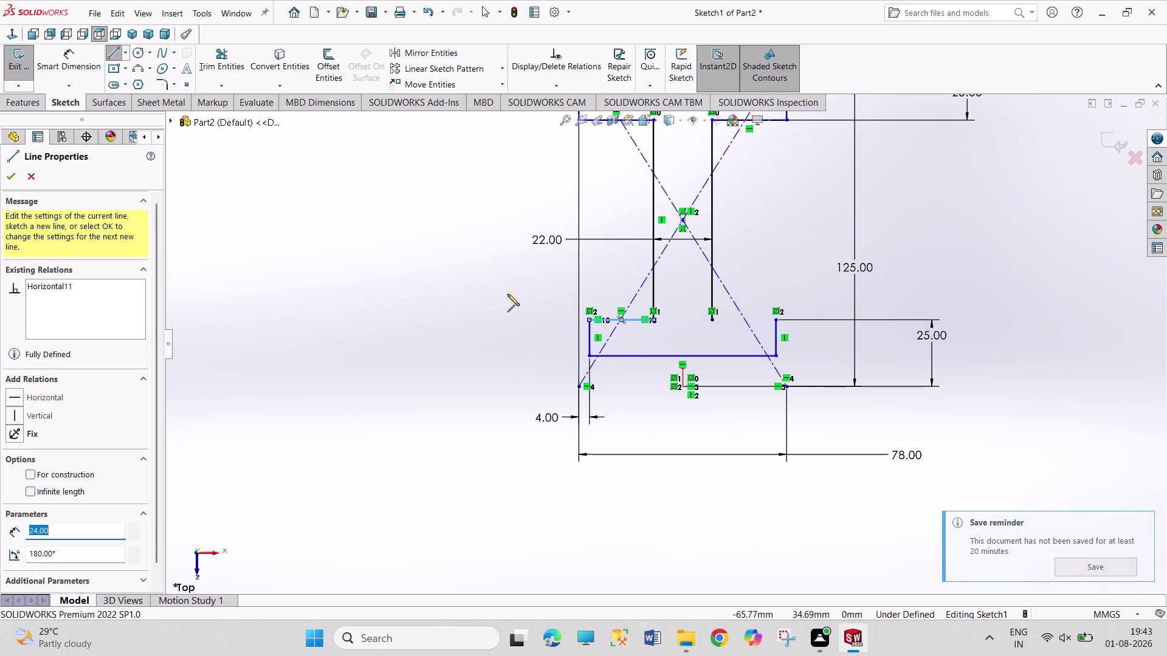
right_click(507, 294)
click(525, 309)
Draw a horizontal line from the web's lower right corner to the right flange top.
scroll(down, 3)
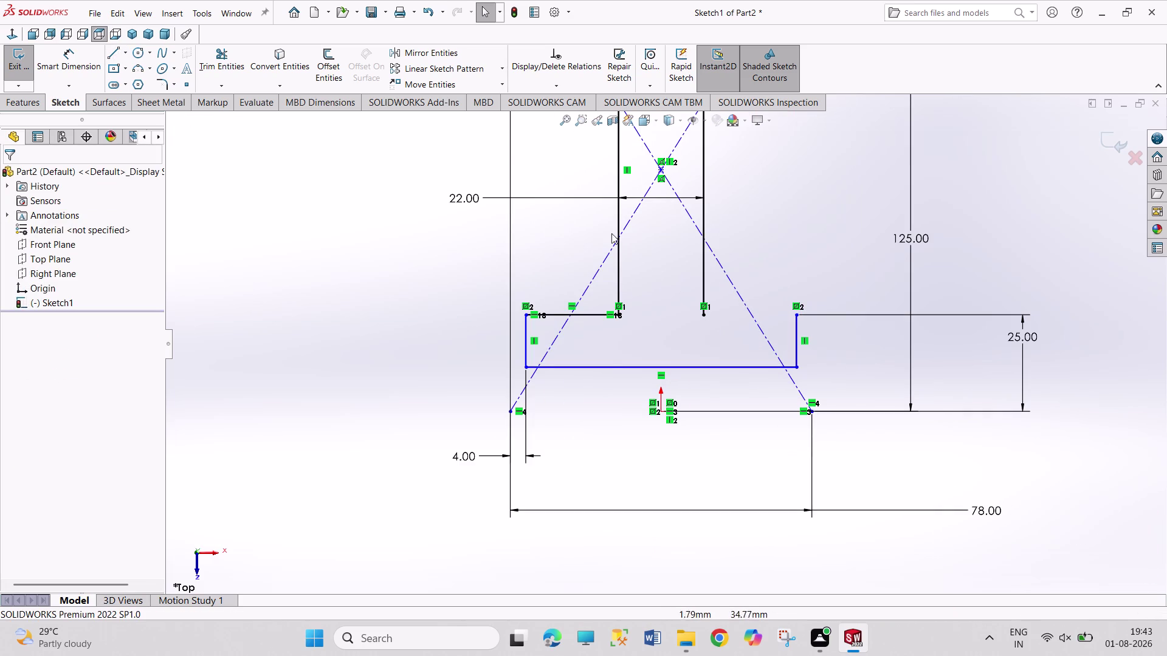
click(117, 55)
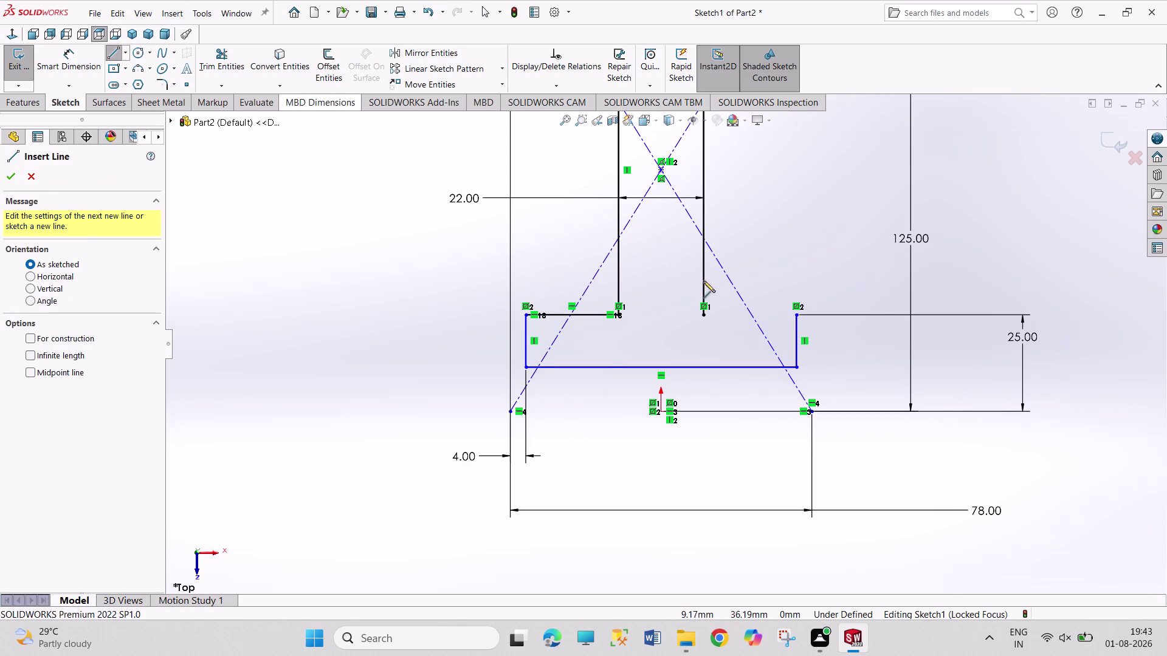
click(703, 316)
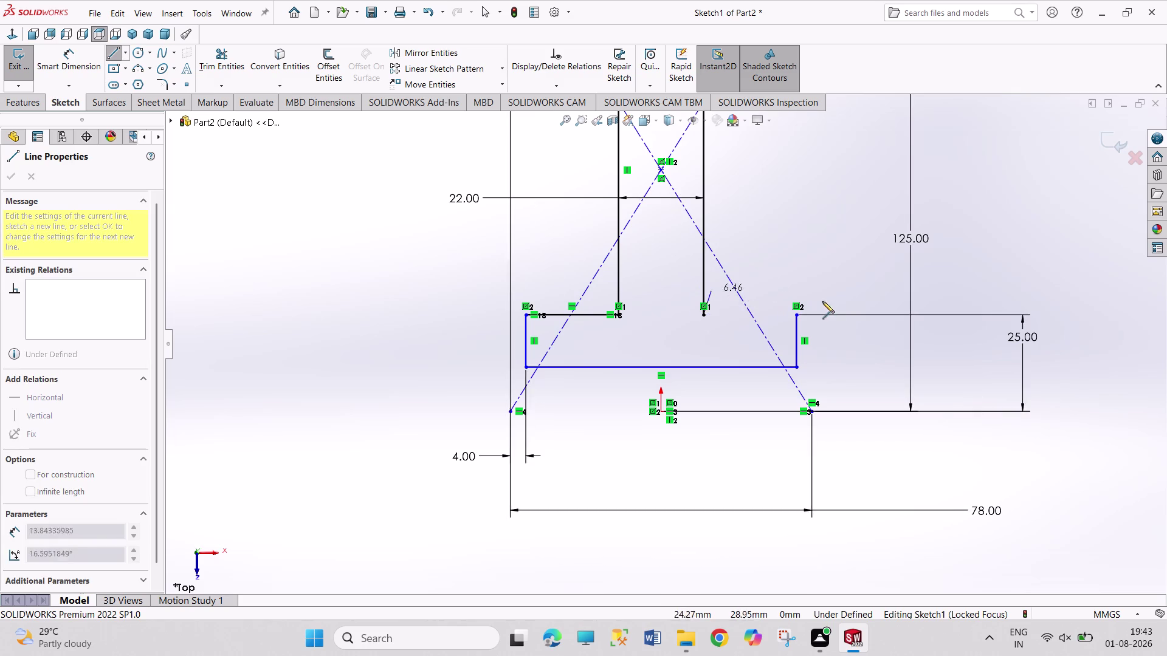
click(797, 316)
right_click(801, 241)
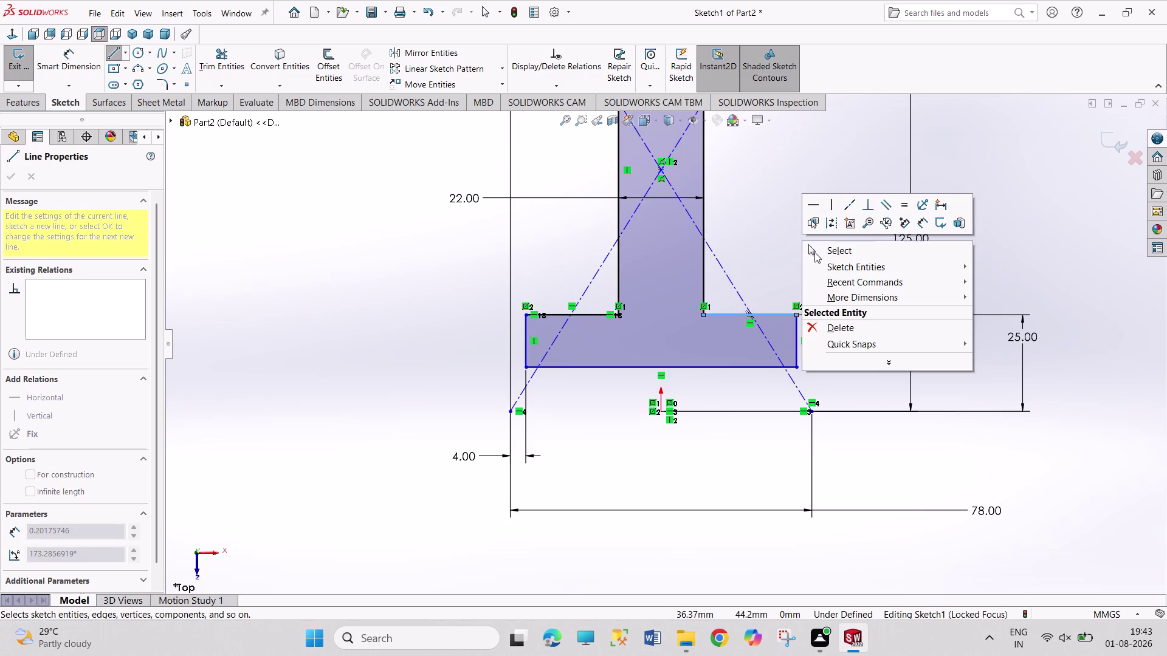
click(814, 252)
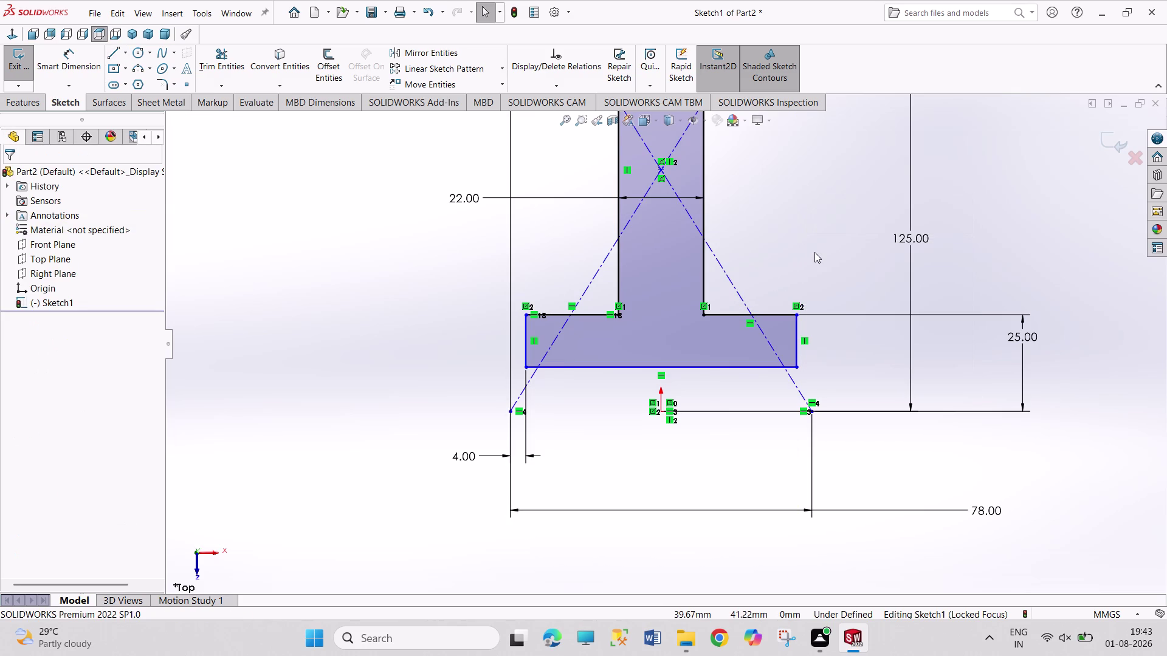
scroll(up, 3)
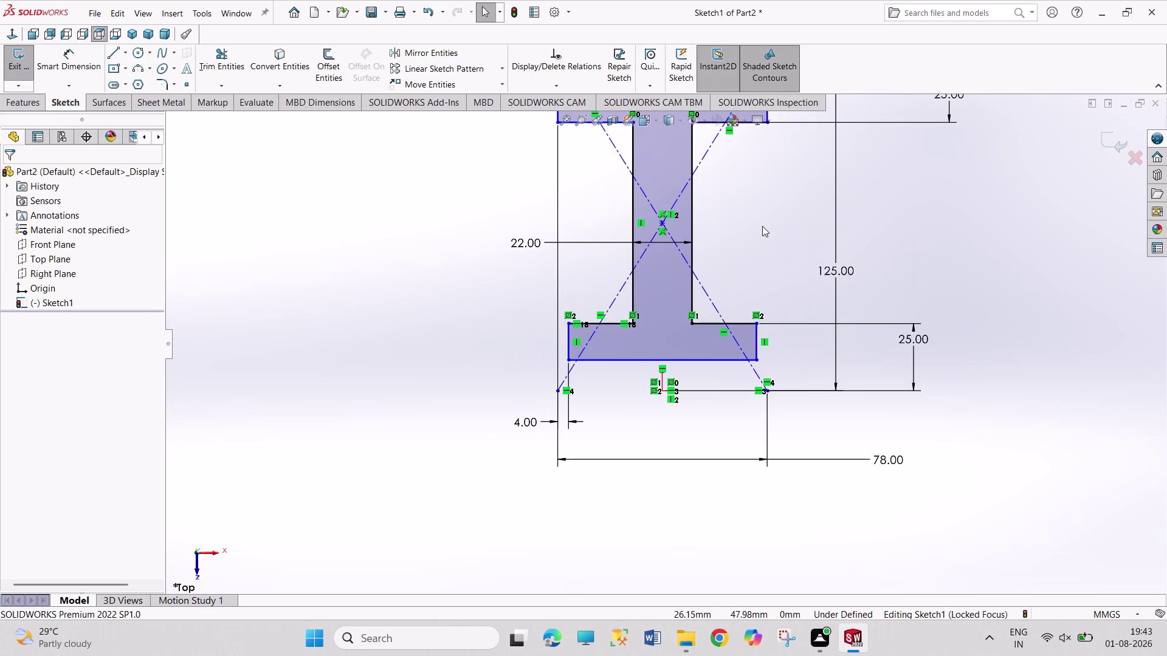
scroll(up, 3)
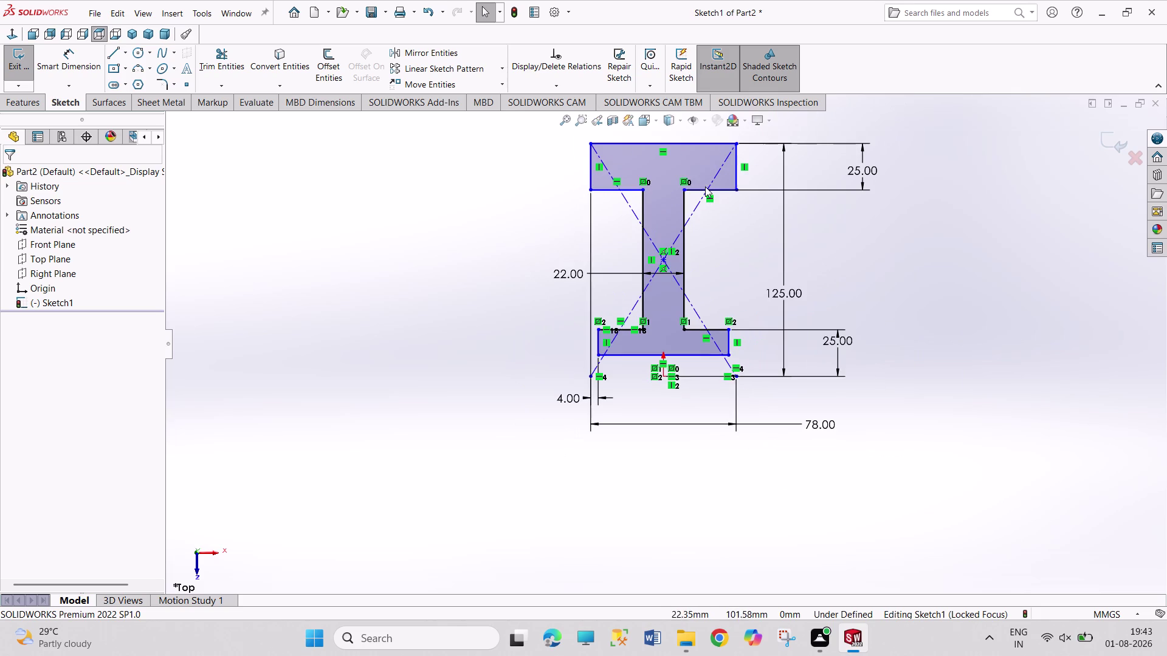
scroll(down, 3)
scroll(down, 3)
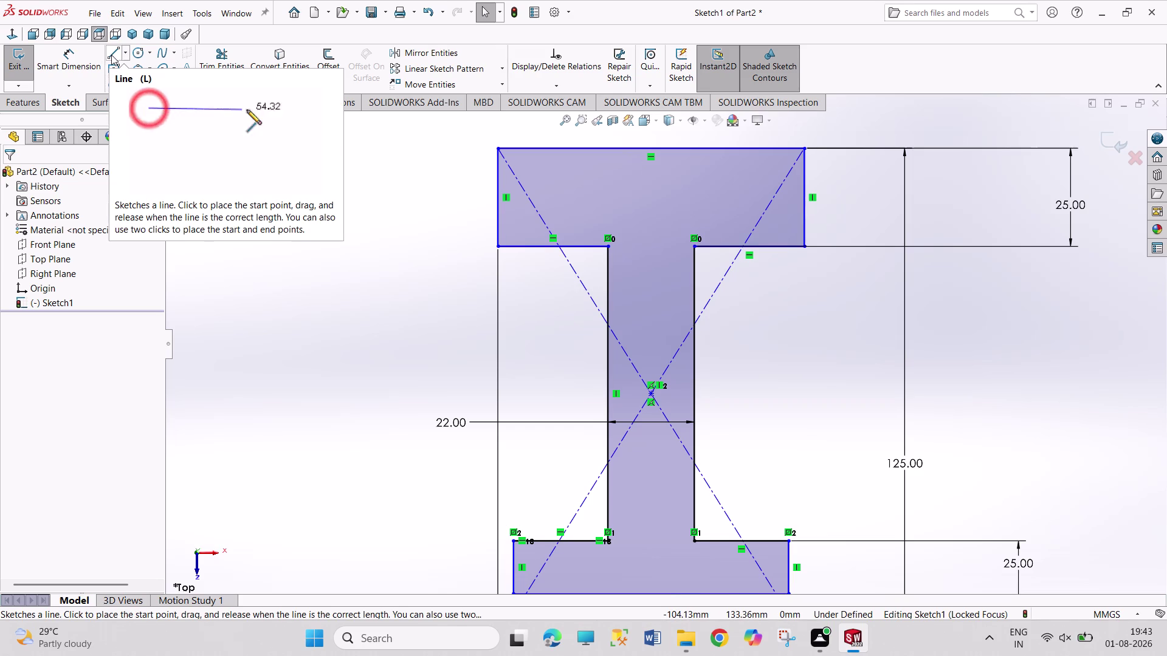
right_click(560, 149)
click(387, 163)
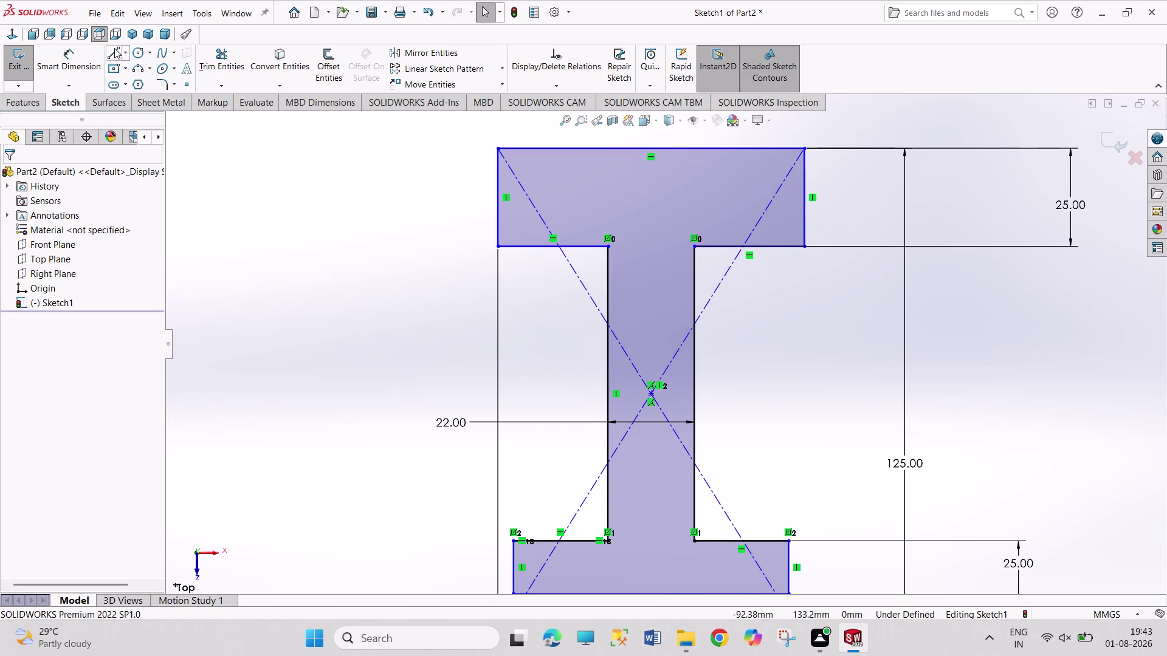
click(121, 62)
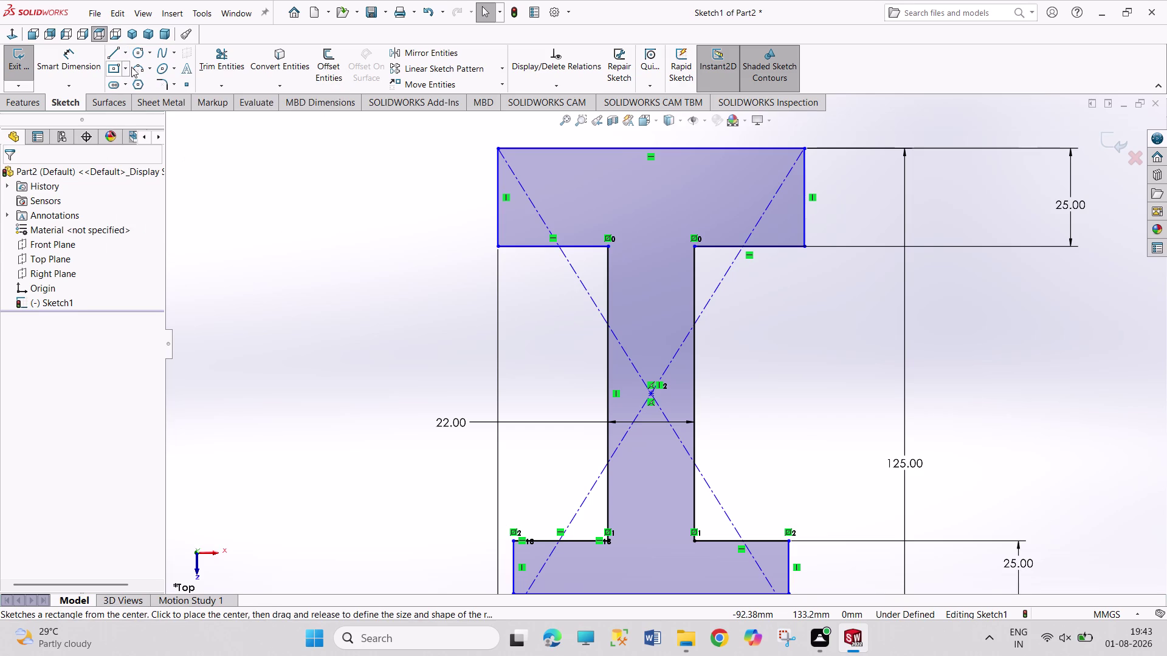
click(654, 206)
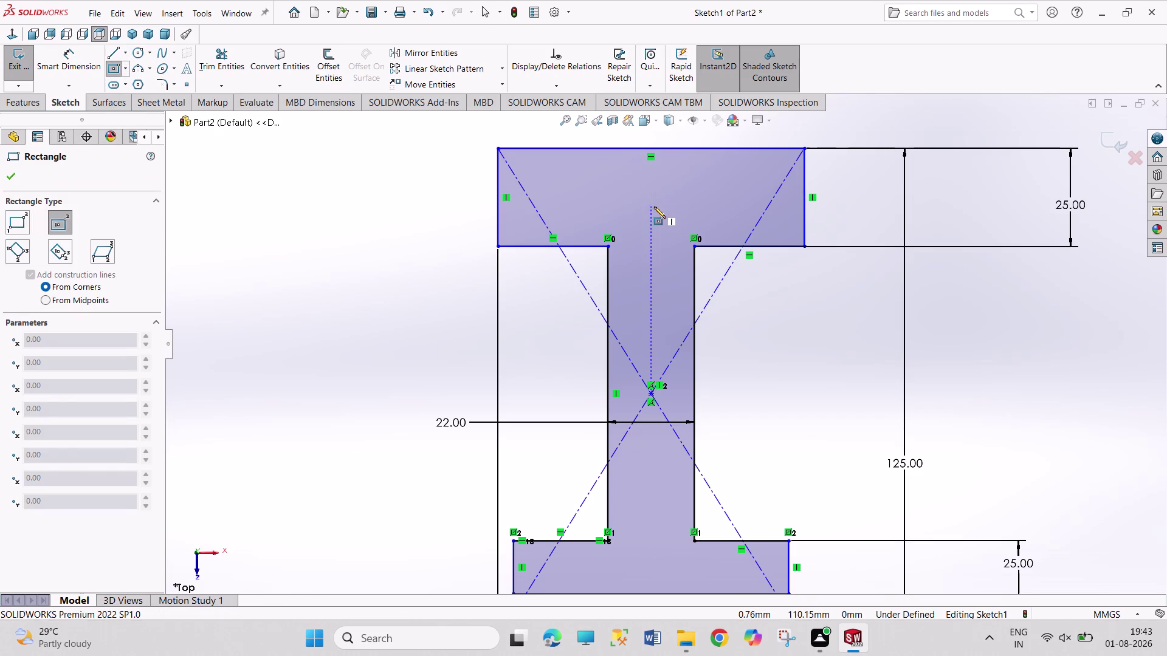
Draw the connected zigzag groove-profile line chain inside the top flange and end the line.
key(Escape)
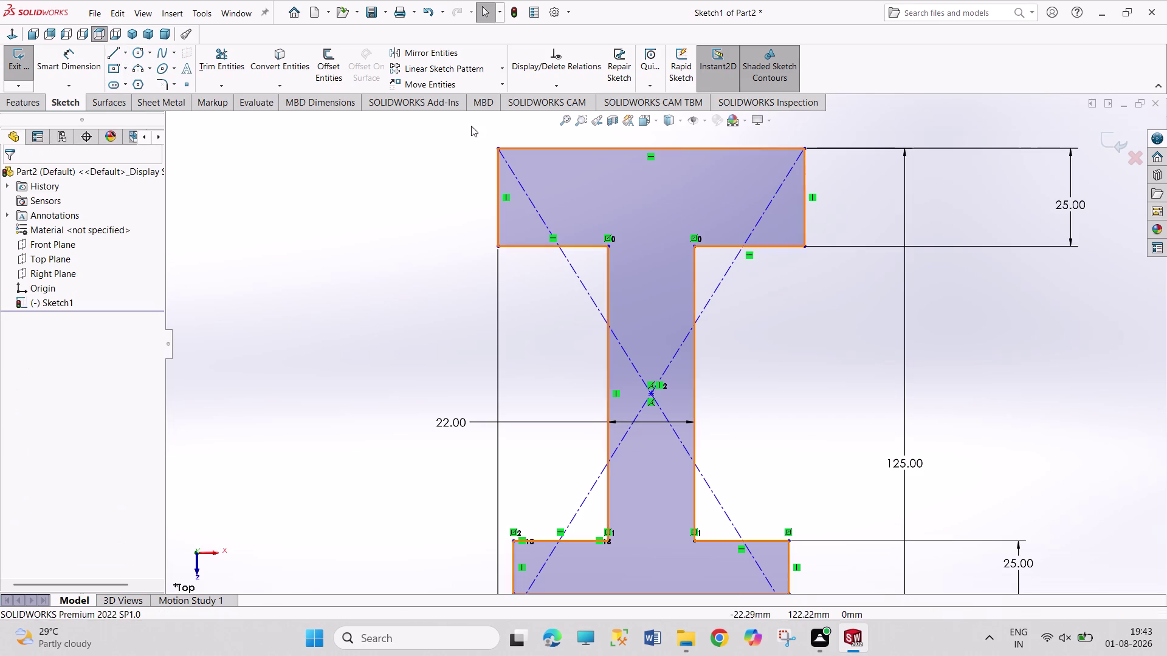
click(113, 50)
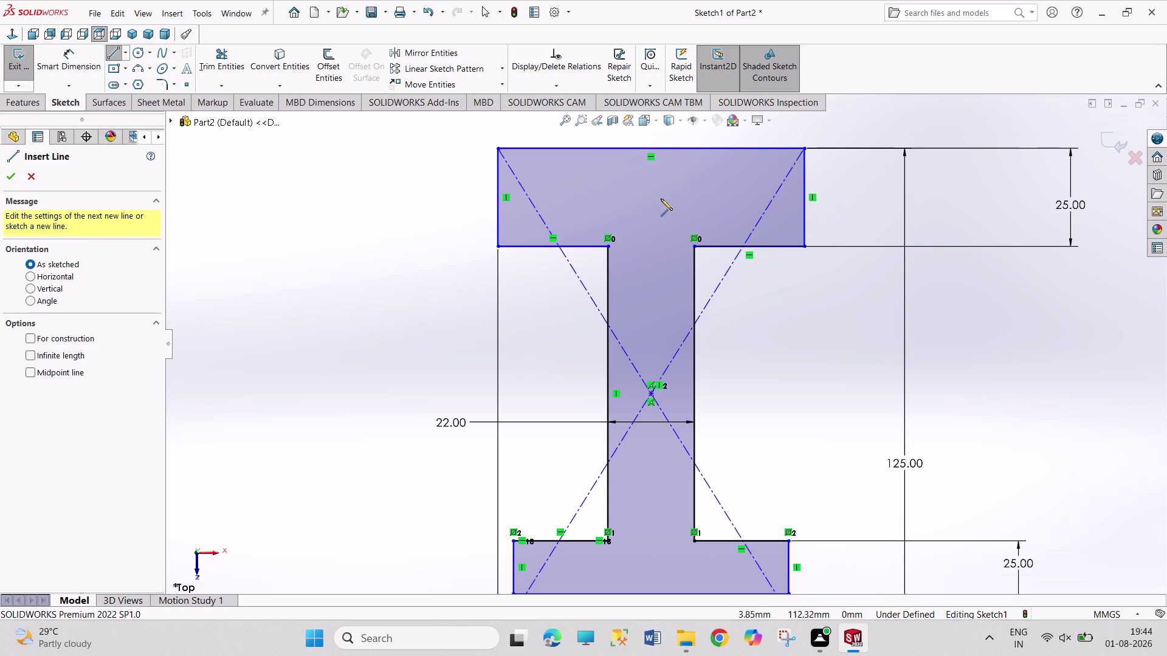
click(650, 195)
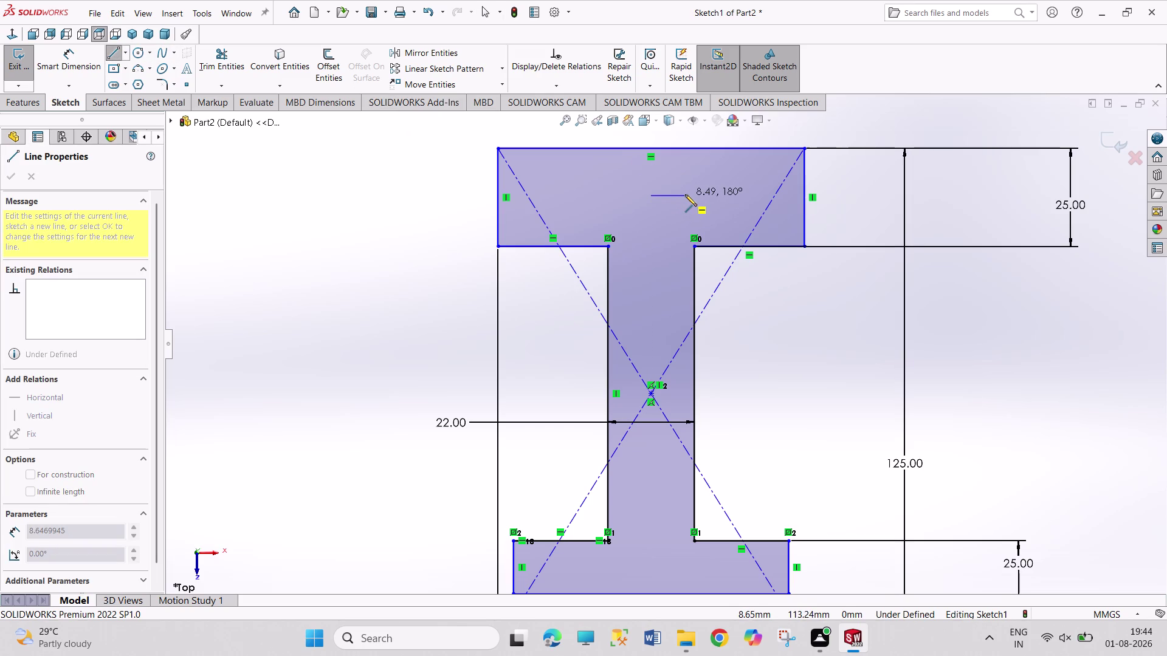
click(685, 195)
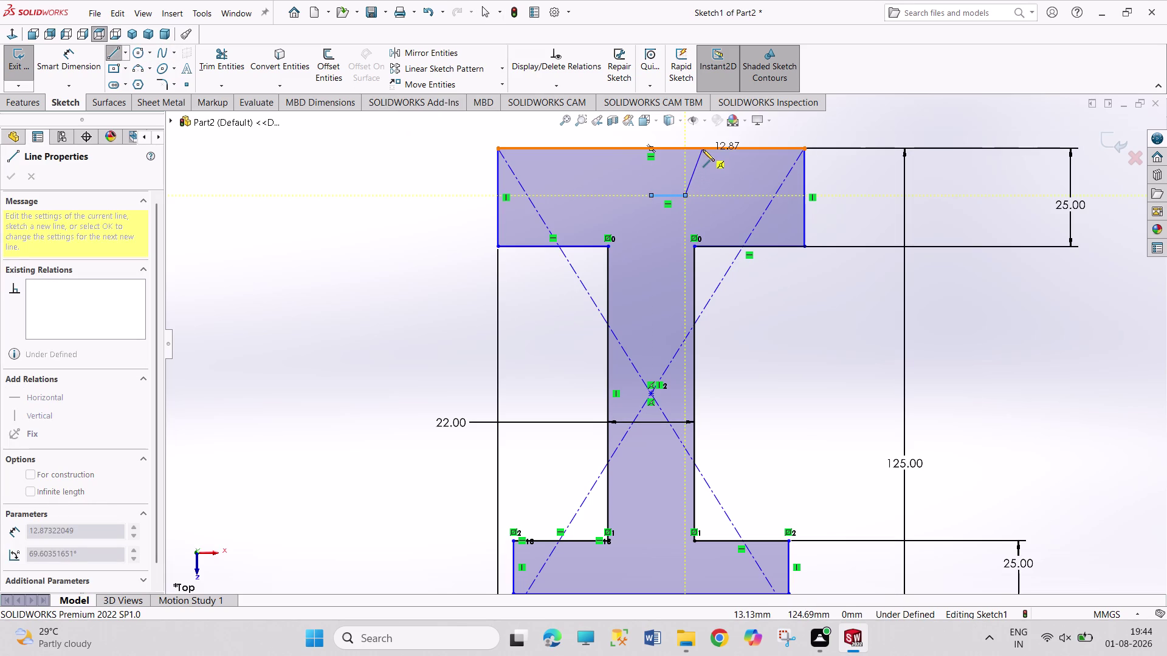
click(698, 155)
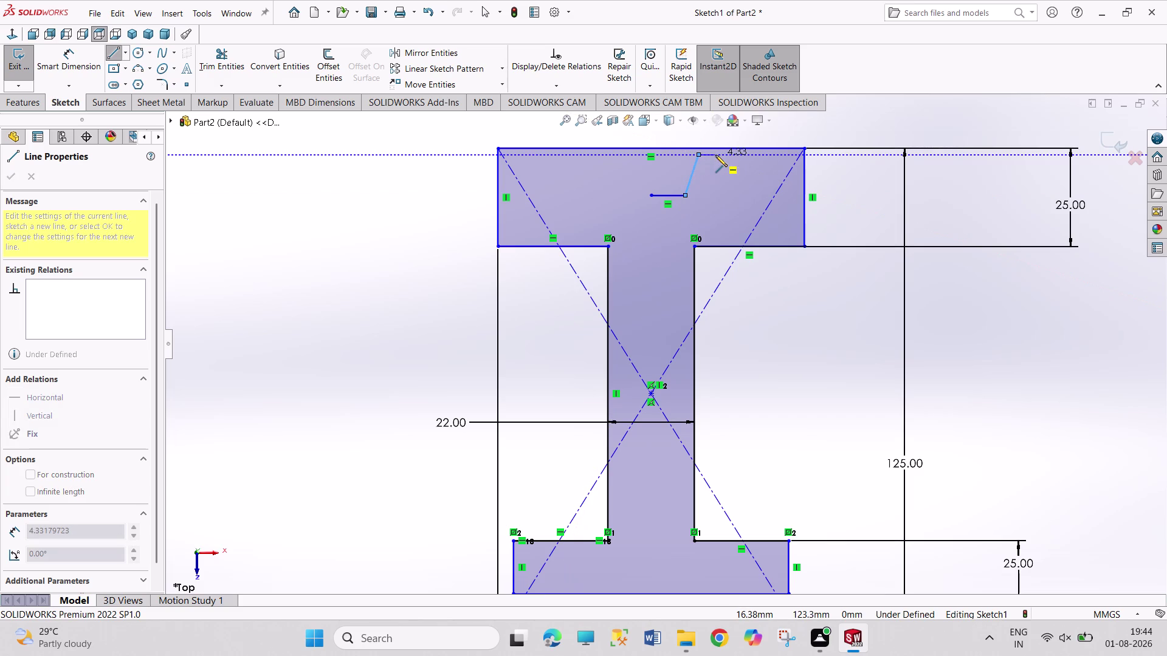
click(715, 155)
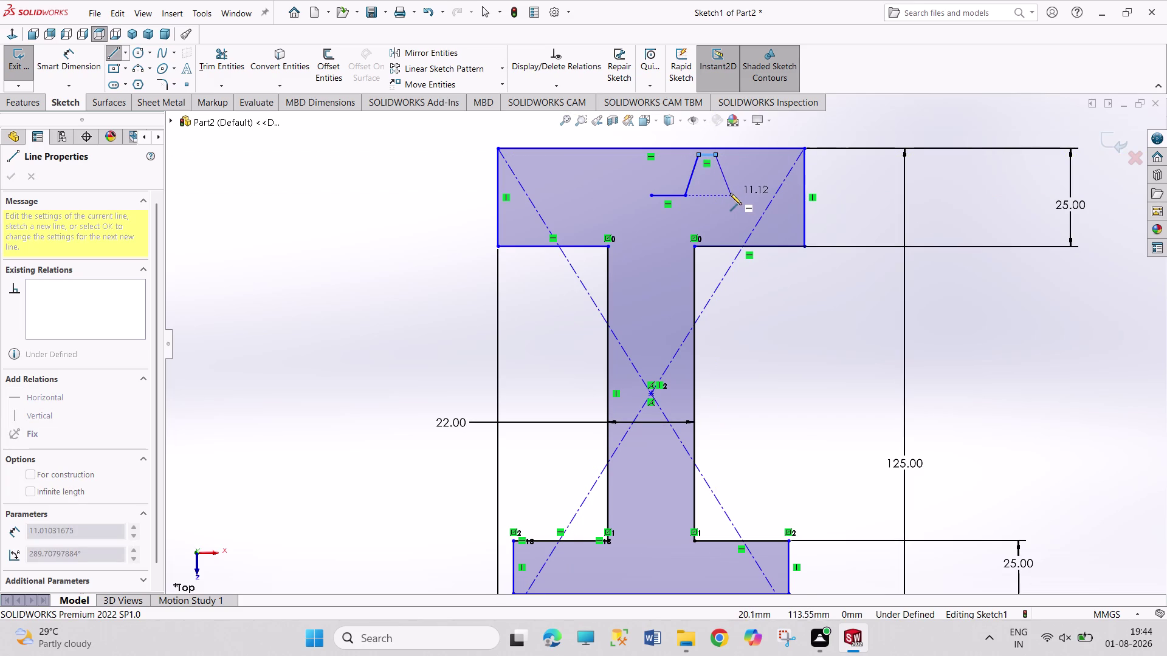
click(729, 195)
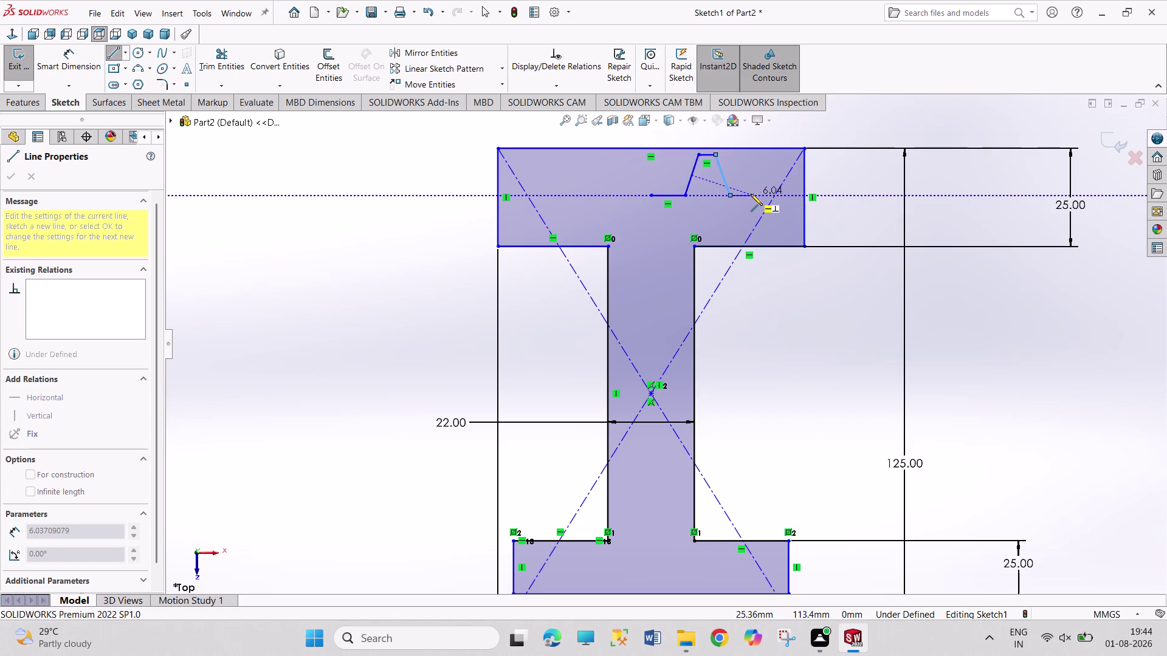
click(750, 194)
click(779, 148)
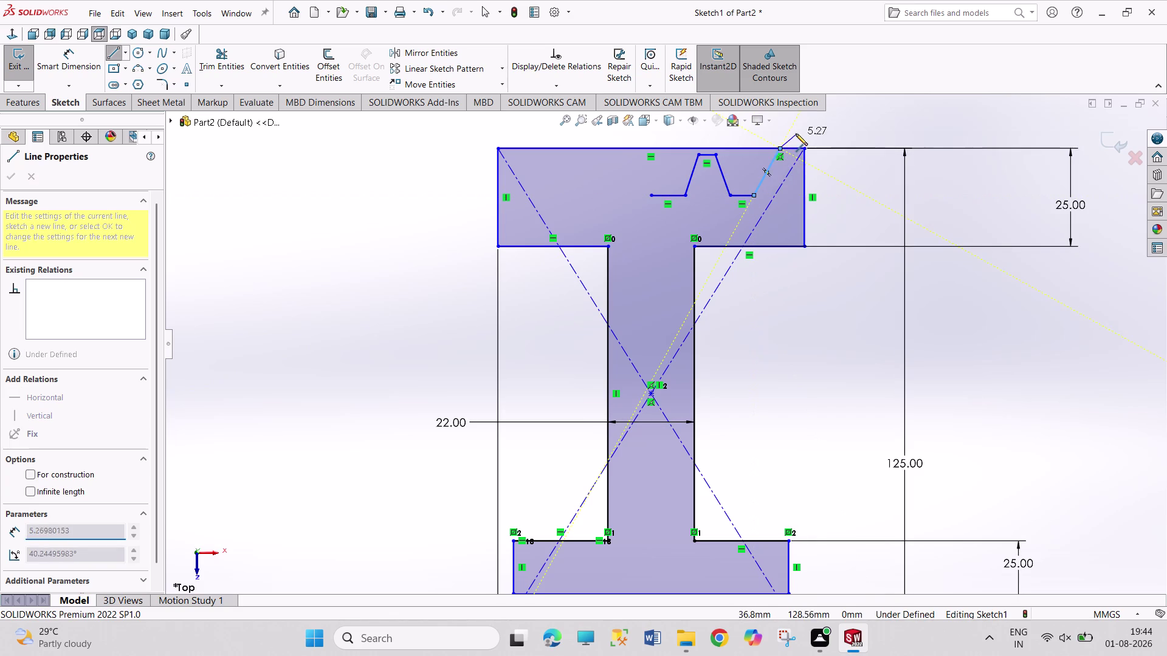
right_click(795, 134)
click(801, 141)
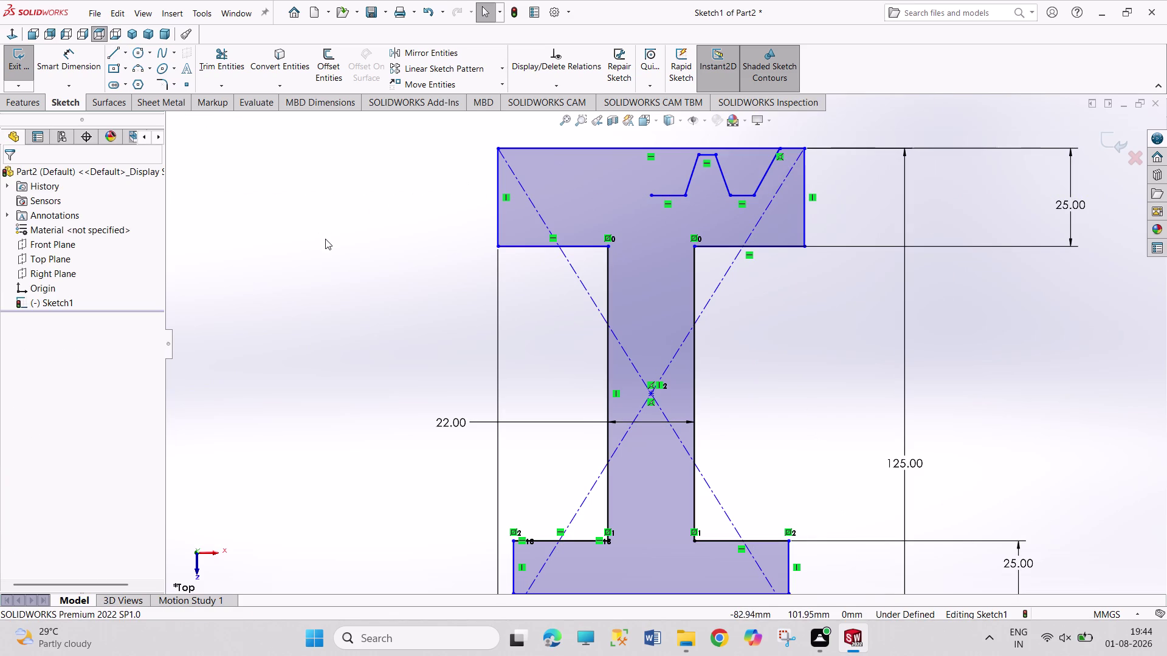
right_drag(328, 239, 343, 165)
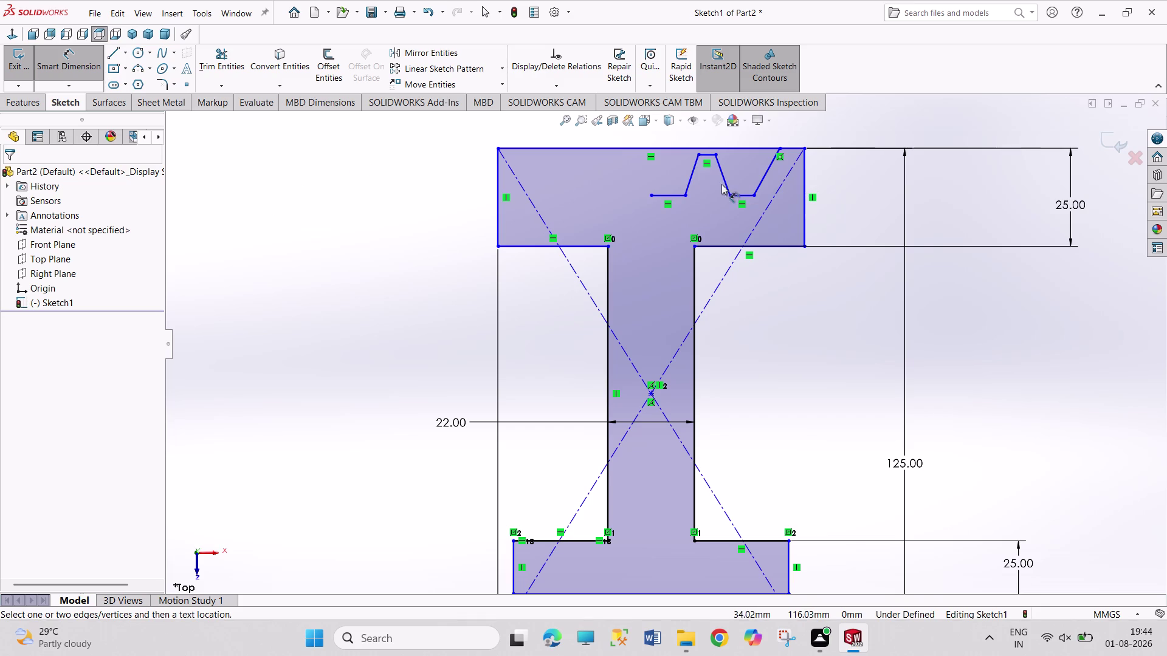
Exit dimensioning and select the six groove profile lines, Line21 through Line26.
right_click(264, 284)
click(312, 321)
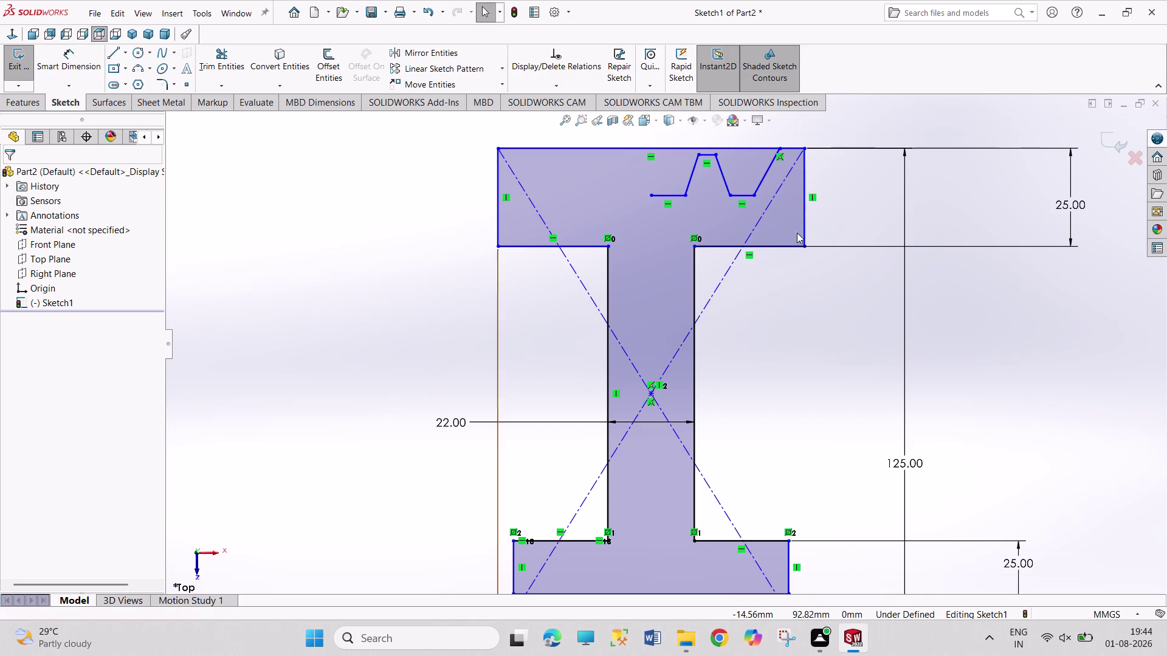
click(681, 196)
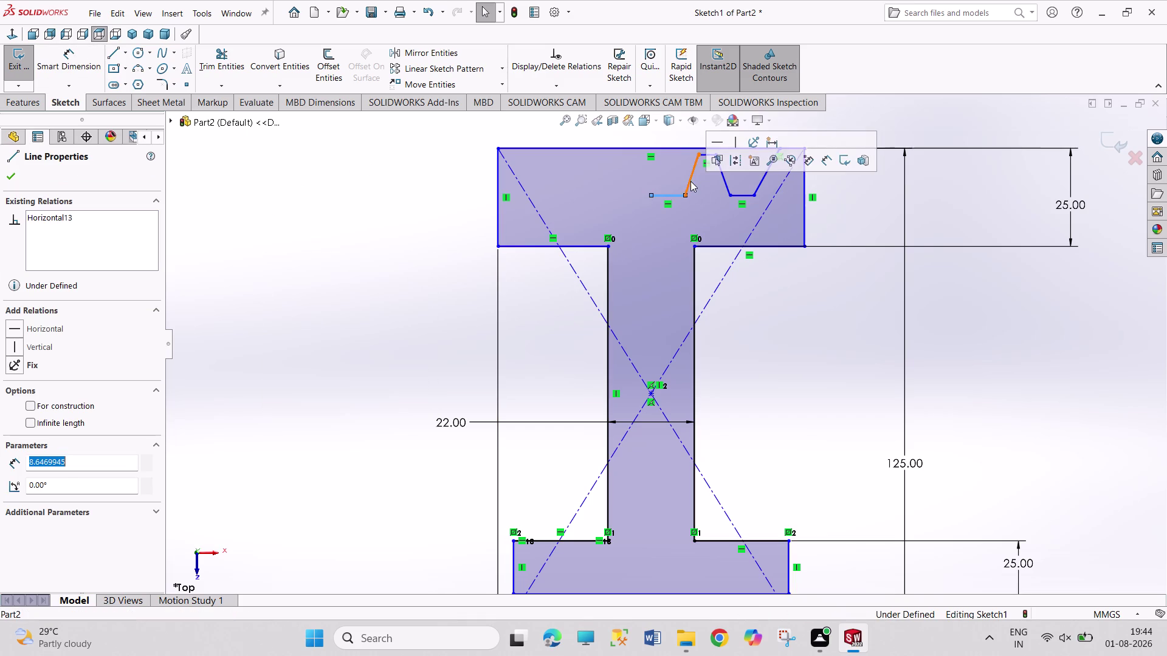
click(688, 181)
click(709, 155)
click(725, 180)
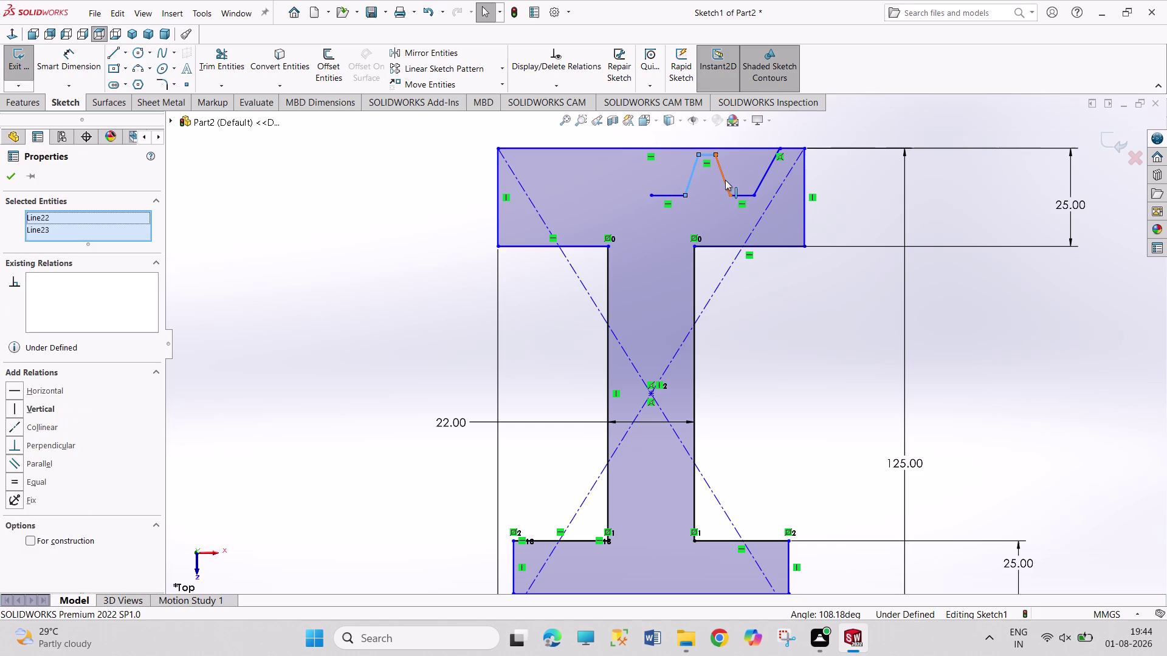
click(748, 195)
click(761, 177)
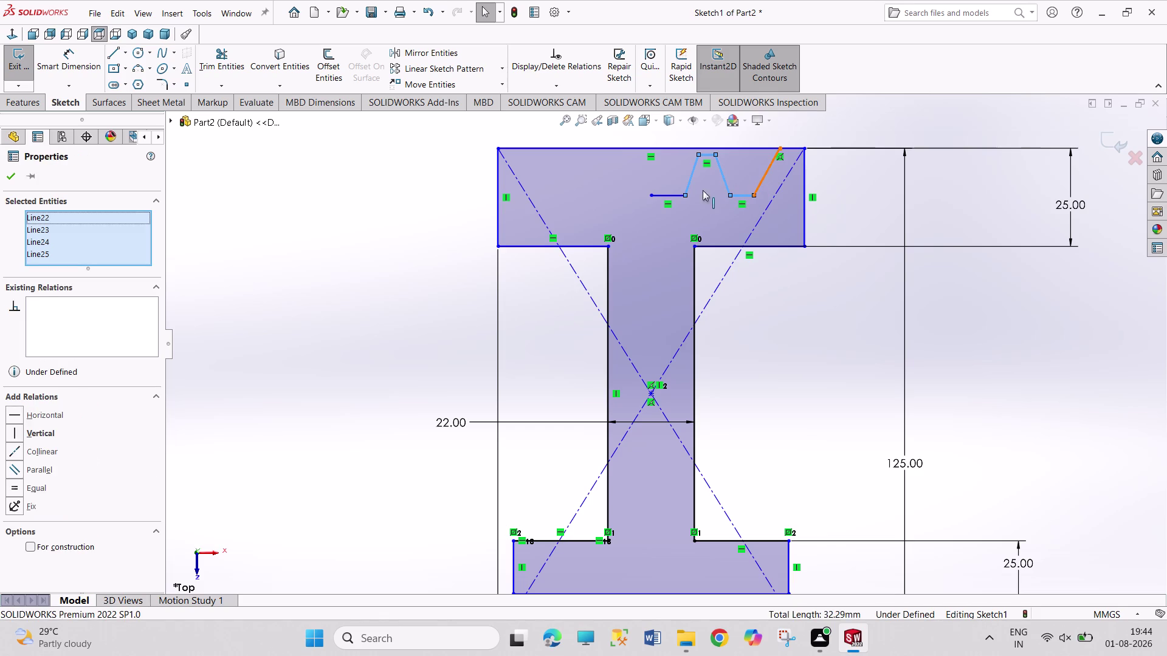
click(667, 194)
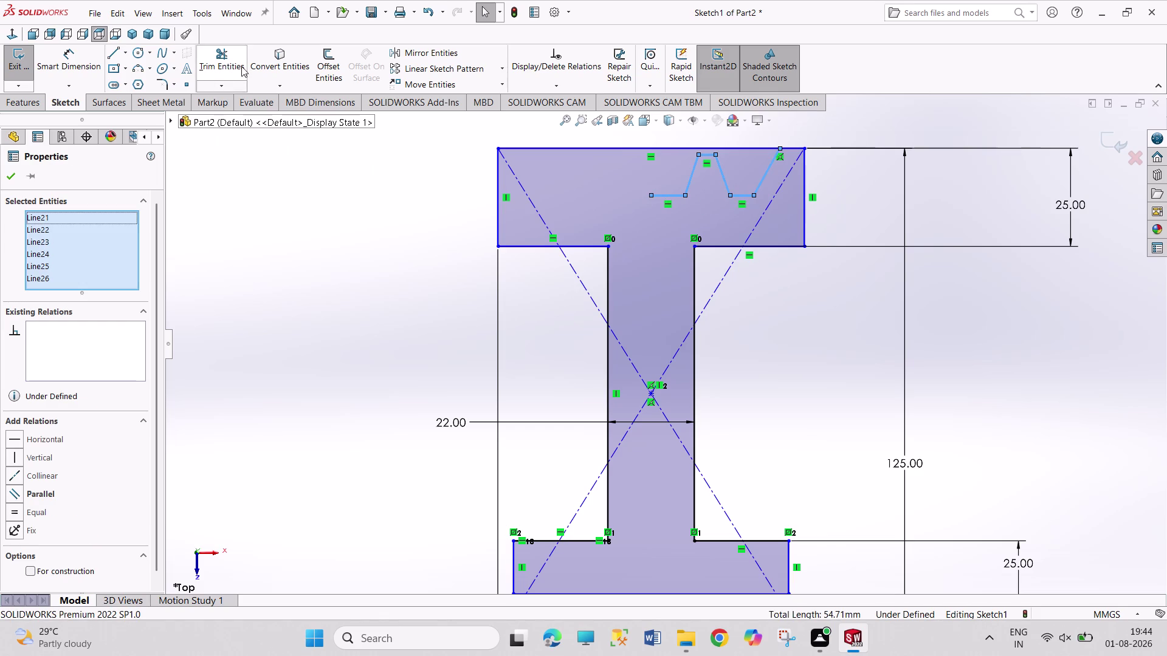
Mirror the six groove lines about the vertical centreline.
click(413, 56)
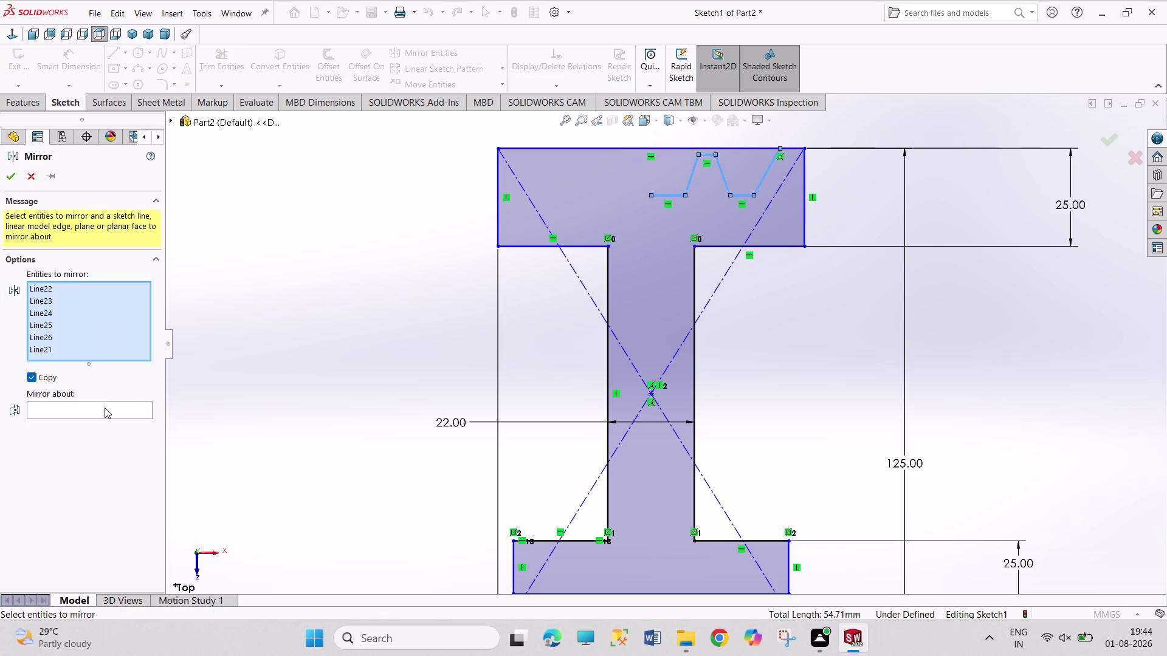
click(105, 408)
click(171, 122)
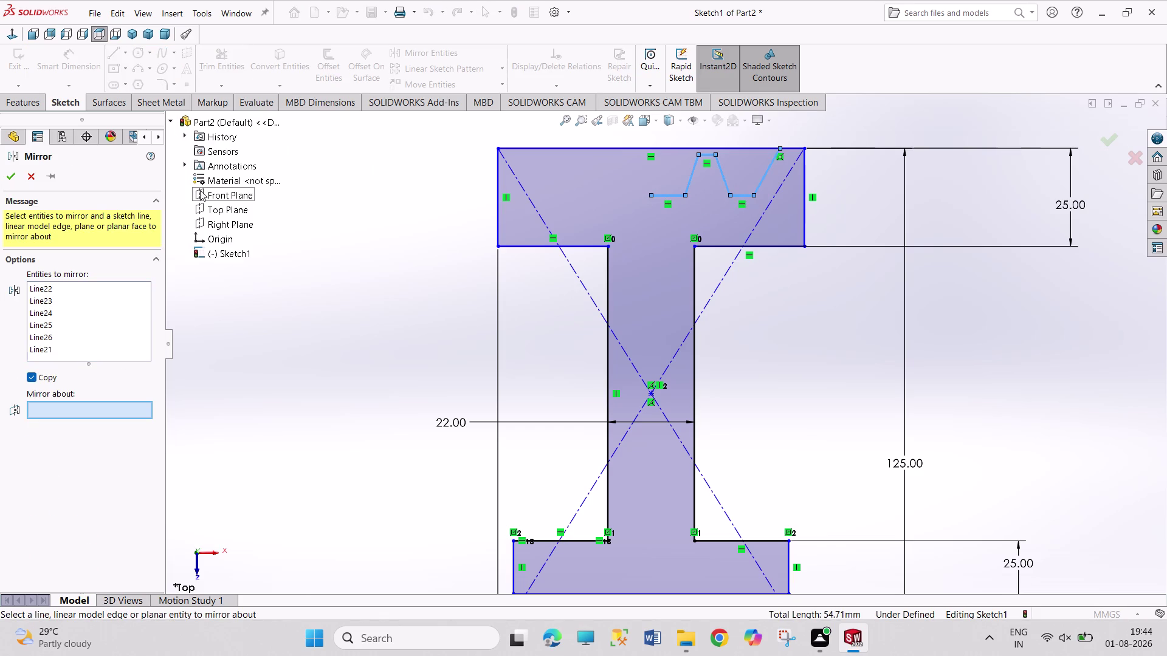
click(218, 227)
click(12, 181)
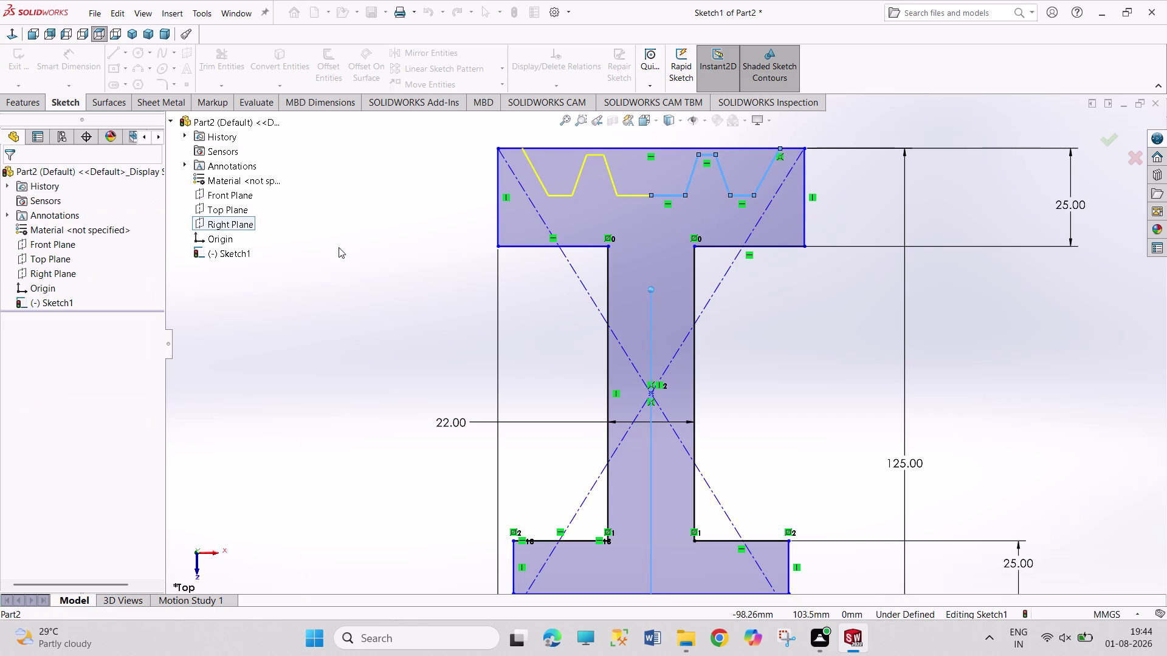
click(378, 260)
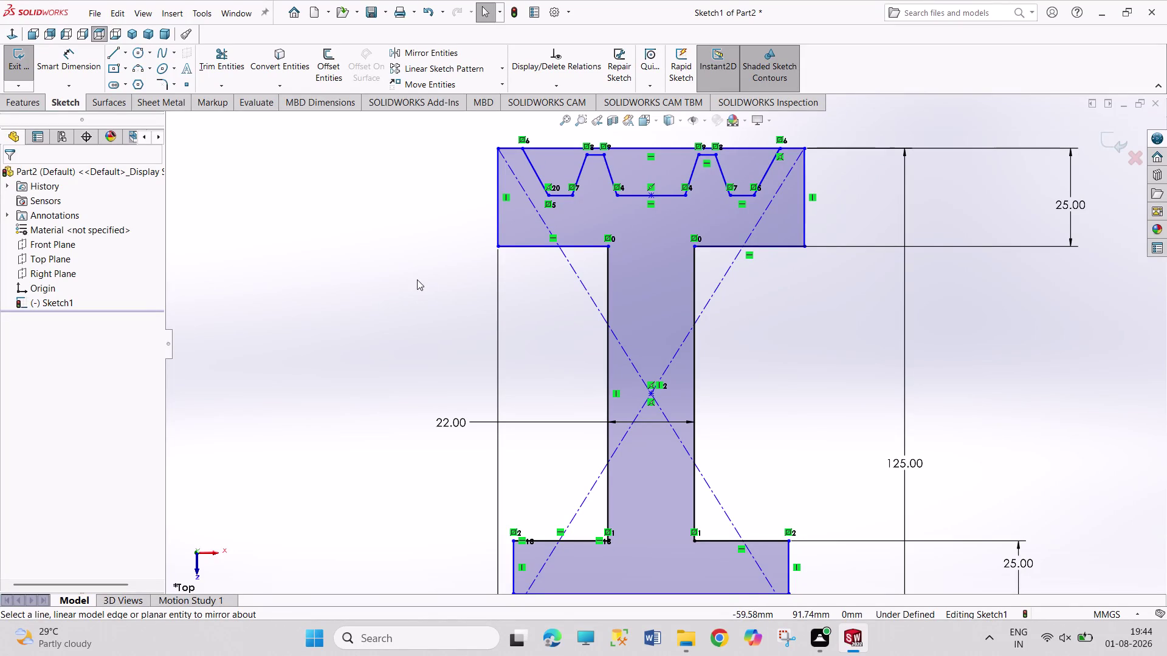
click(596, 157)
Make the groove top segment collinear with the flange top edge.
click(630, 145)
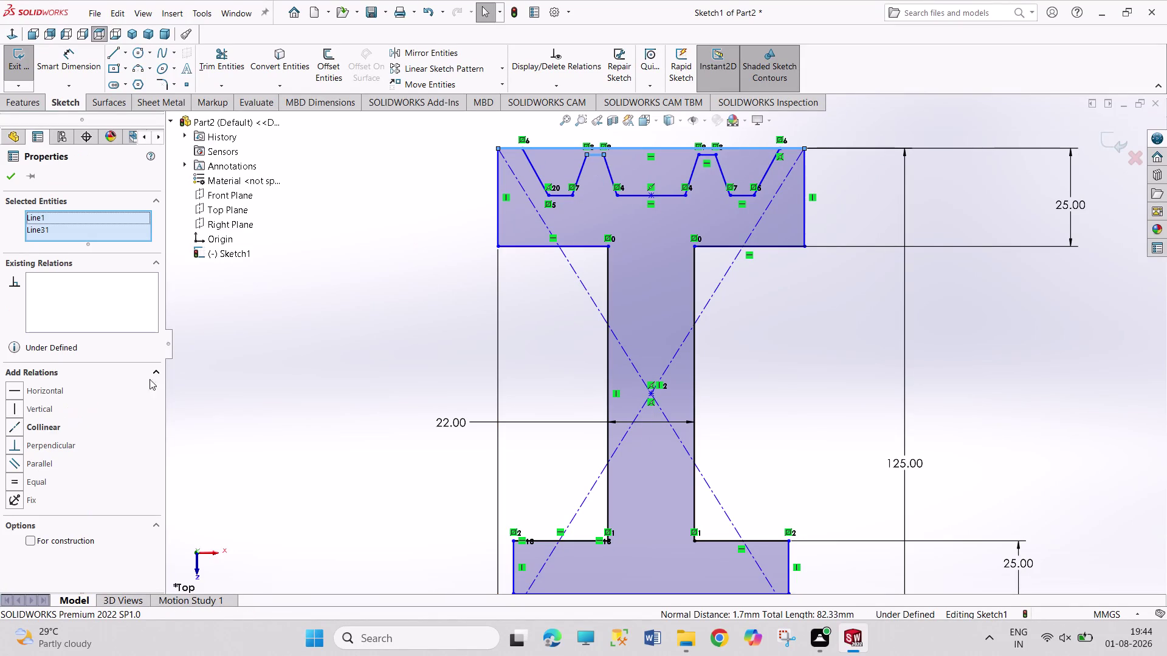
click(48, 424)
click(234, 382)
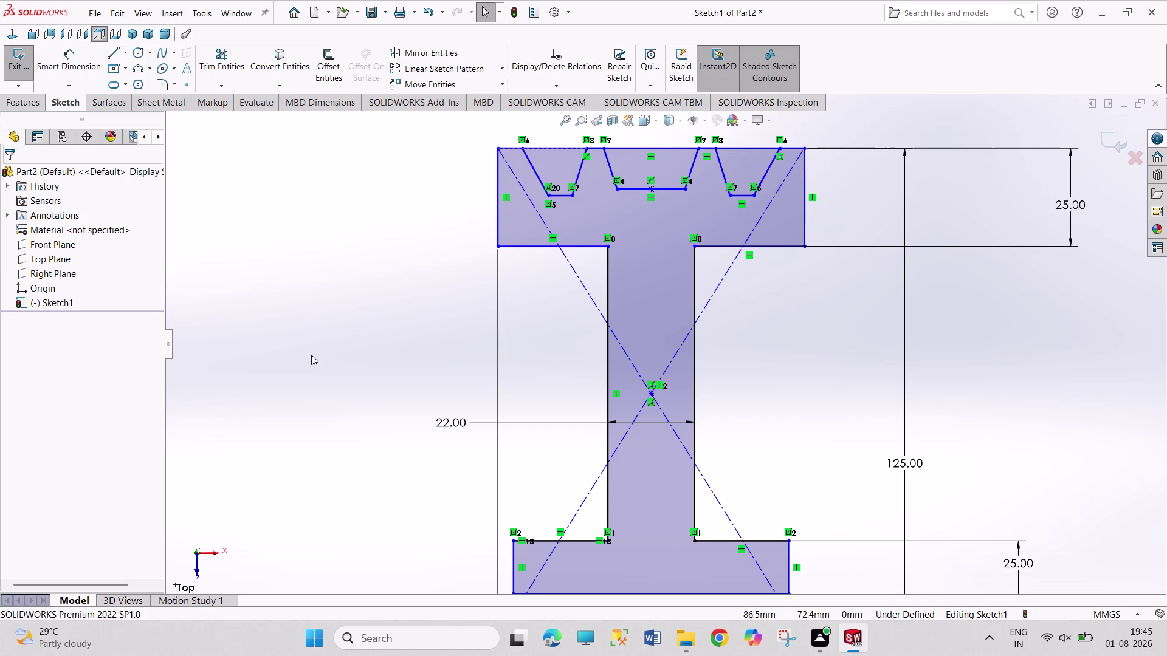
Dimension the left groove bottom 18 mm below the flange top edge.
right_drag(311, 355, 330, 221)
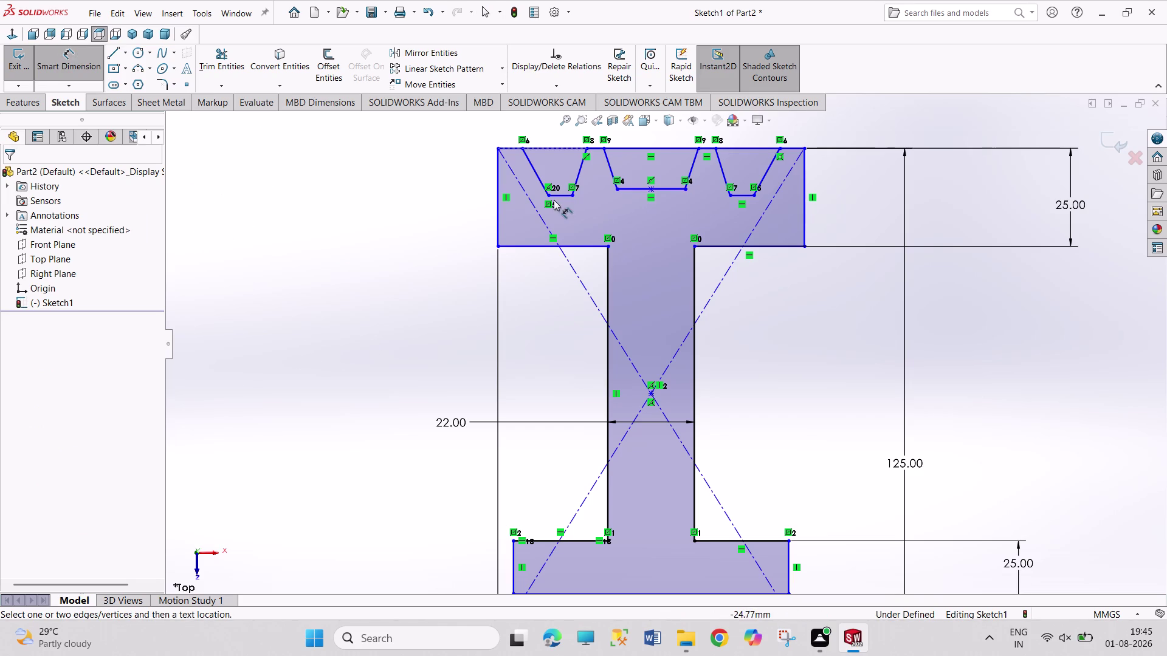
click(554, 196)
click(561, 147)
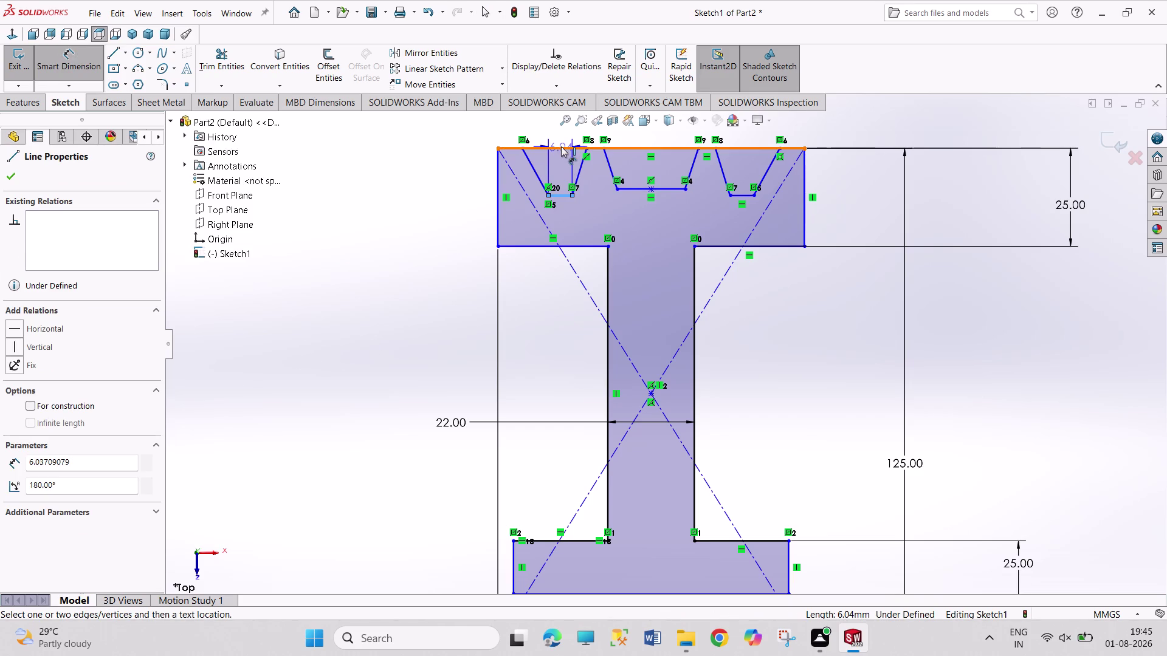
click(453, 187)
text(18)
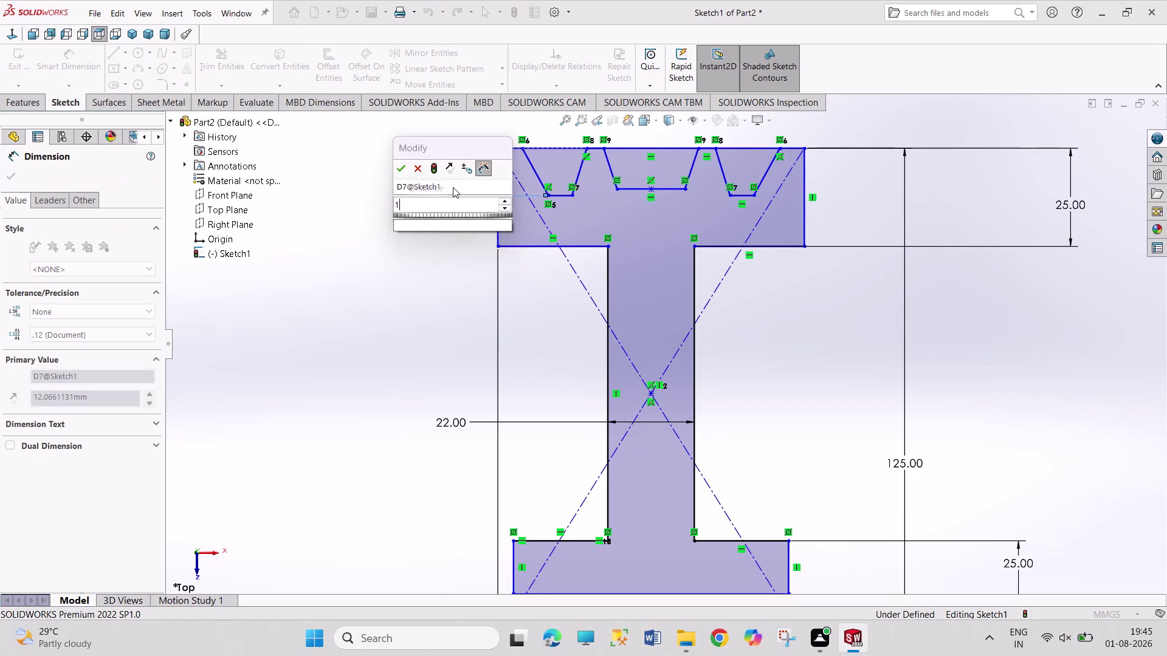
key(Return)
right_click(385, 268)
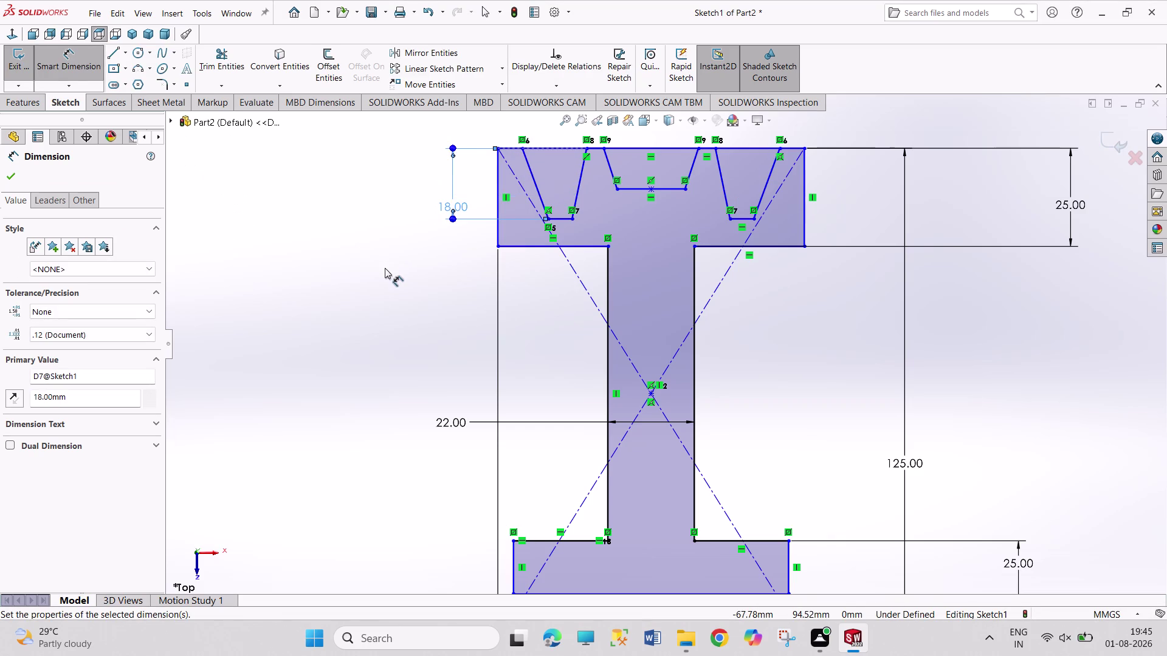
click(426, 304)
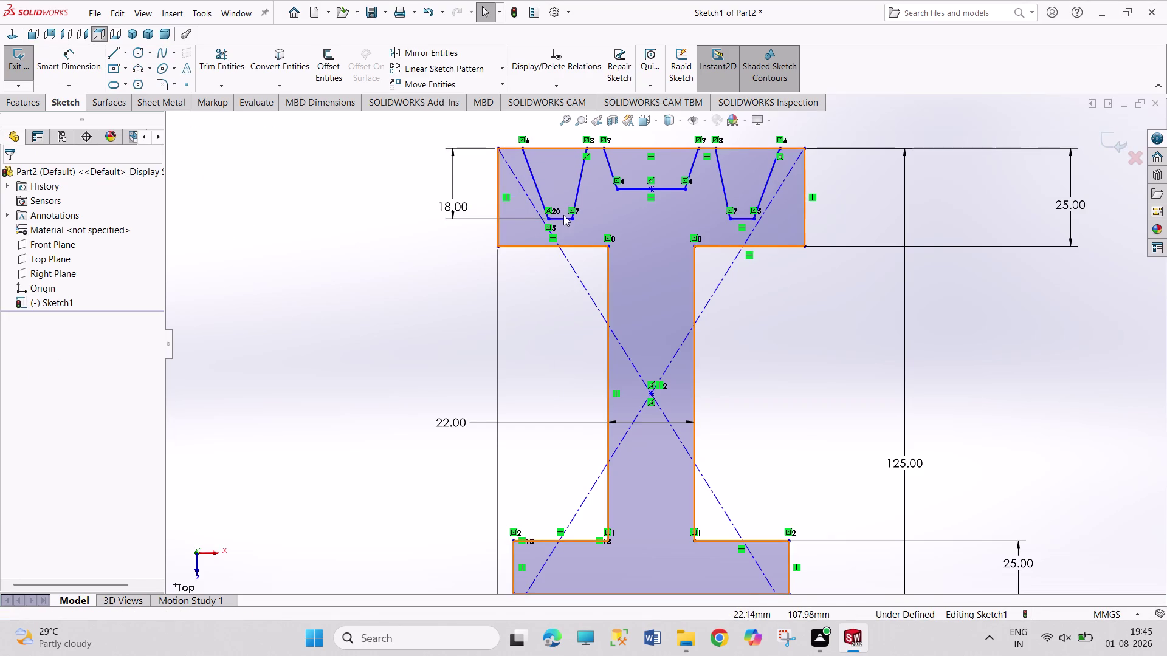
Relate the left and middle groove bottom lines and make them equal.
click(563, 219)
click(675, 188)
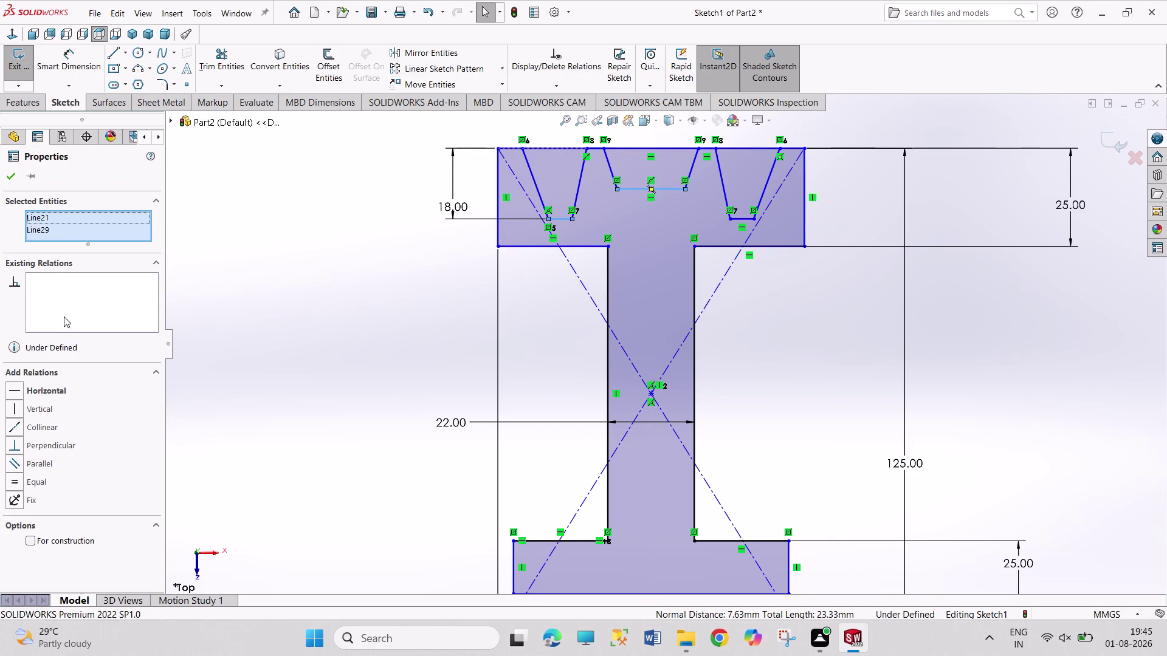
click(55, 395)
click(197, 361)
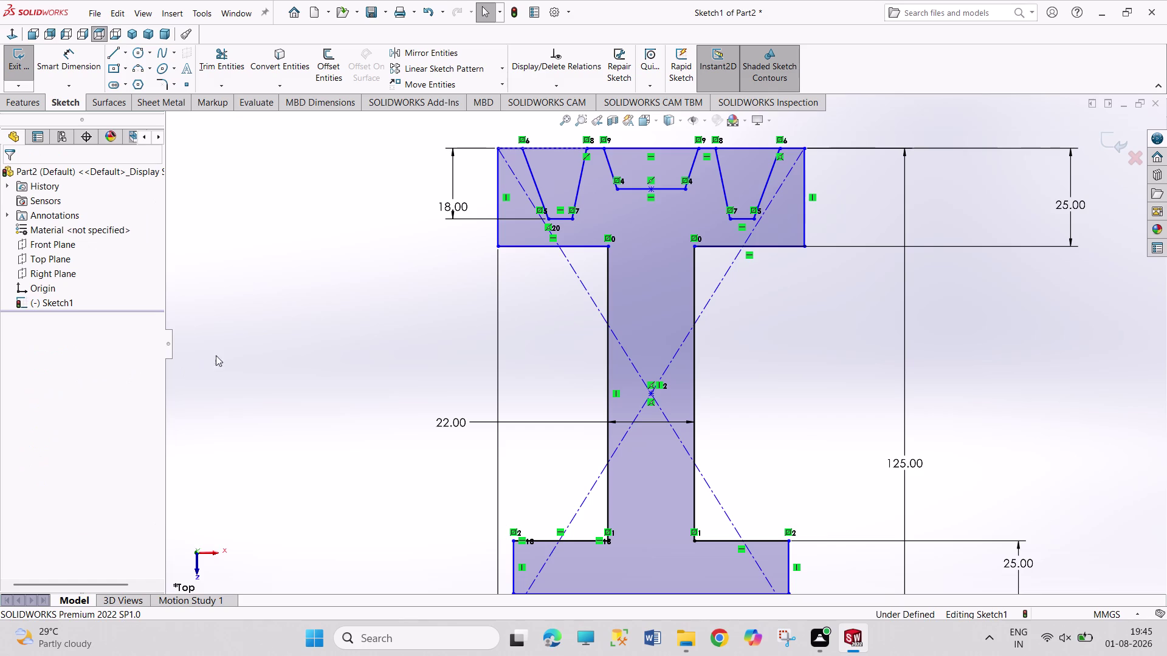
click(659, 191)
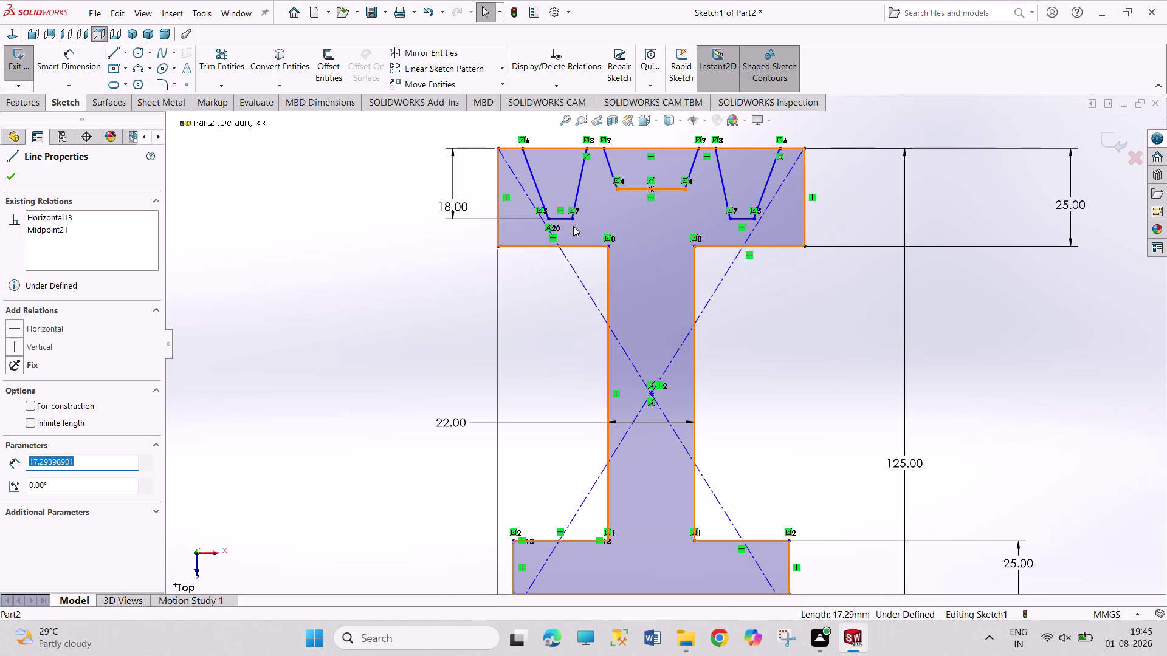
click(562, 222)
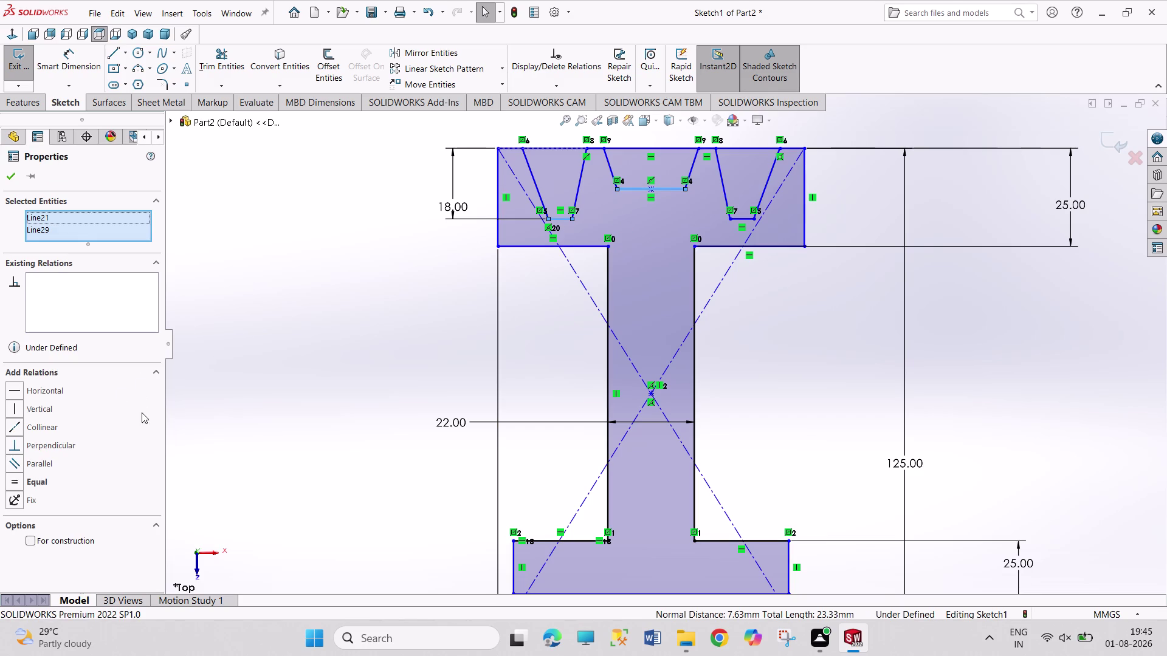
click(251, 394)
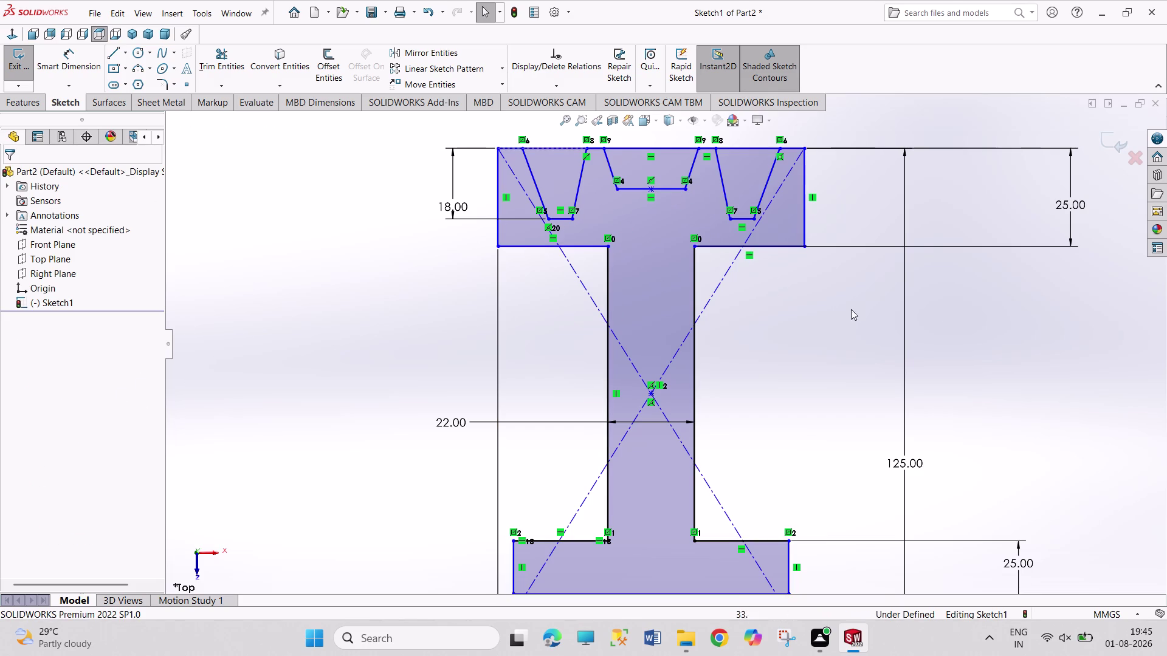
right_drag(991, 343, 966, 235)
Dimension the middle groove bottom 18 mm below the flange top edge.
click(677, 191)
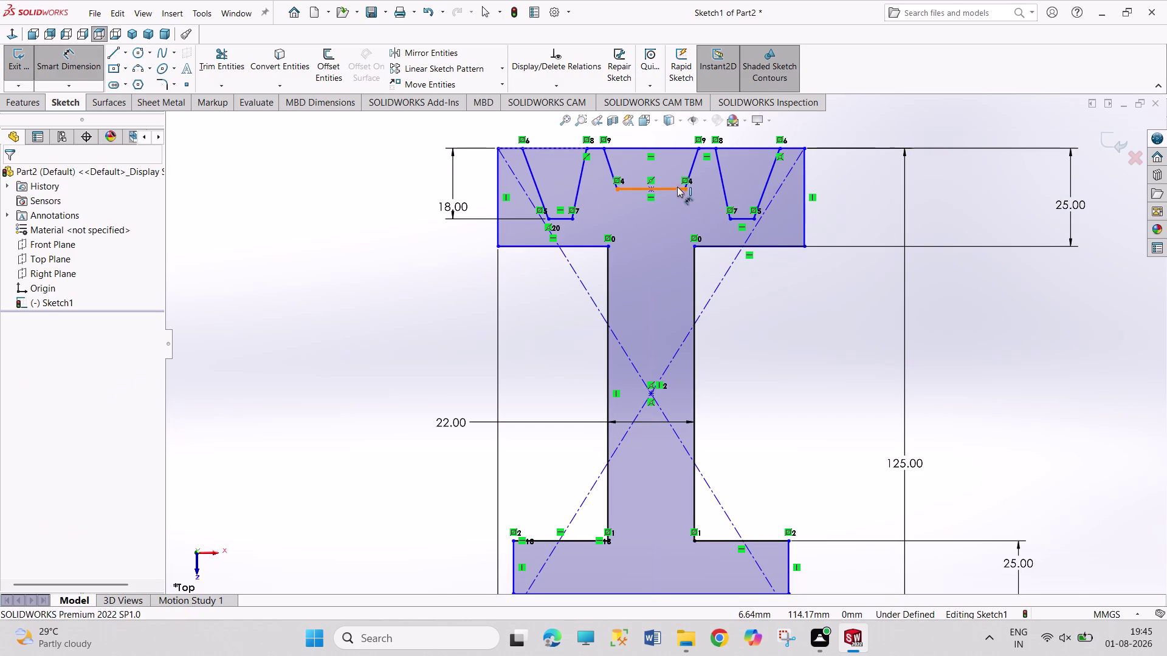
click(693, 148)
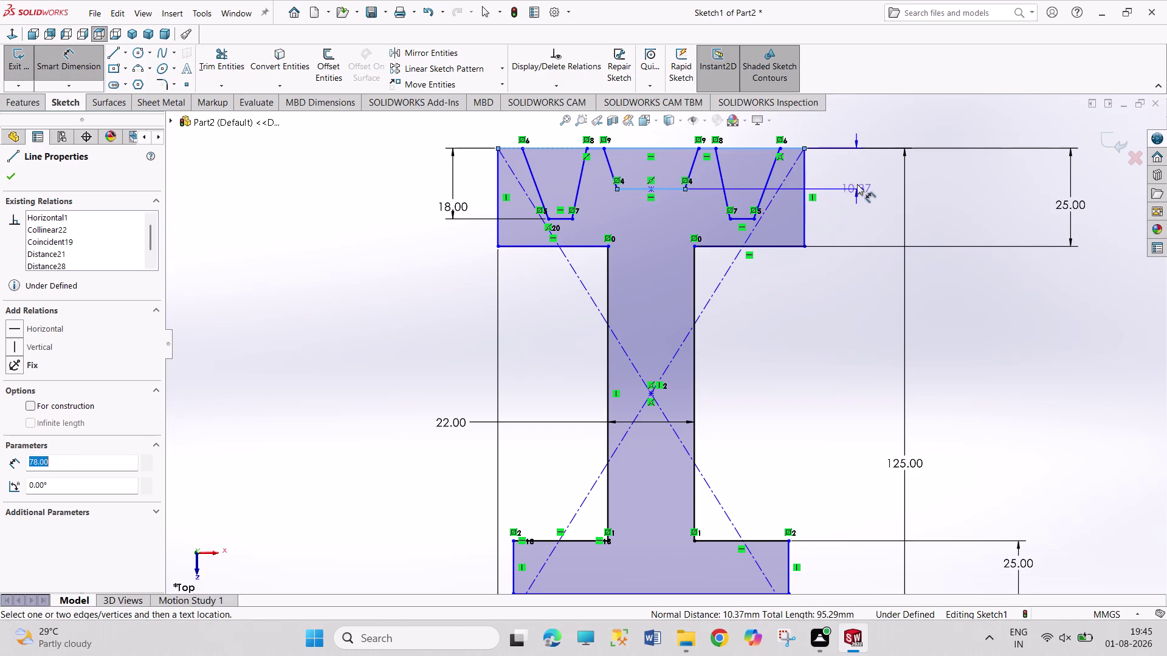
click(856, 175)
text(18)
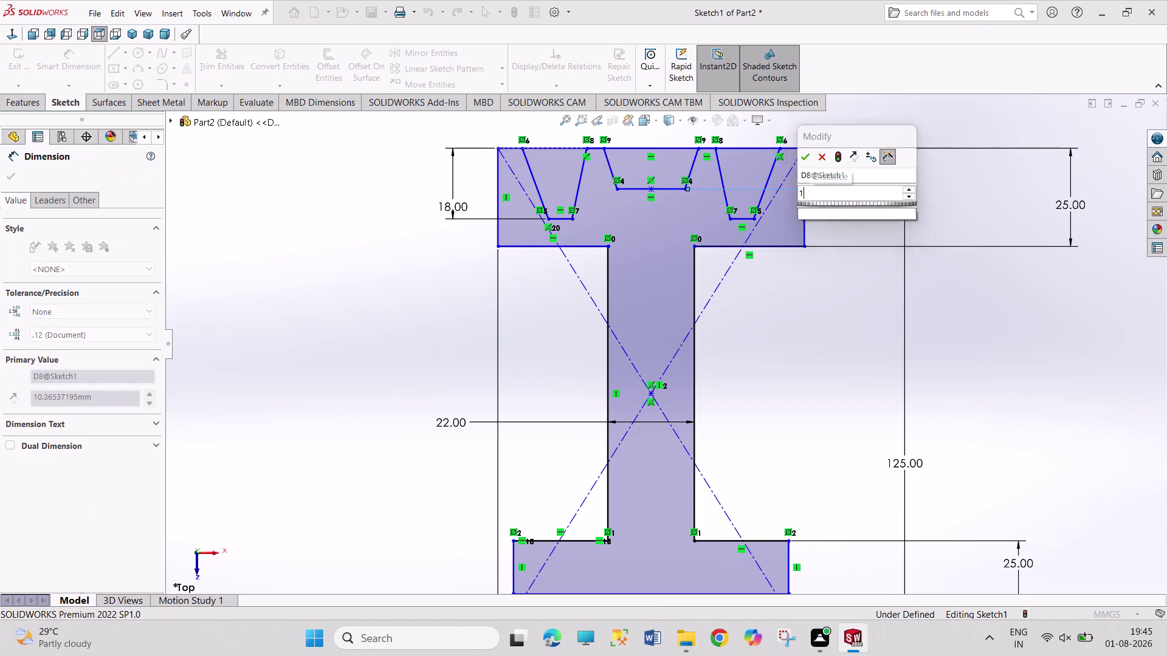
key(Return)
right_click(981, 214)
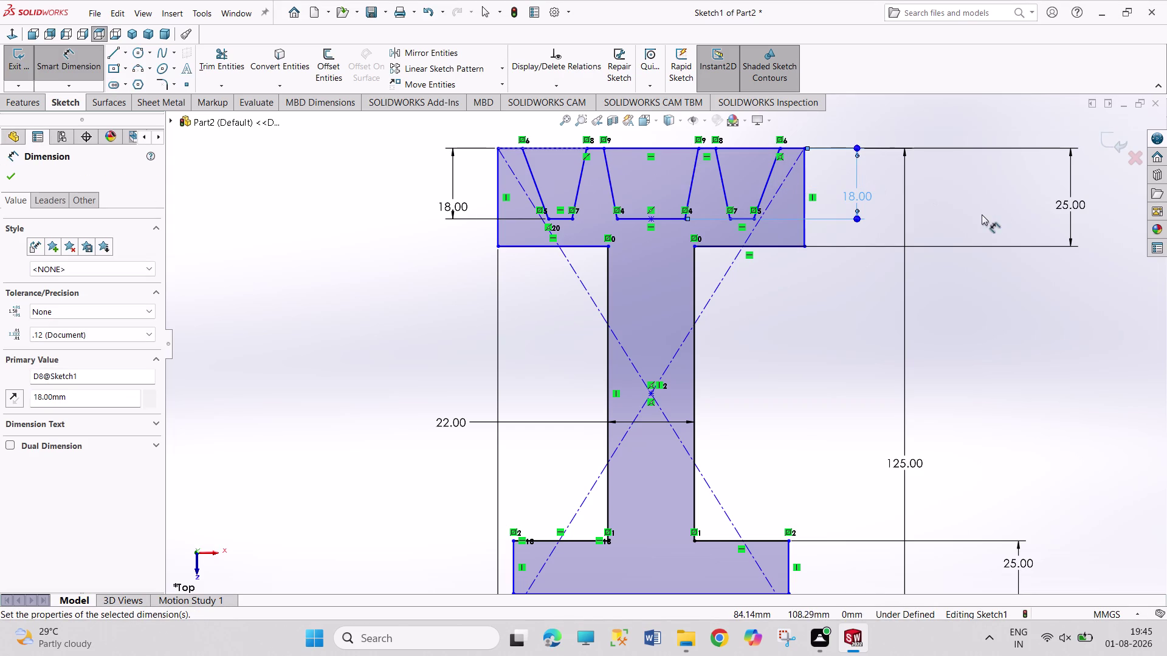
click(1010, 255)
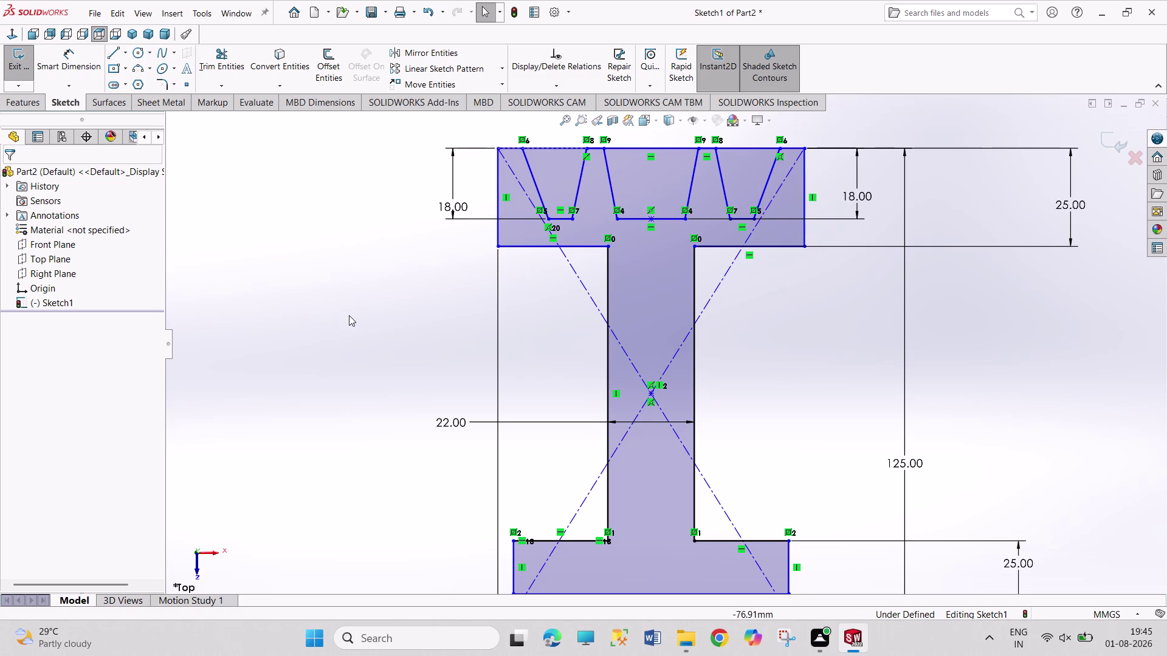
right_drag(315, 375, 315, 337)
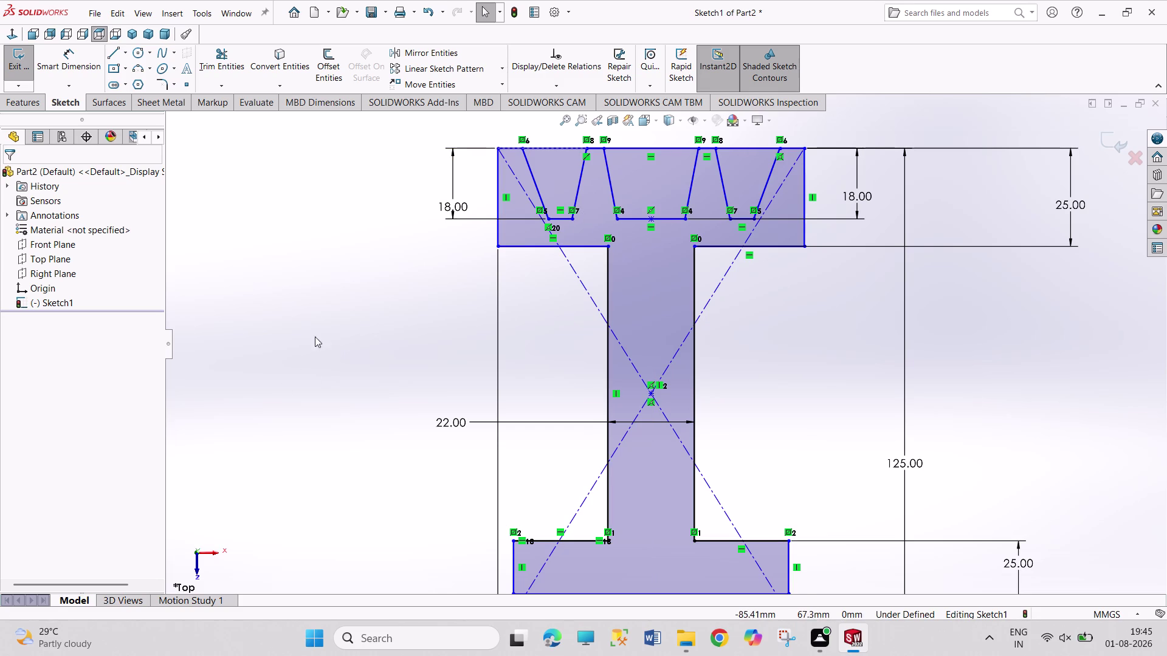
Set a 10 mm distance from the rim's top-left corner to the first groove top.
right_drag(315, 337, 331, 198)
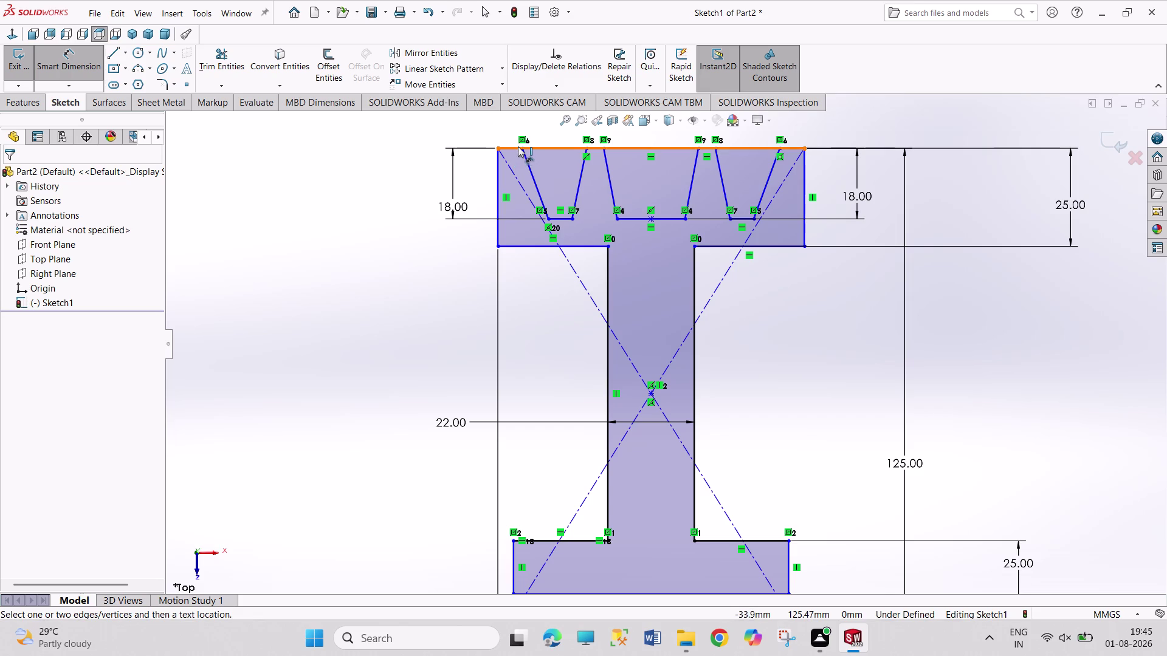
click(521, 147)
click(497, 149)
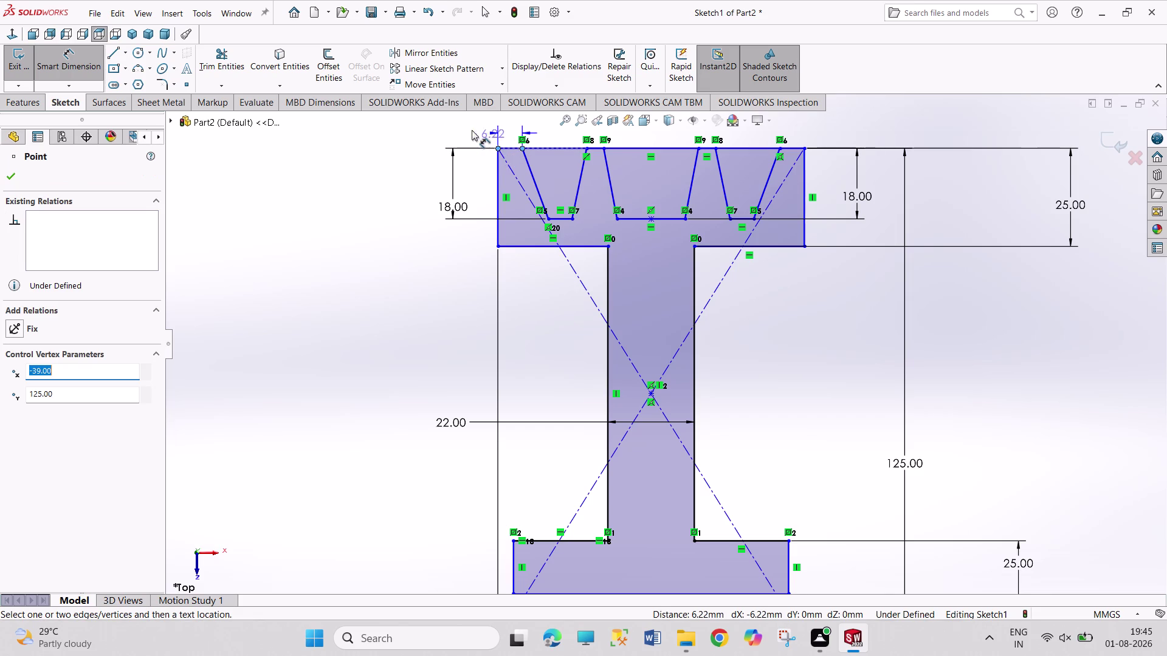
click(453, 130)
text(10)
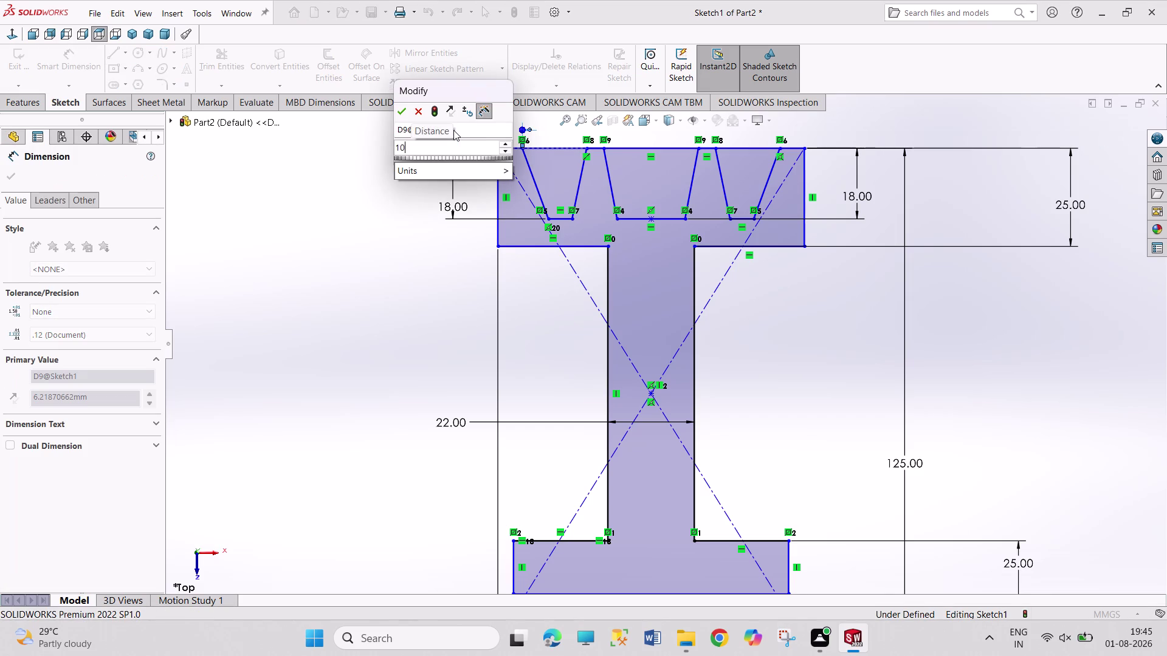
key(Return)
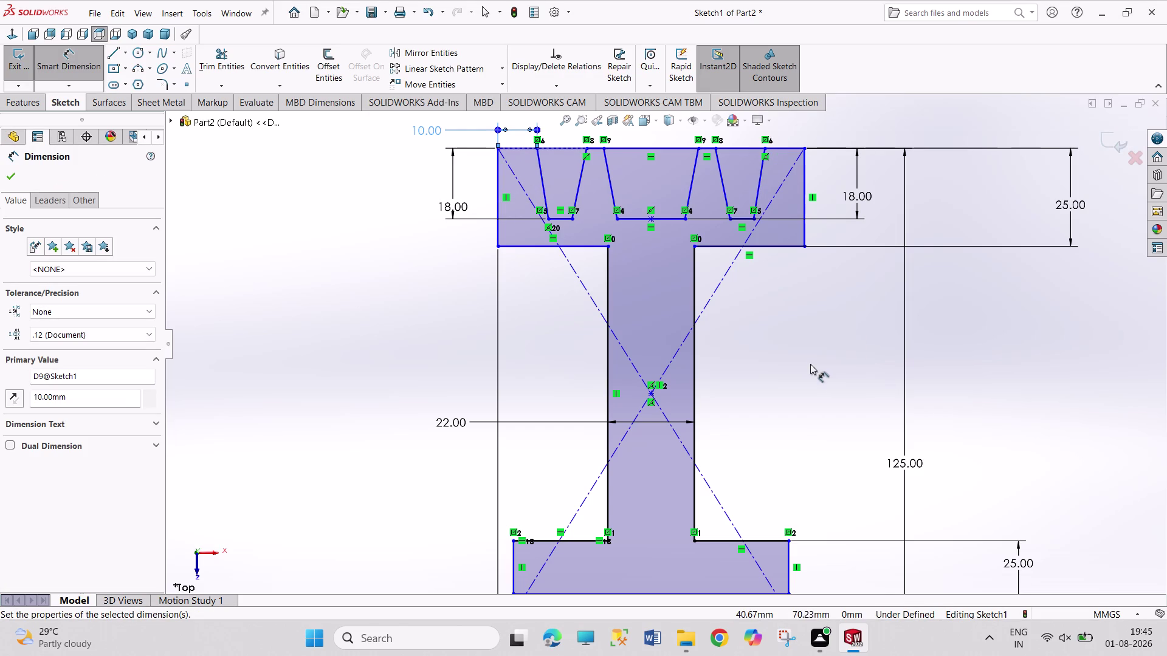
right_click(810, 364)
click(848, 404)
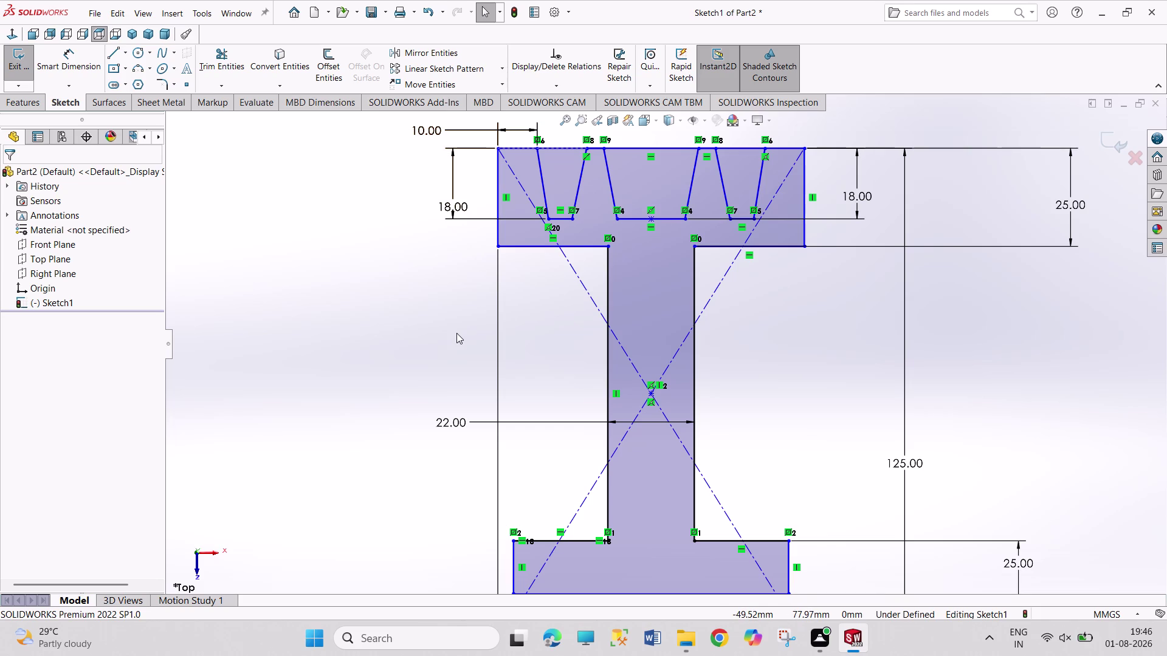
right_drag(457, 371, 413, 210)
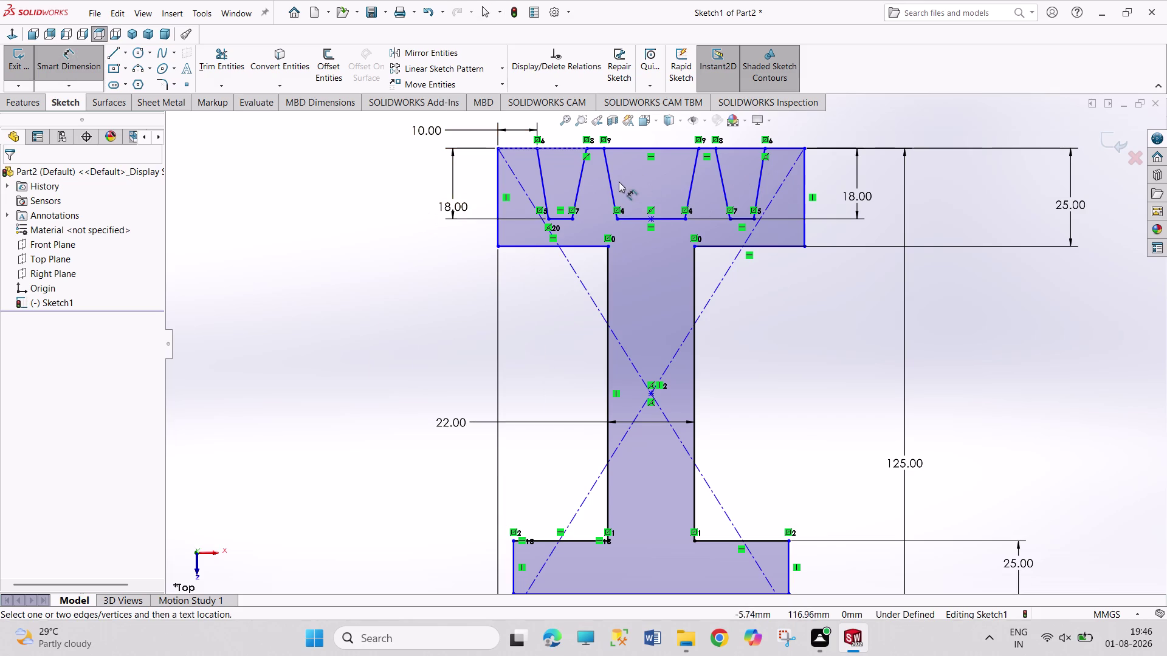
Dimension the angle between the middle groove's sloped sides to 40°.
click(609, 184)
click(690, 182)
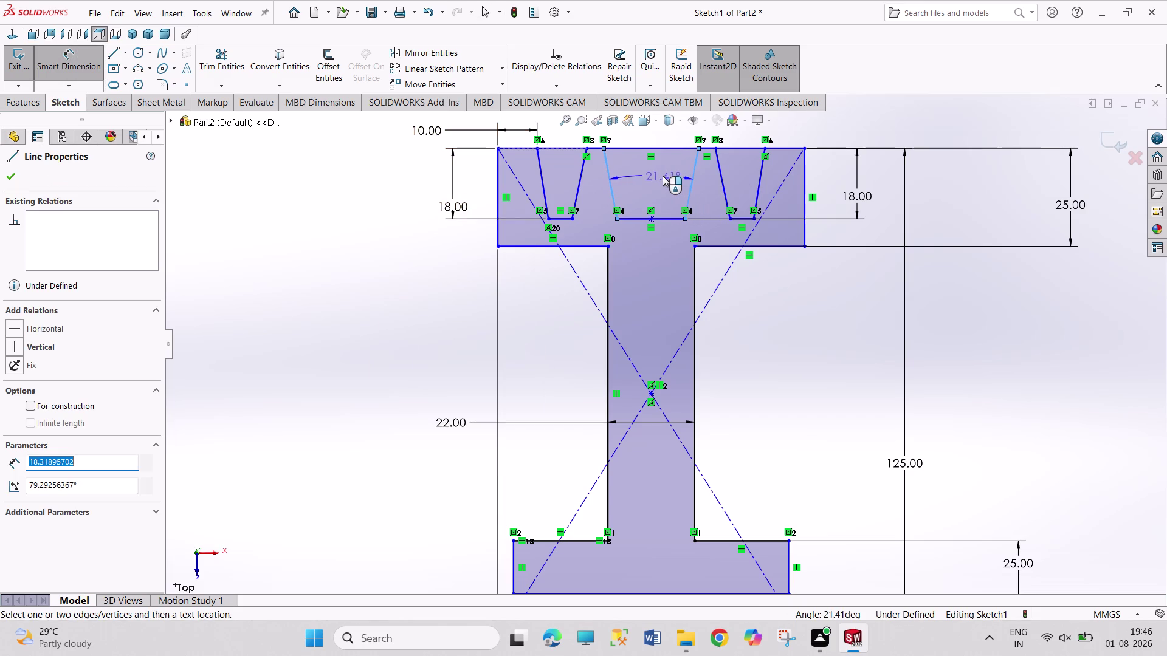
click(662, 175)
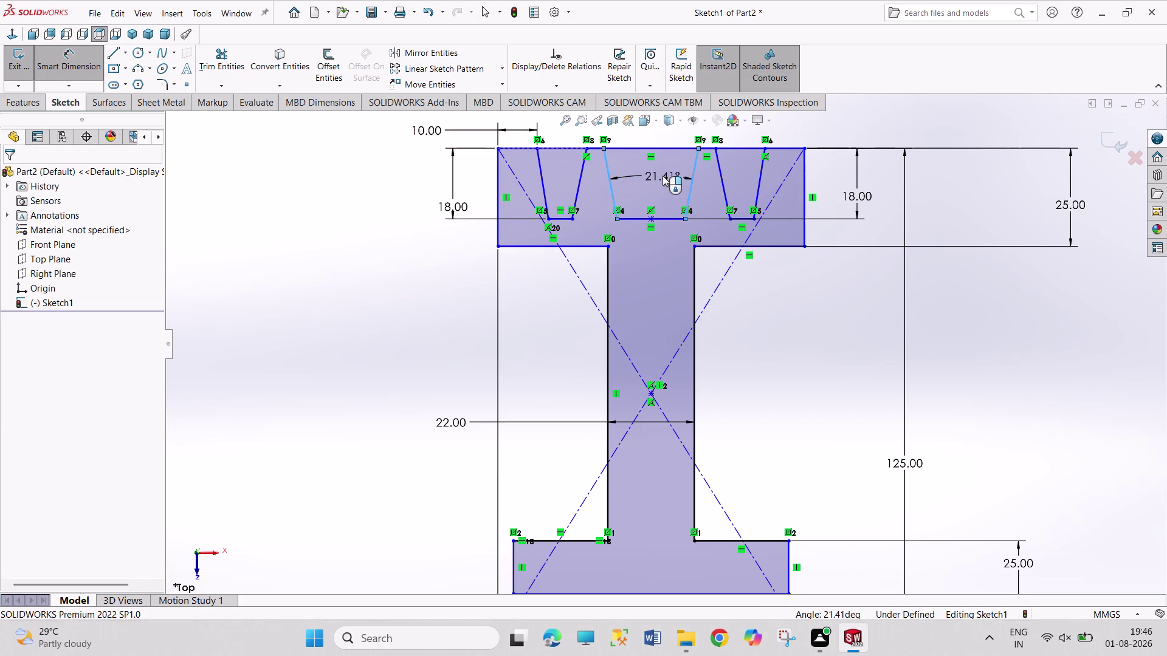
text(40)
key(Return)
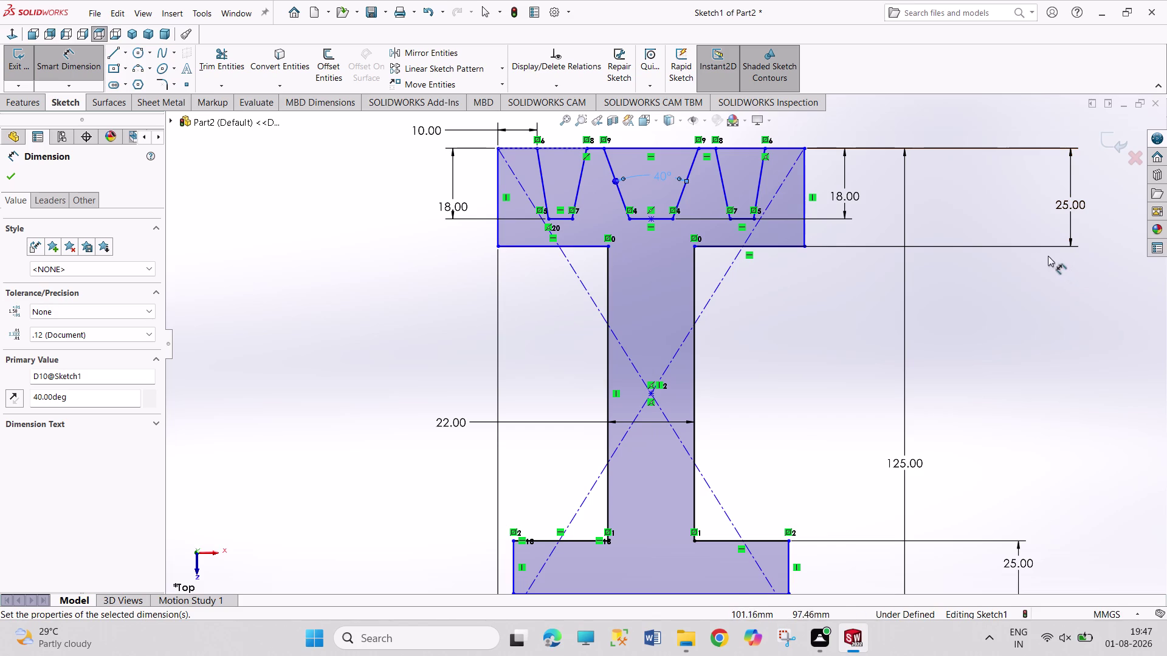
click(566, 218)
Set the left groove spacing to 10 and the middle groove bottom width to 10 mm.
click(564, 304)
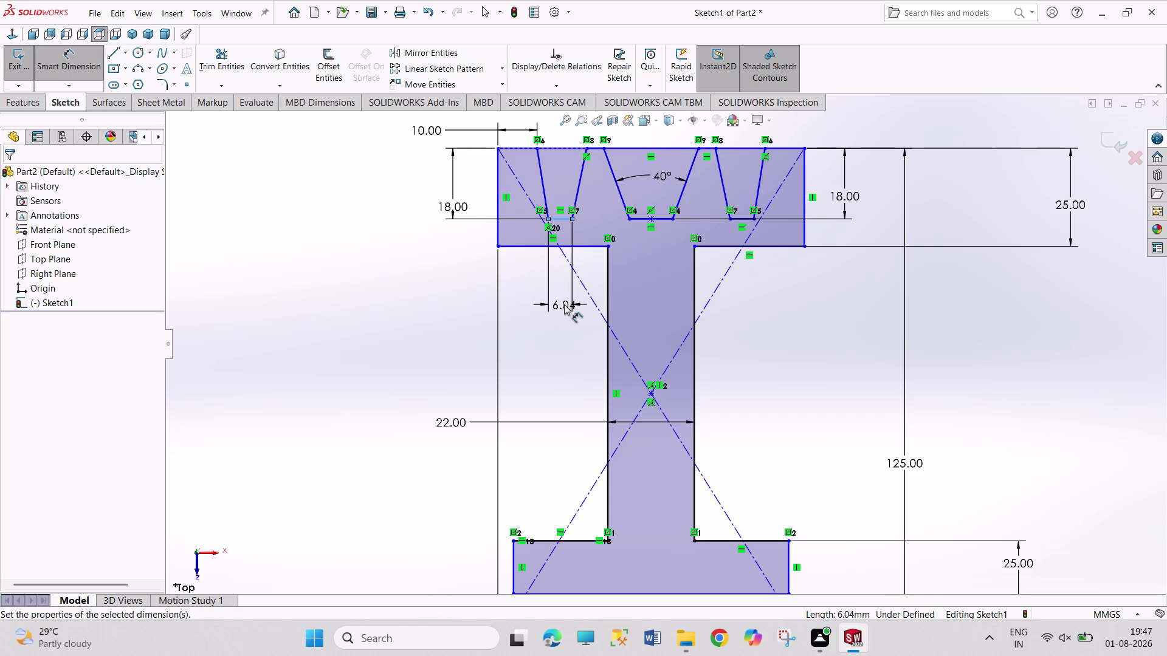
text(10)
key(Return)
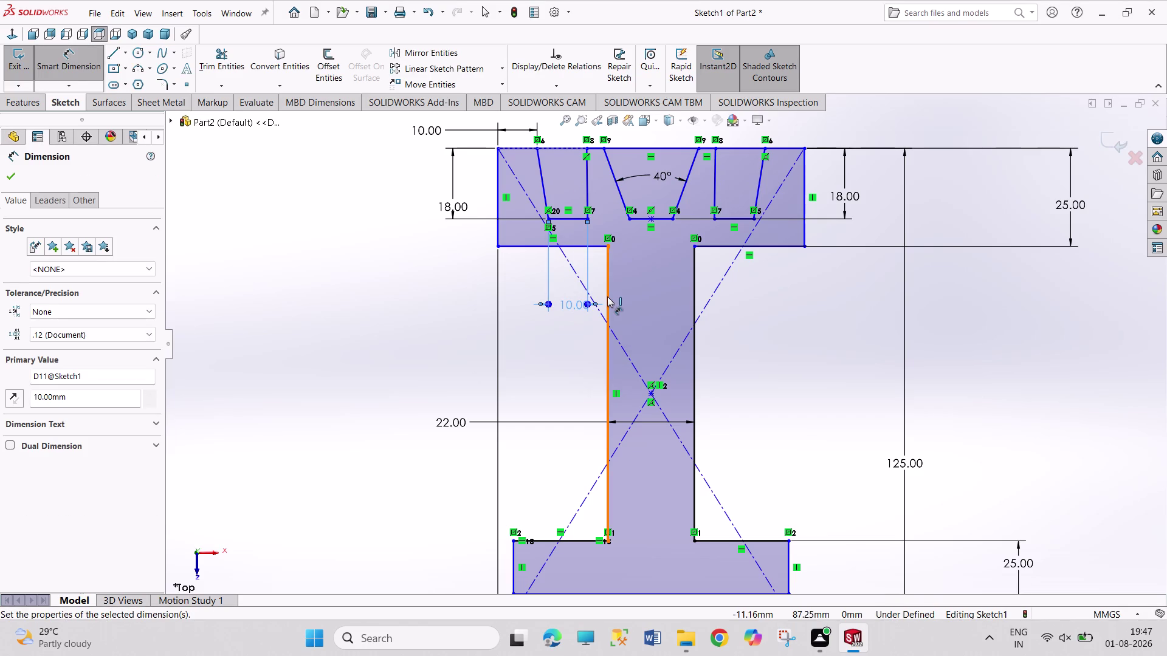
click(656, 220)
click(652, 270)
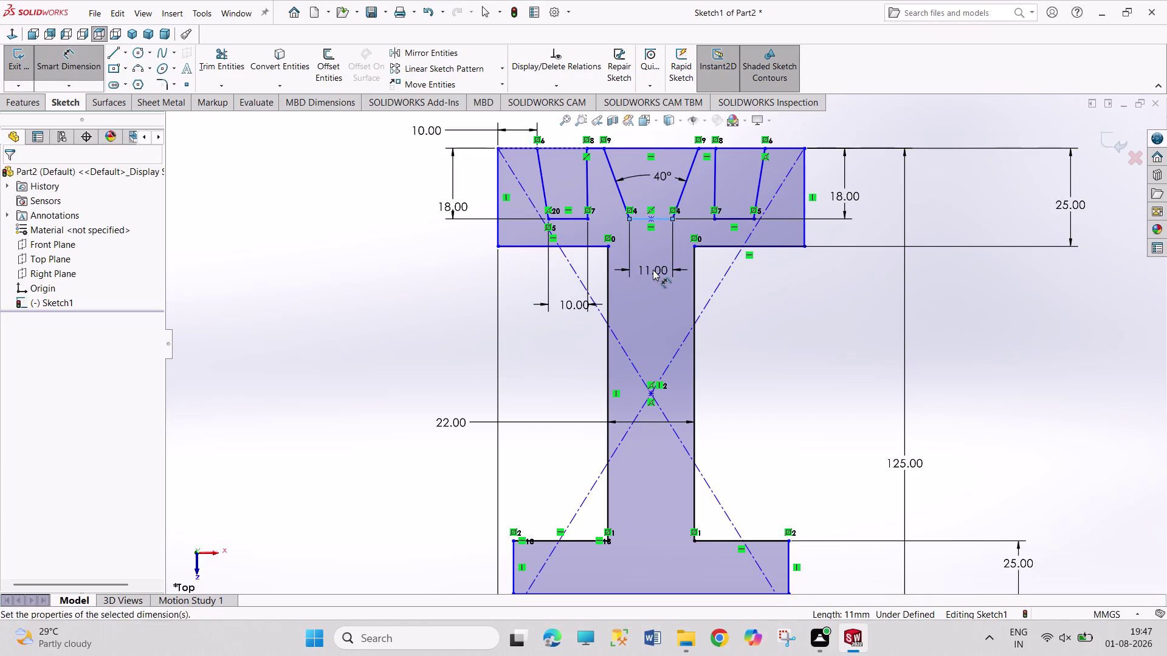
text(10)
key(Return)
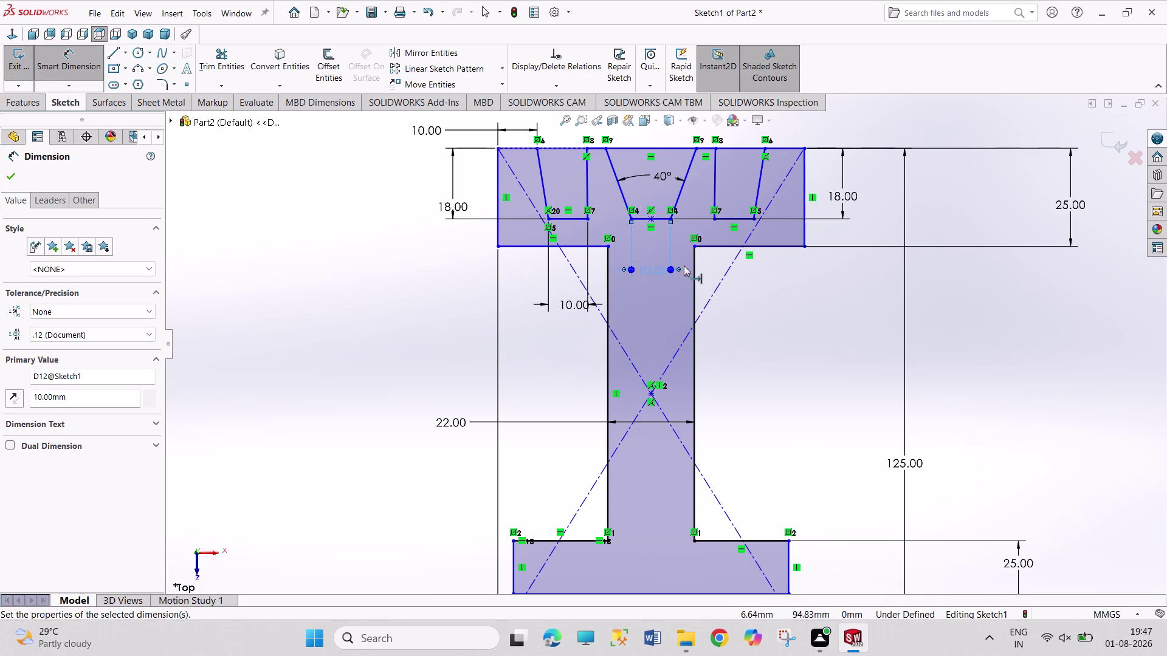
right_click(817, 303)
click(841, 341)
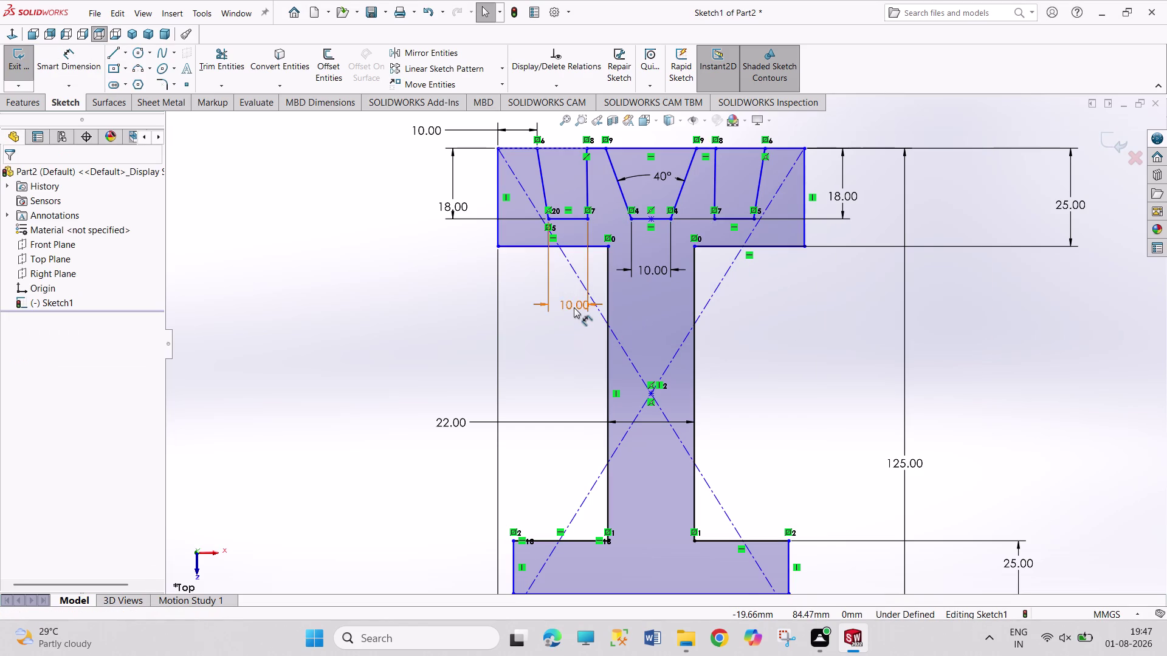
Change the left groove spacing to 5 mm and delete the top-left 10 mm dimension.
double_click(574, 307)
key(5)
key(Return)
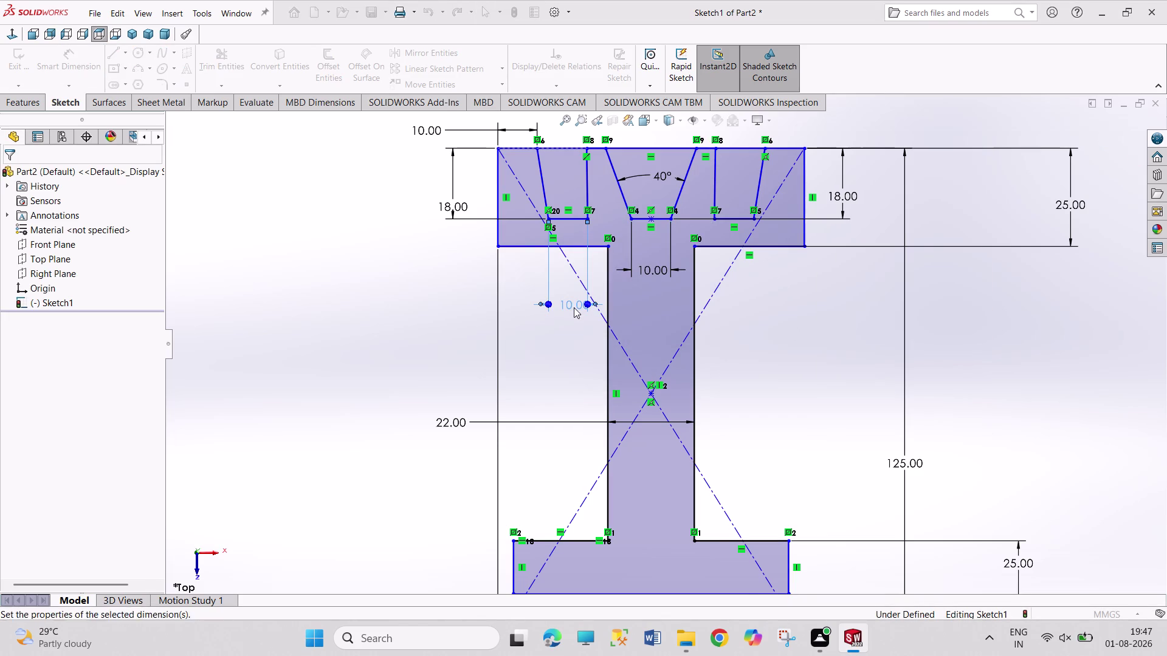
click(999, 313)
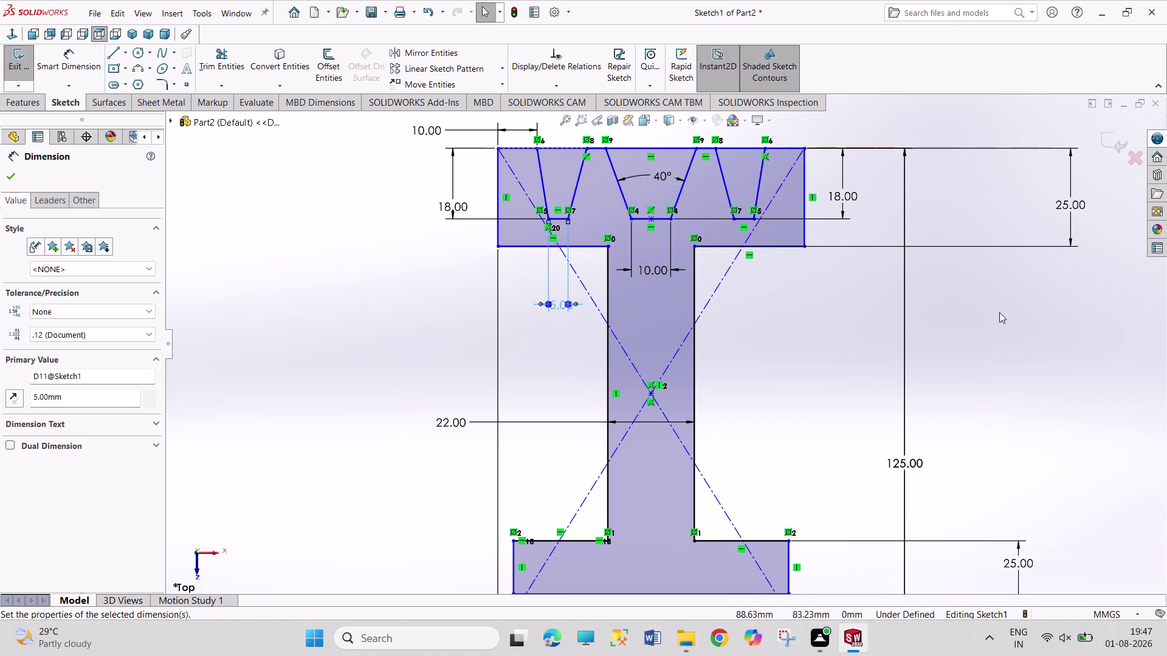
right_click(443, 129)
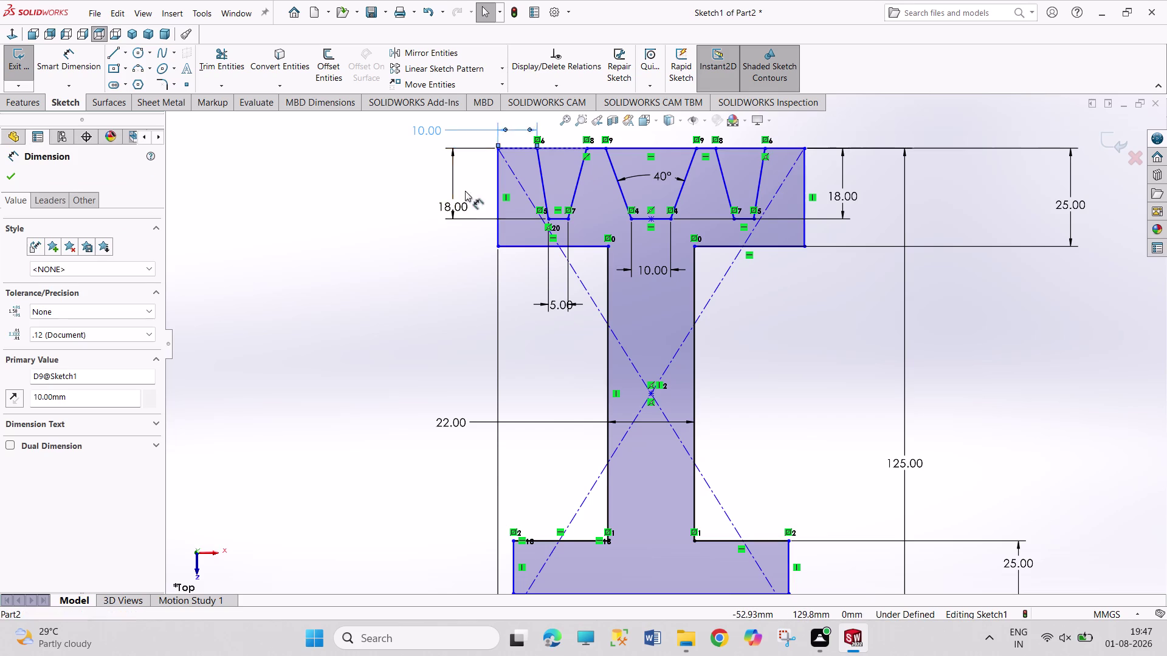
click(494, 295)
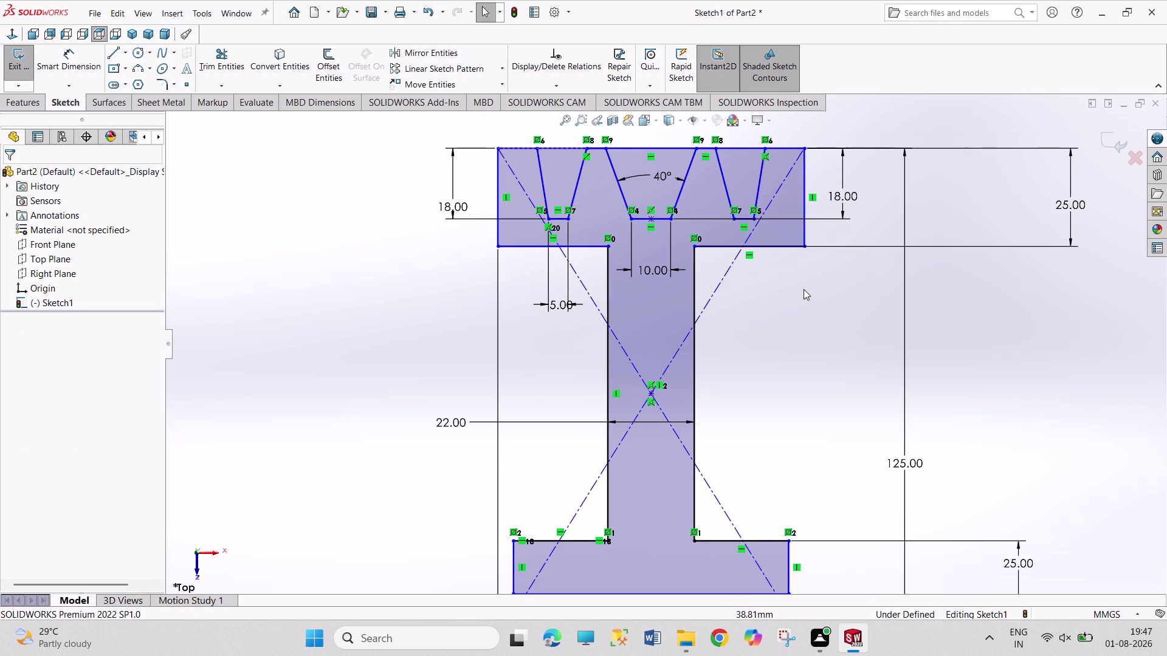
Add a 5 mm gap from the right groove's top corner to the rim's right corner.
right_drag(800, 357, 800, 207)
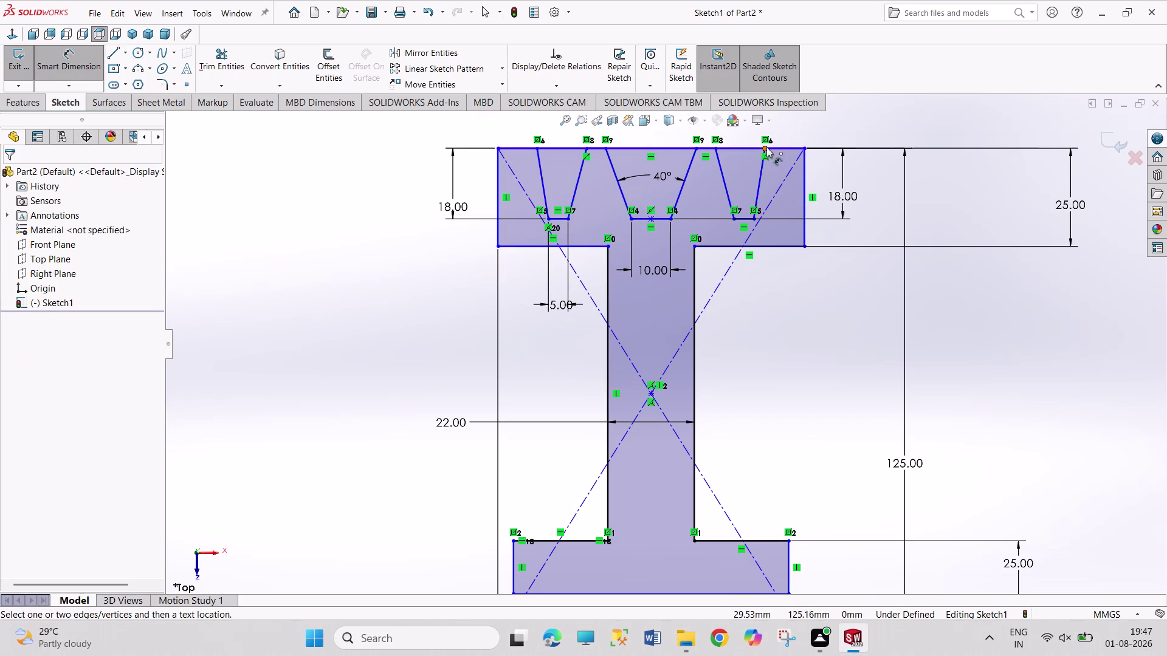
click(766, 147)
click(803, 146)
click(818, 131)
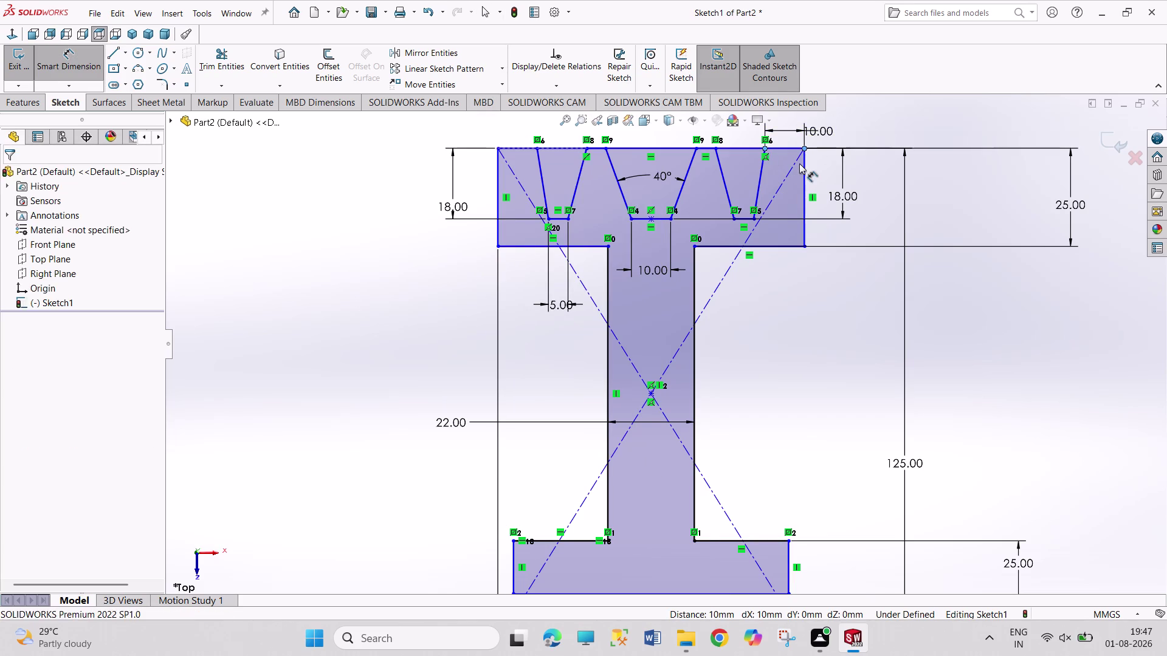
key(5)
key(Return)
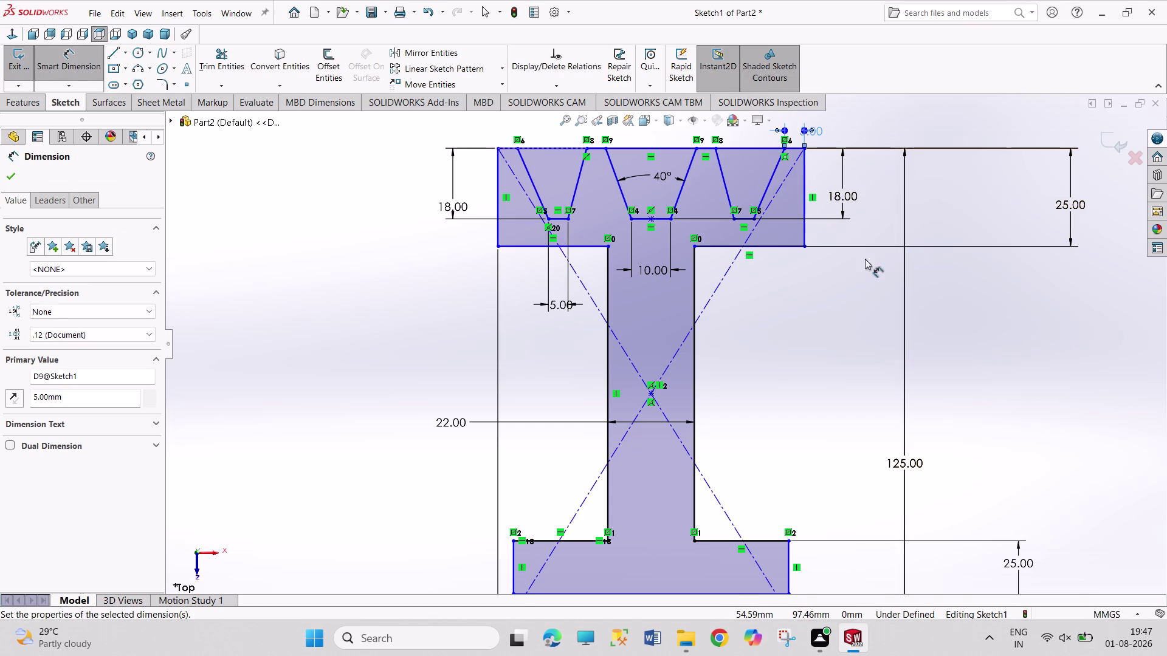
right_click(1069, 329)
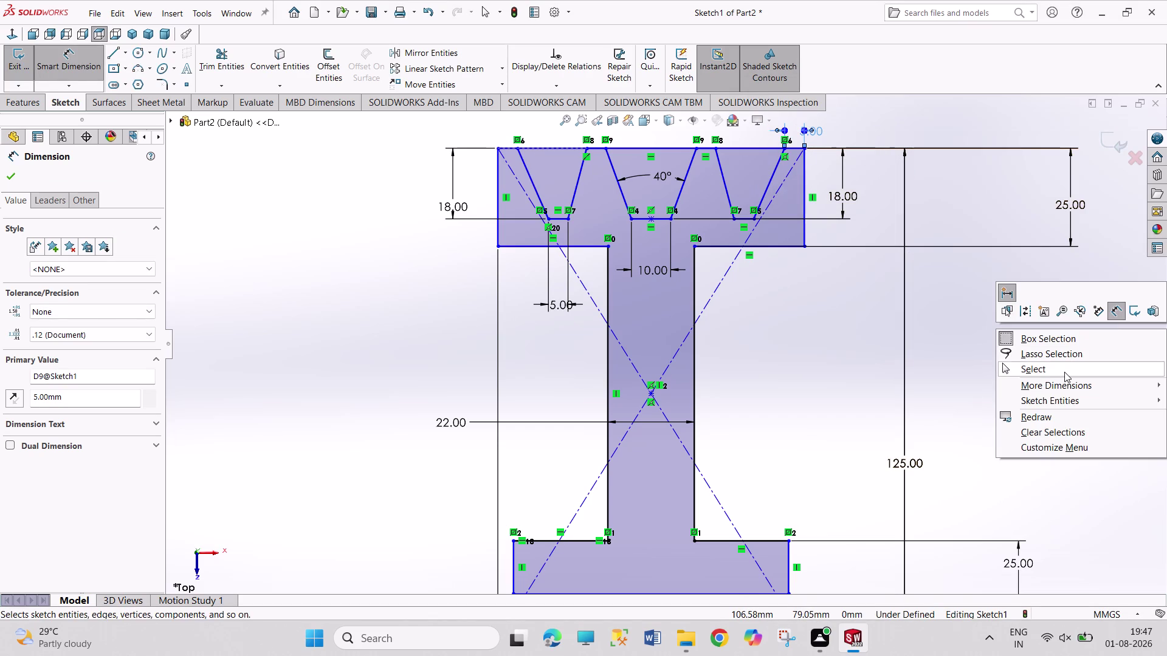
click(1065, 371)
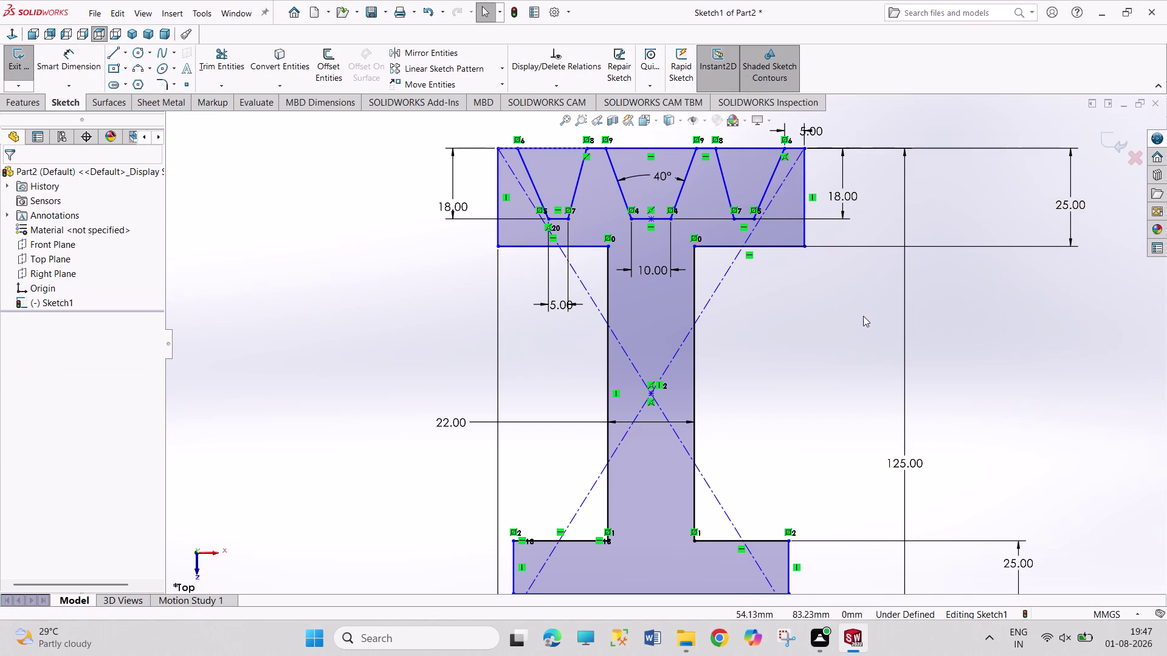
scroll(up, 3)
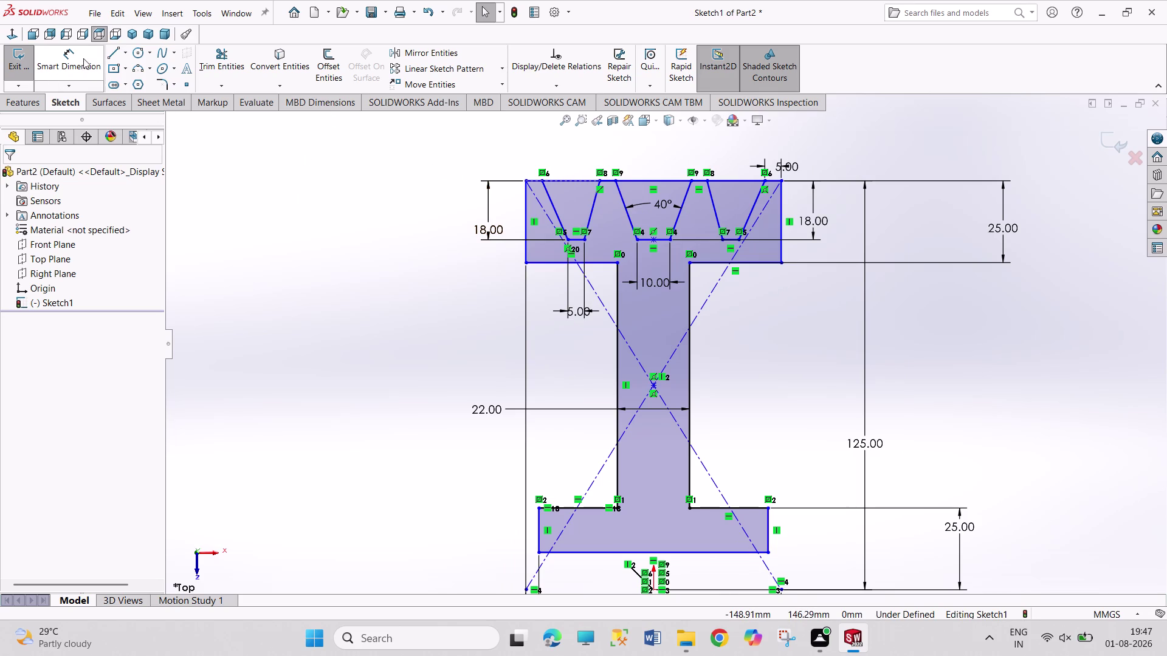
click(214, 68)
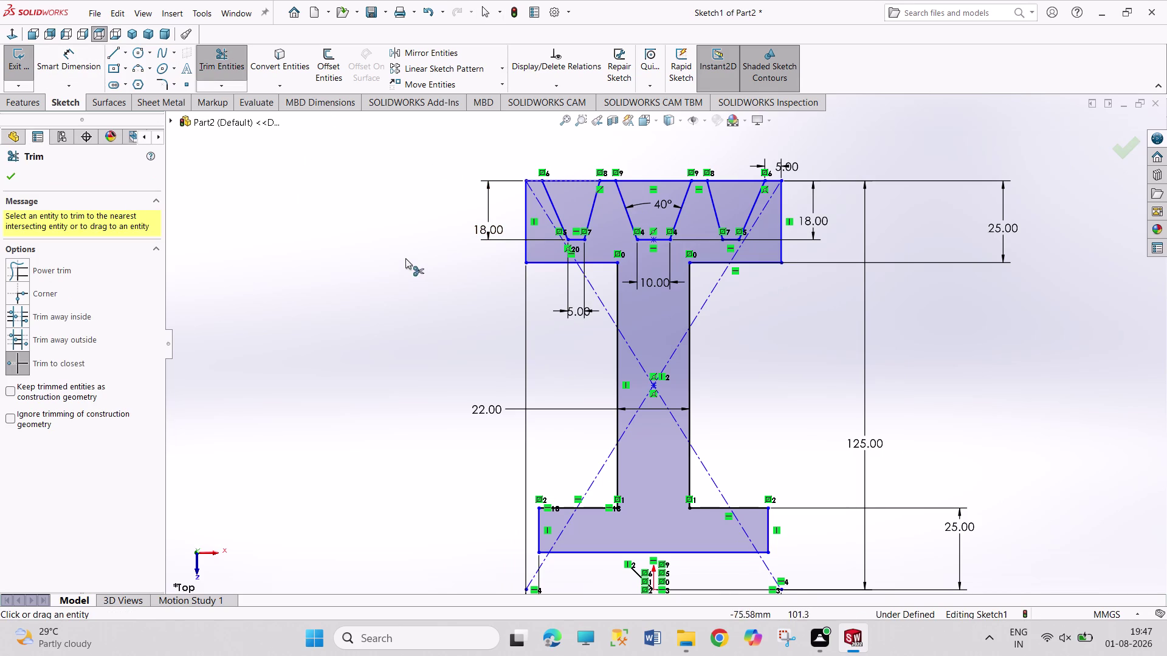
Zoom to the rim top and trim the first two excess line pieces.
scroll(down, 3)
click(597, 187)
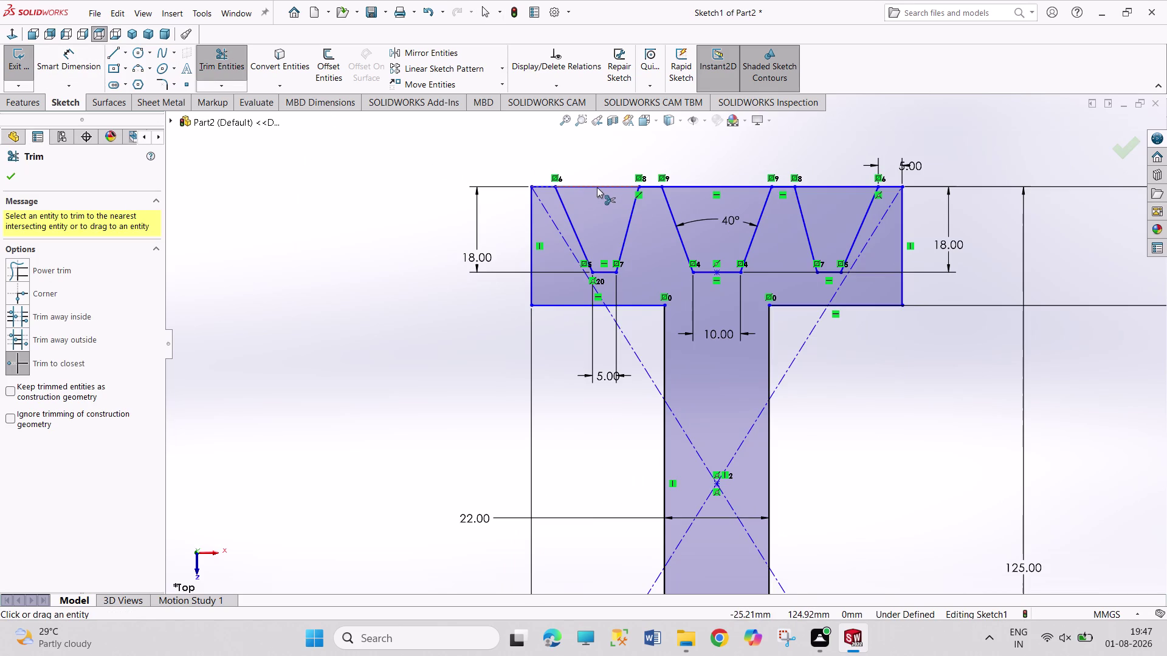
click(711, 186)
scroll(down, 3)
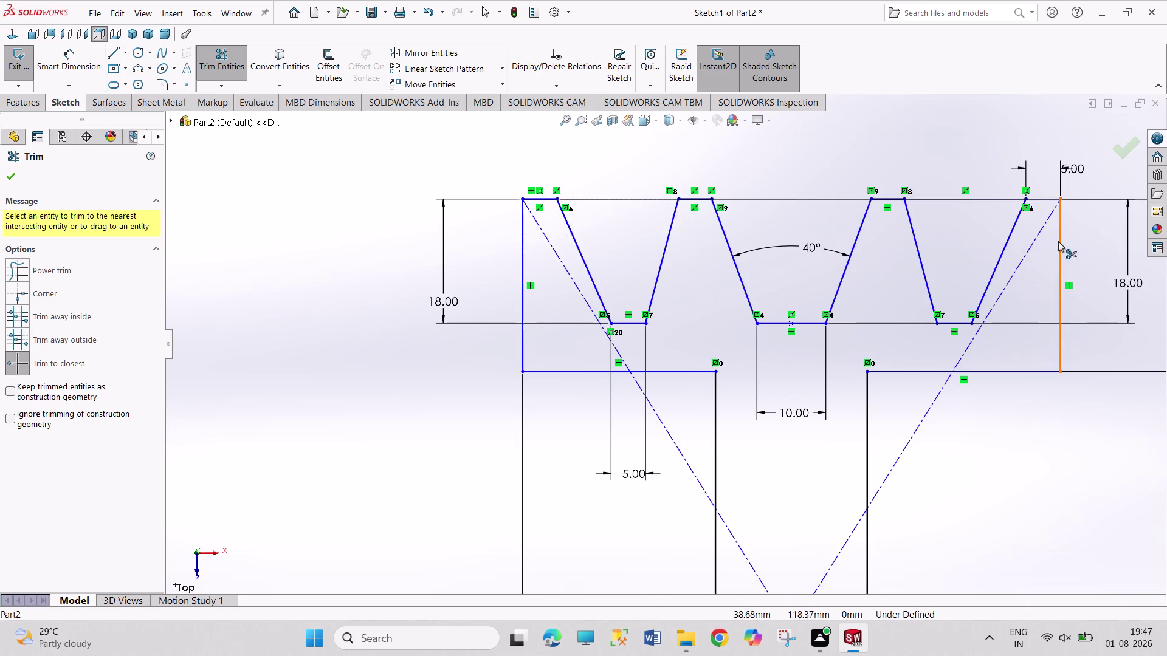
scroll(down, 3)
scroll(up, 3)
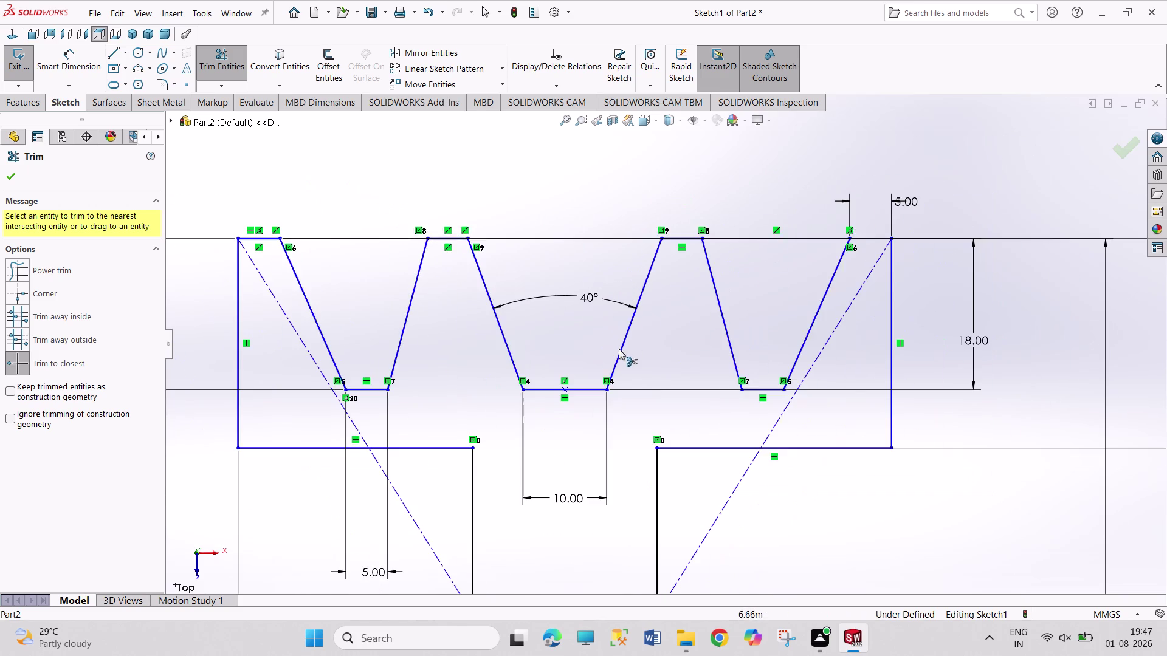
scroll(up, 3)
scroll(up, 3)
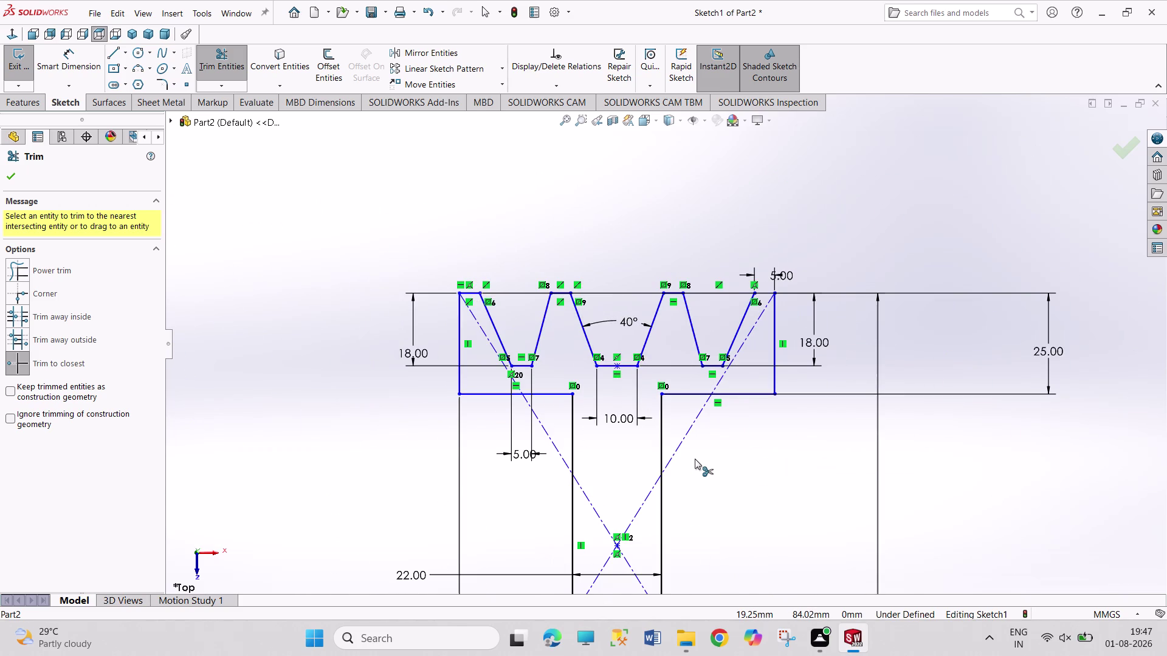
scroll(down, 3)
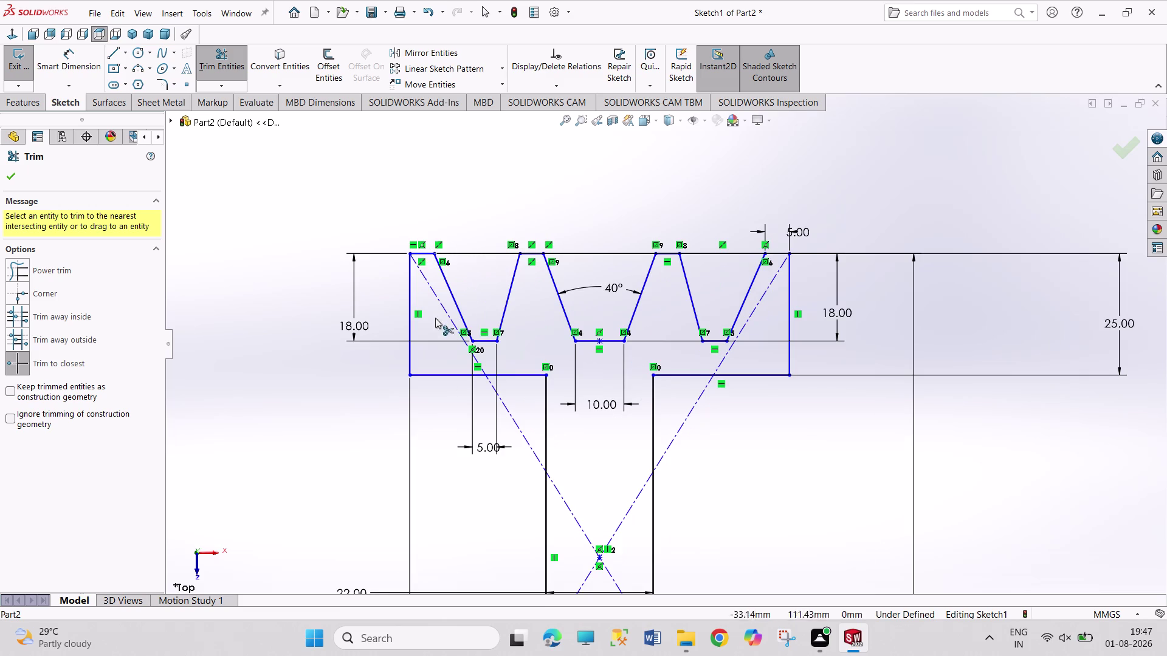
Trim the remaining five rim-edge pieces across the groove openings and exit Trim.
click(423, 253)
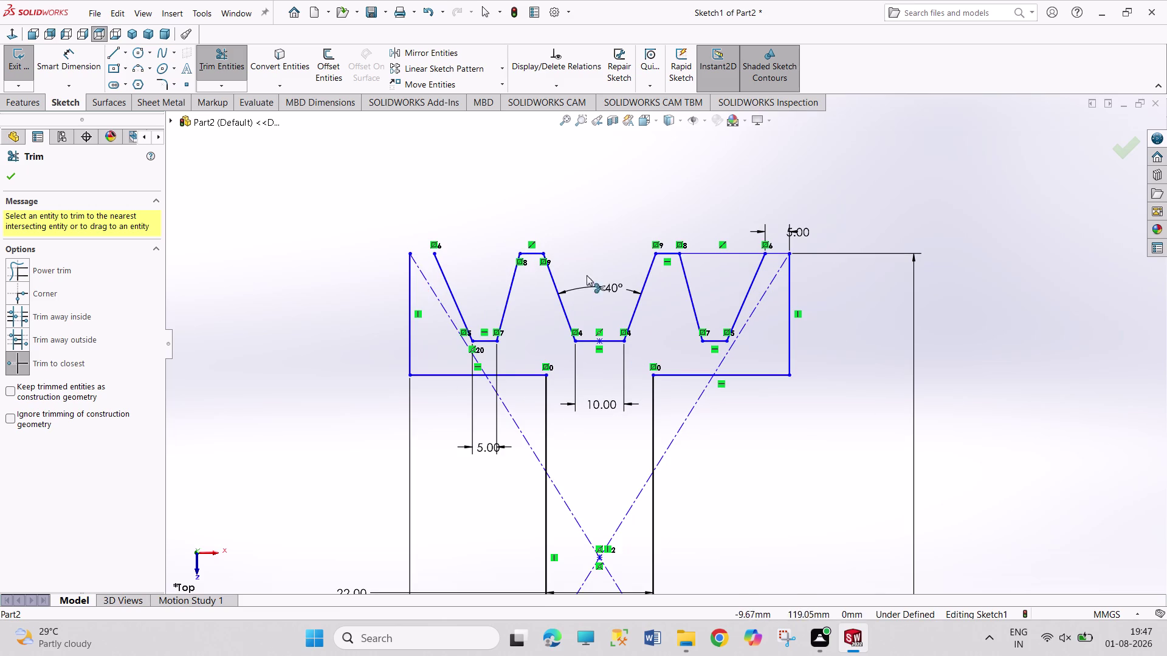
click(528, 255)
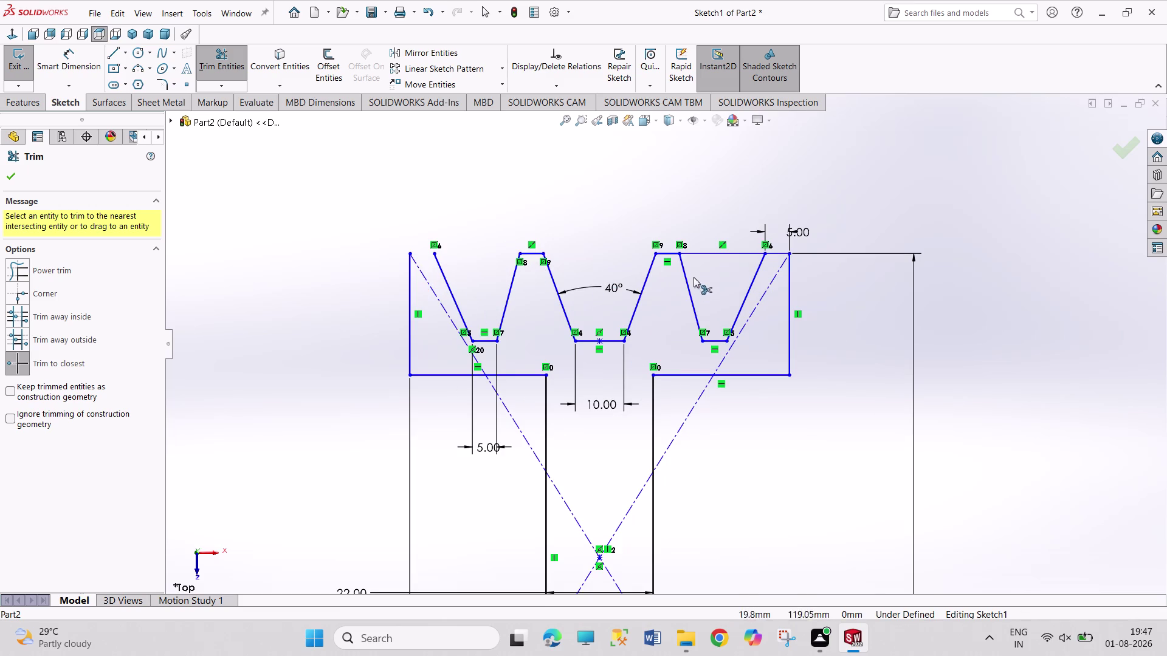
click(669, 254)
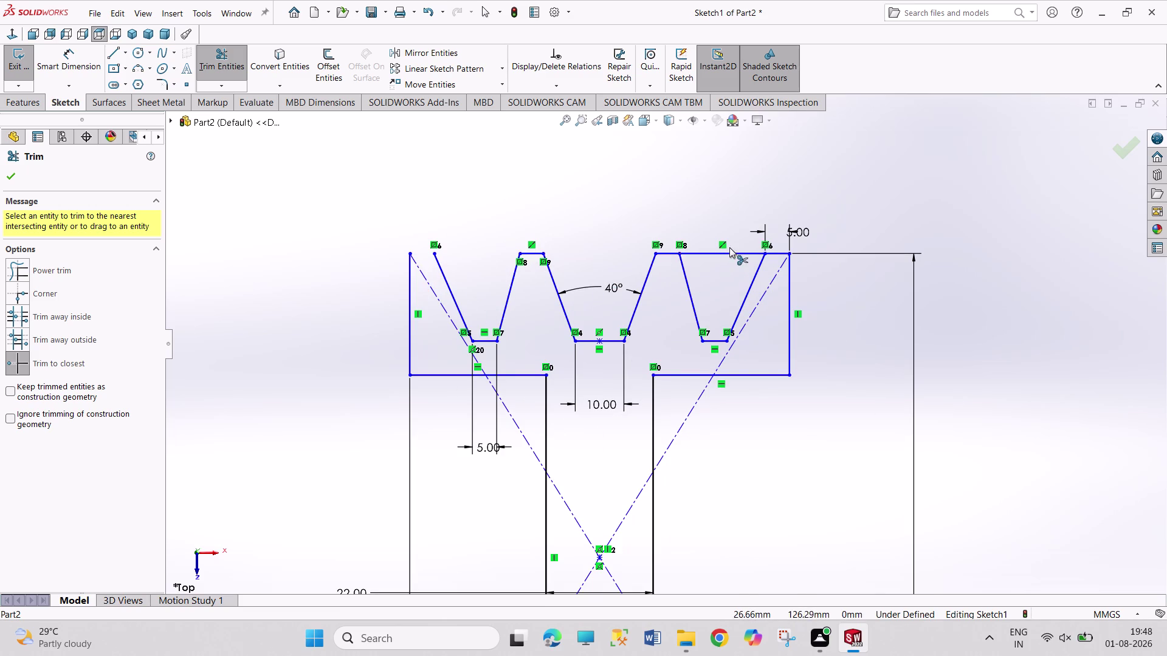
click(728, 255)
click(775, 257)
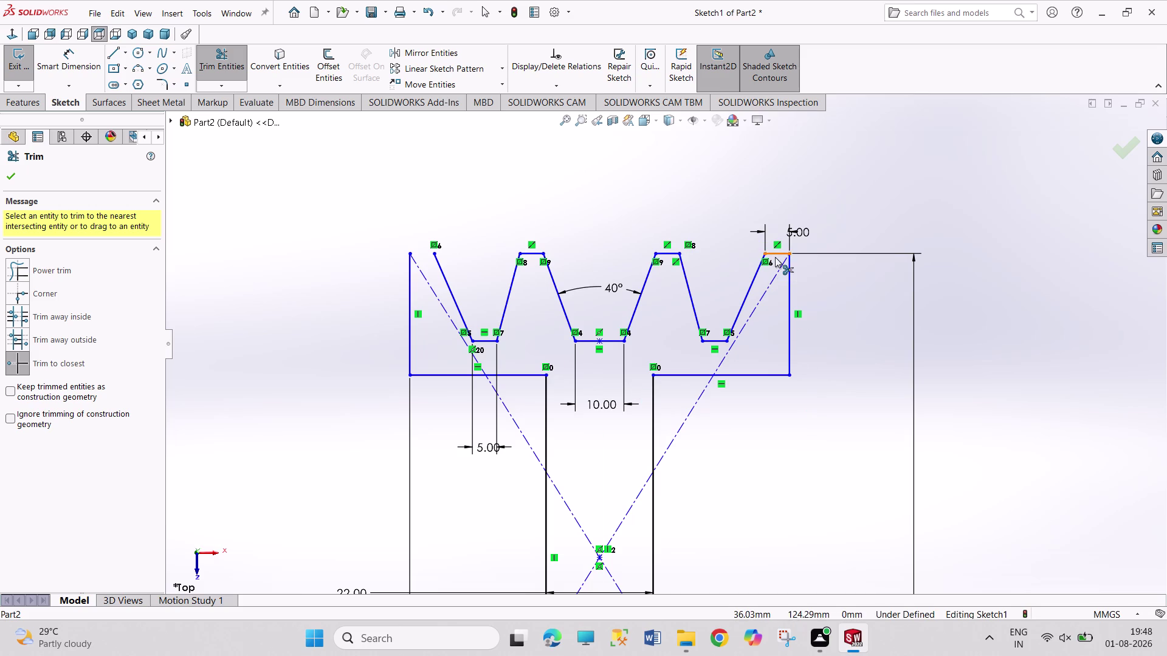
right_click(604, 205)
click(627, 243)
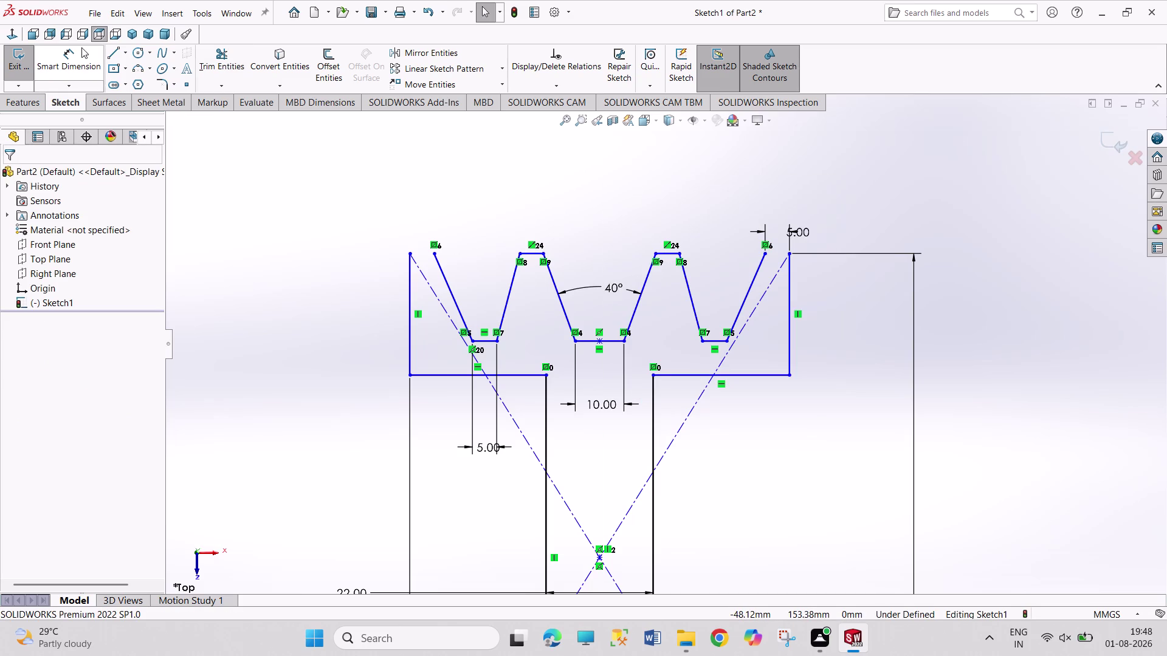
Draw short flat top edges at the rim's top-left and top-right corners to close the outline.
click(107, 55)
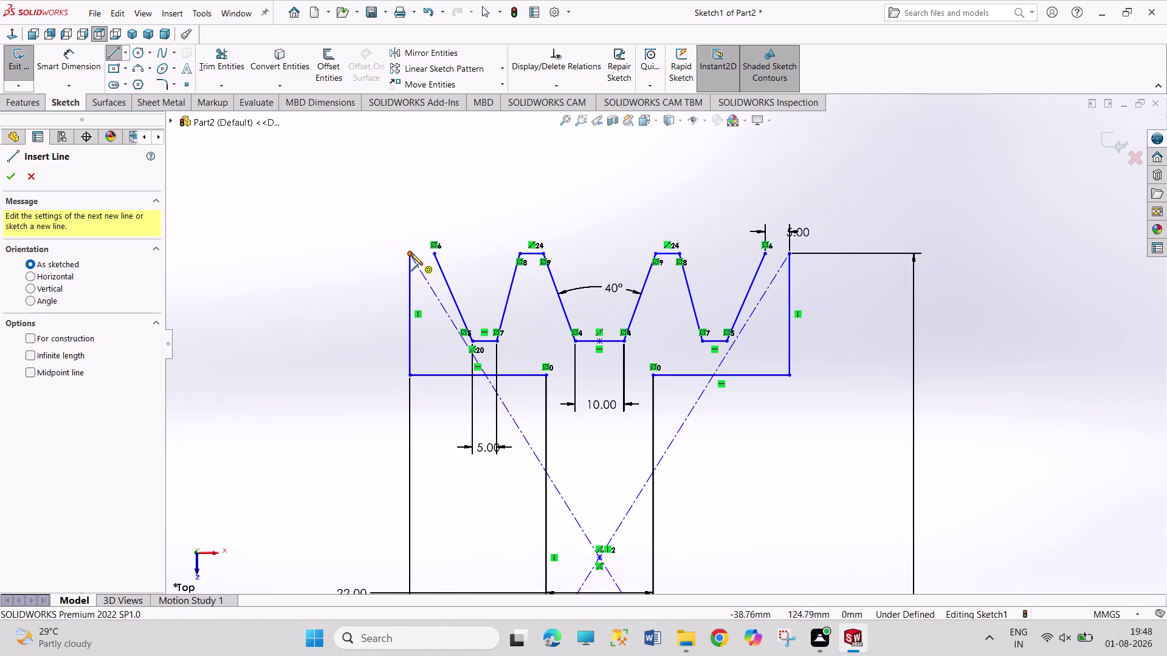
click(410, 252)
click(432, 254)
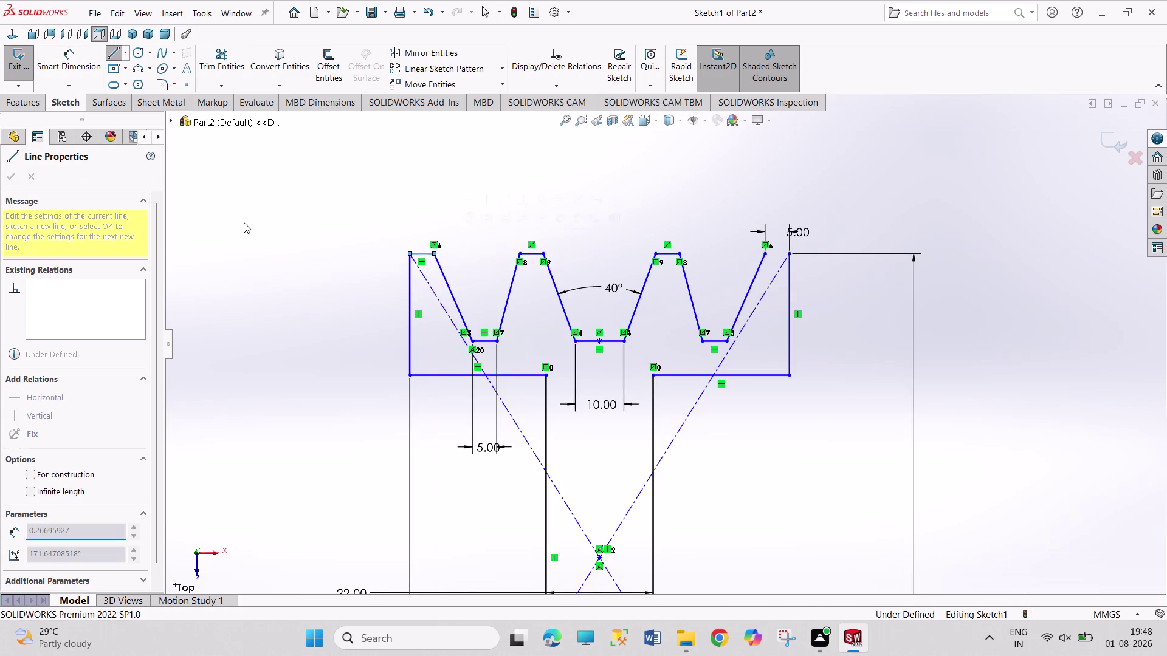
click(767, 254)
click(790, 255)
right_click(903, 198)
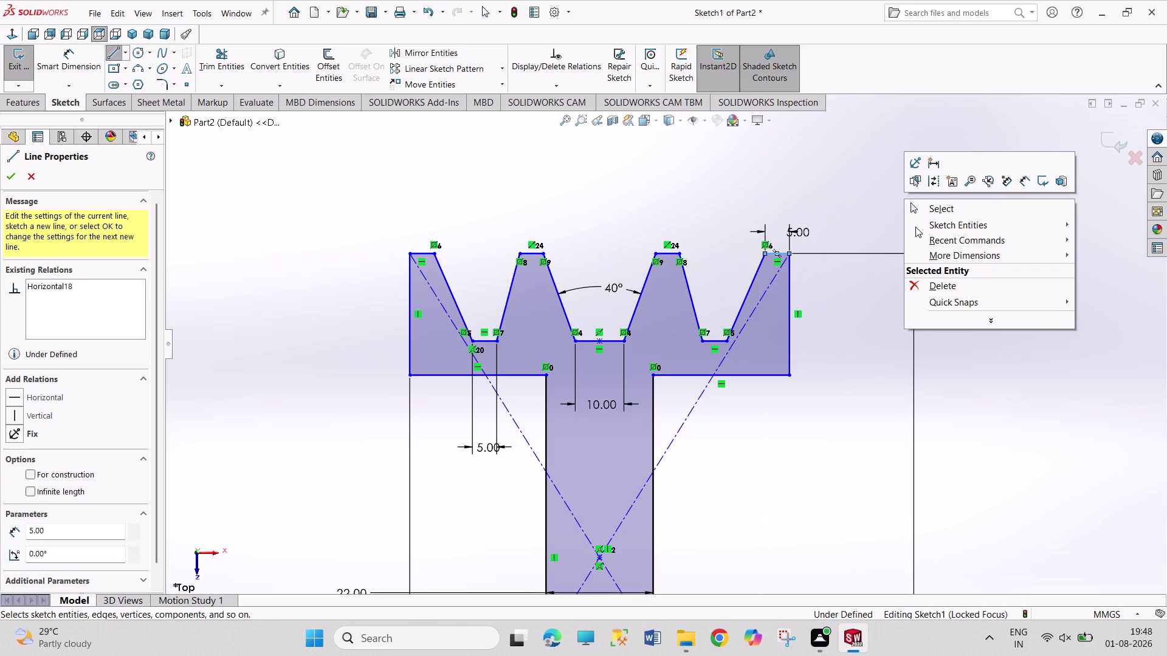
click(915, 212)
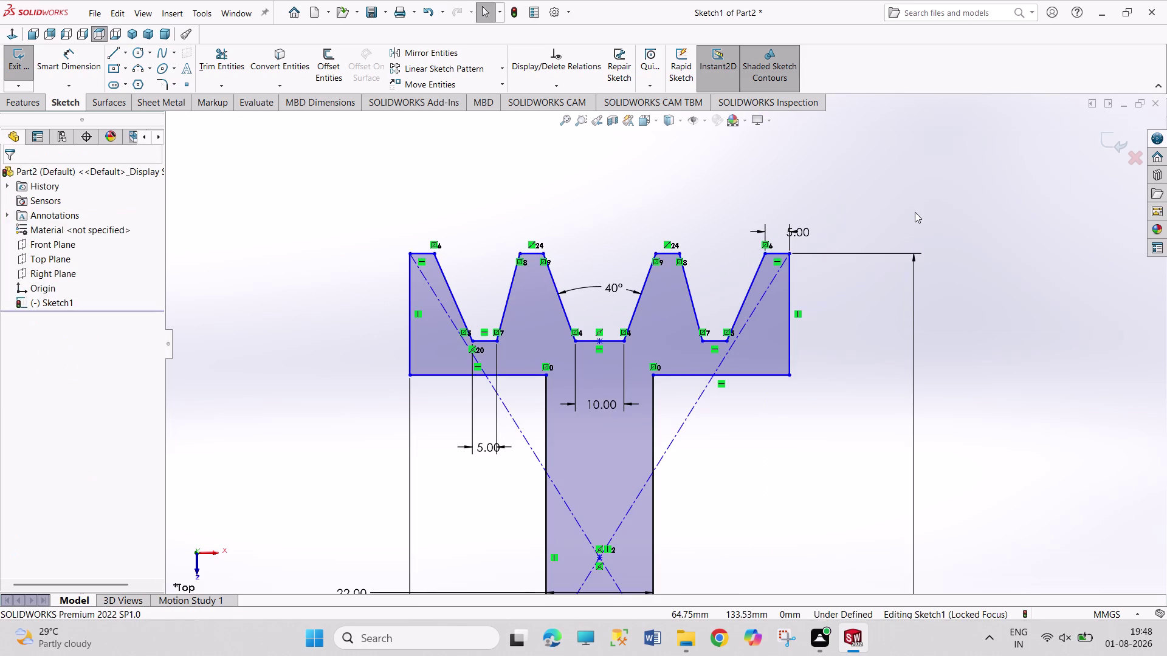
right_drag(891, 181, 894, 153)
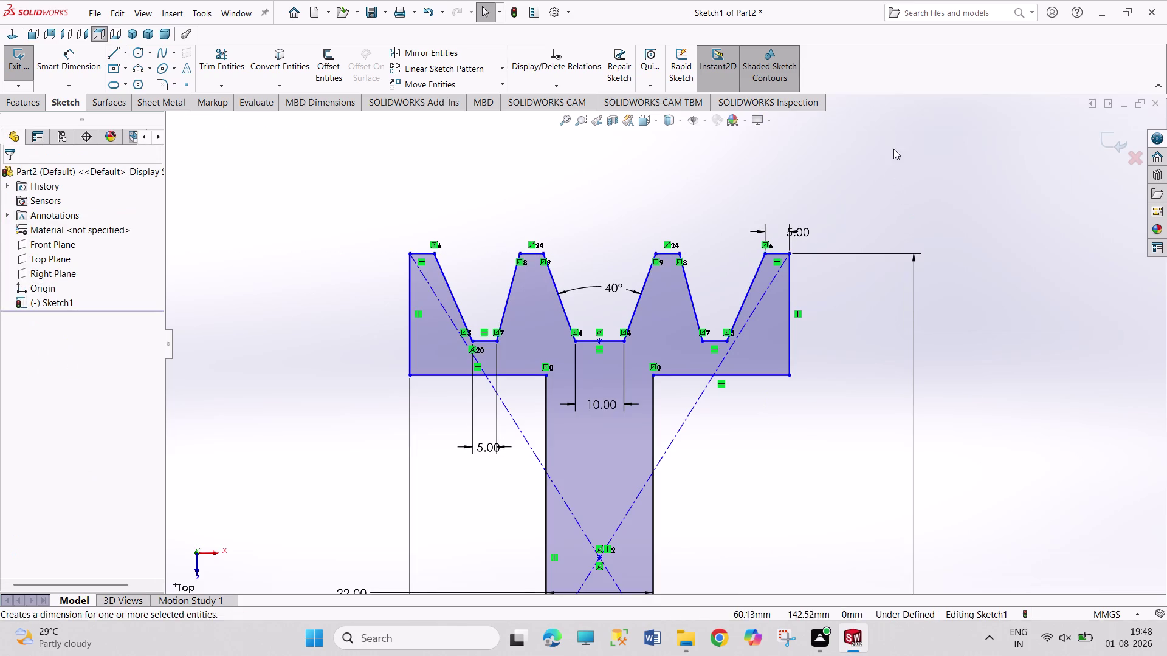
right_drag(893, 152, 889, 125)
Dimension the right groove flanks to 40° and discard the over-defining left groove angle.
click(689, 297)
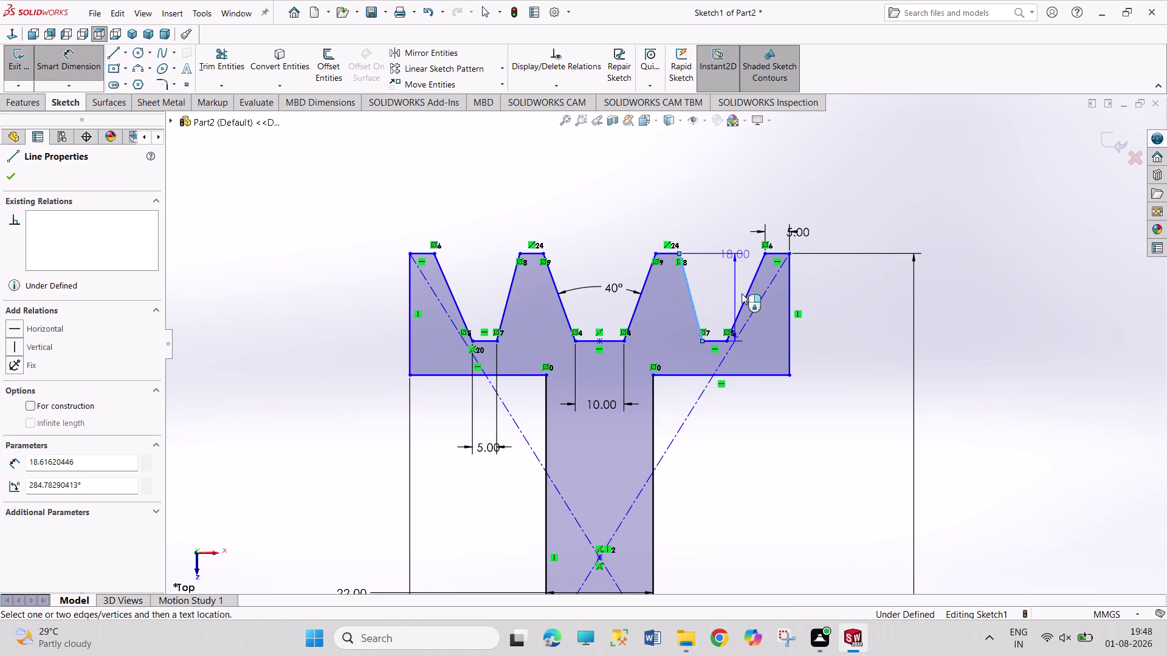
click(748, 295)
click(724, 286)
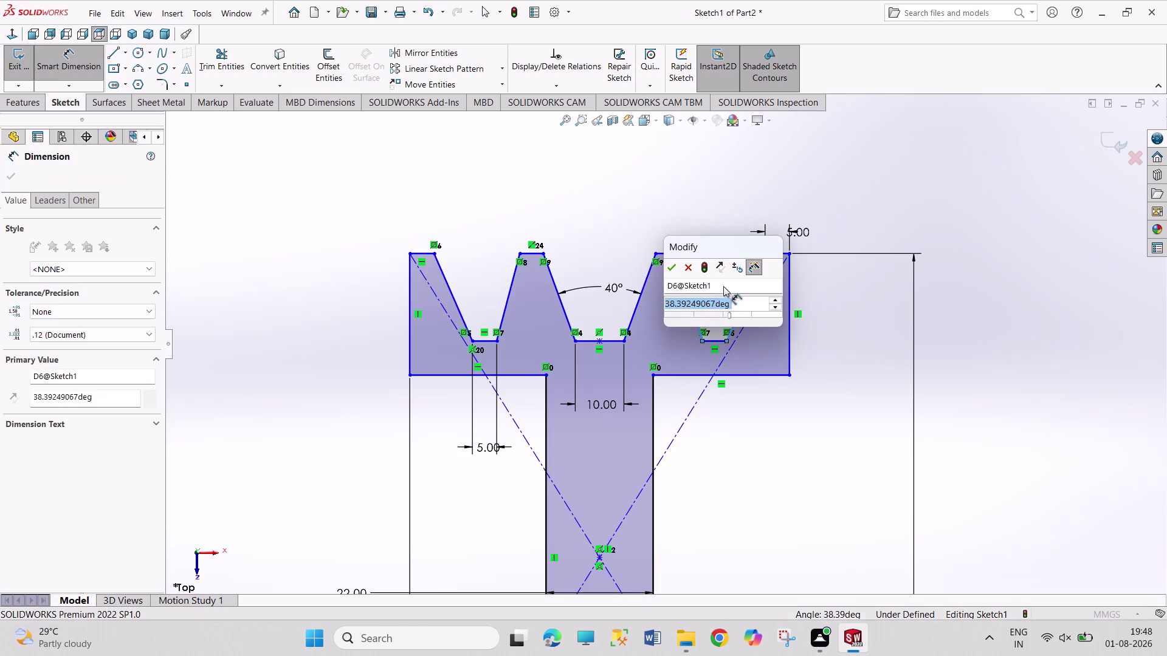
text(40)
key(Return)
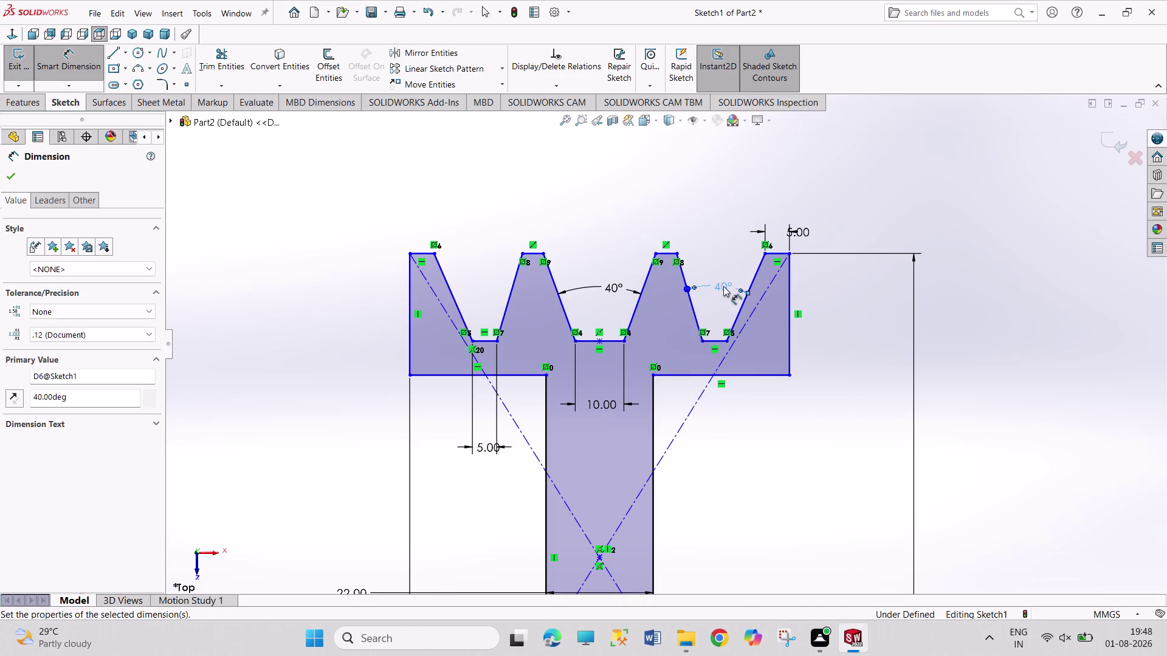
click(454, 300)
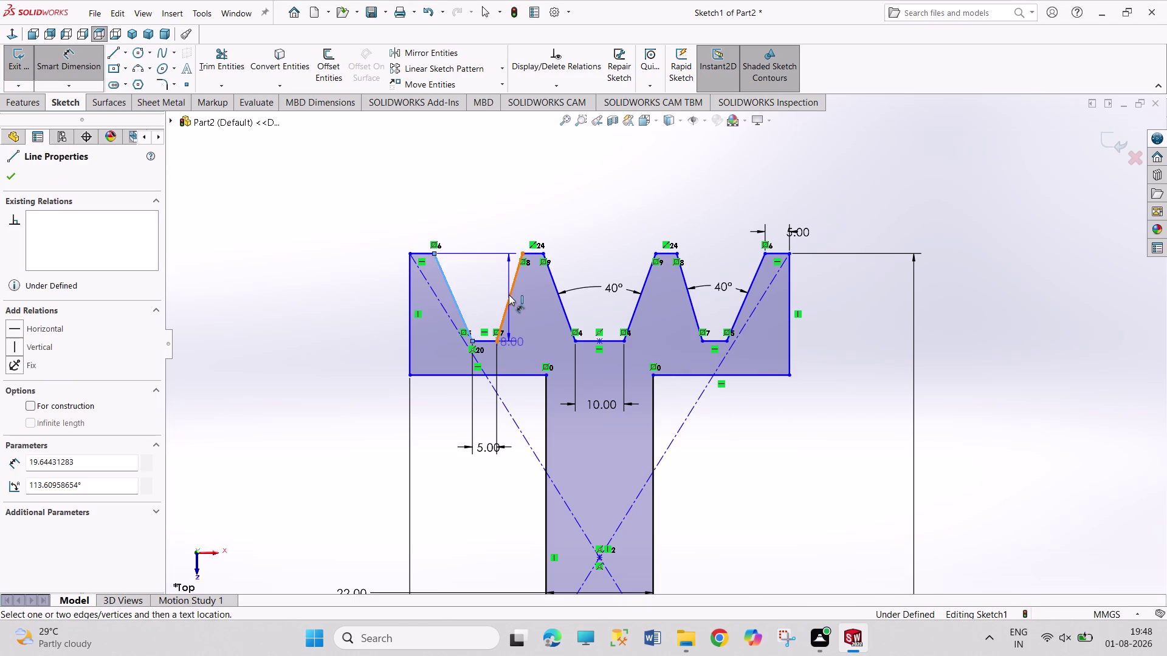
click(508, 294)
click(491, 288)
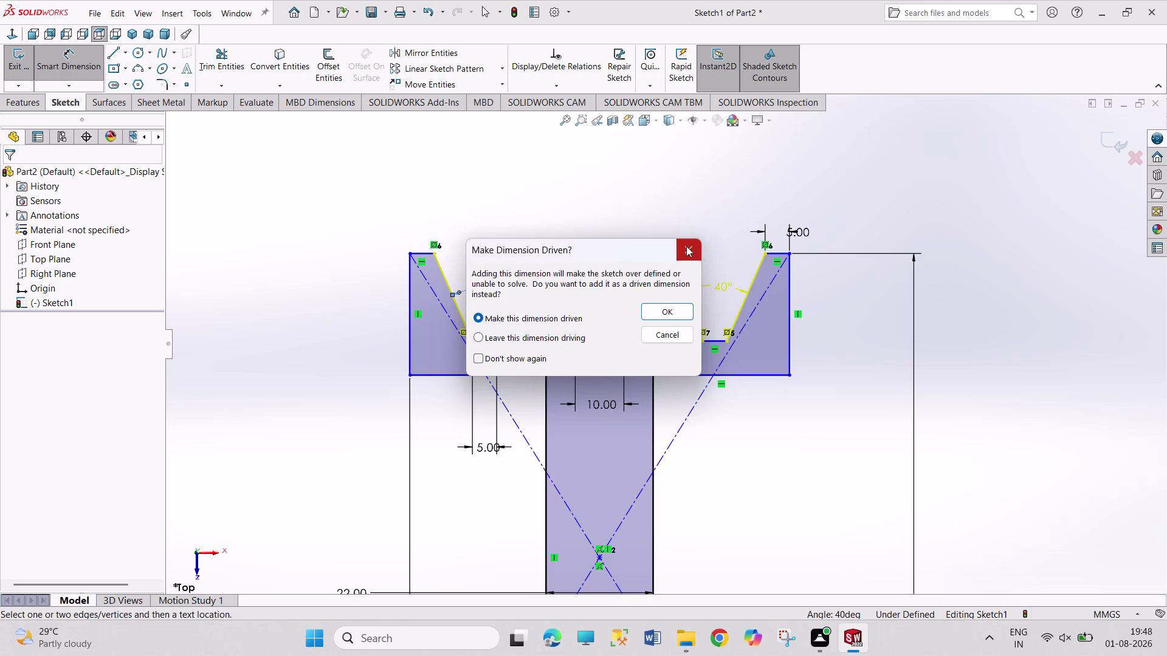
click(686, 246)
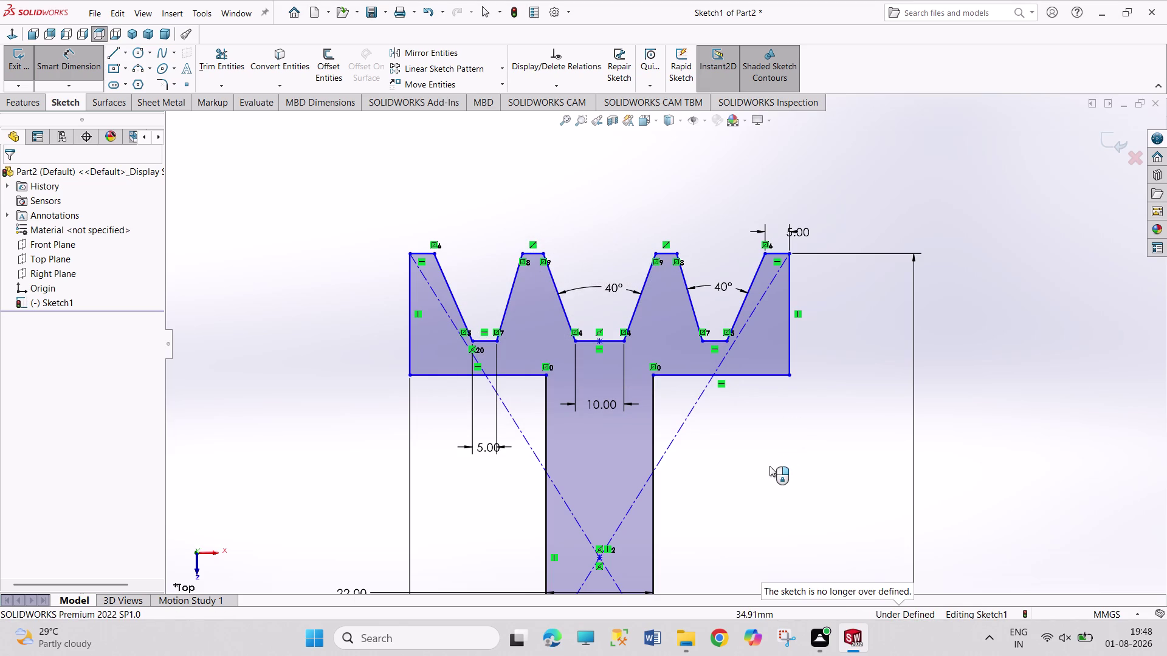
Dimension the groove depth 18 mm from the rim's top-left flat edge.
right_drag(769, 466, 748, 357)
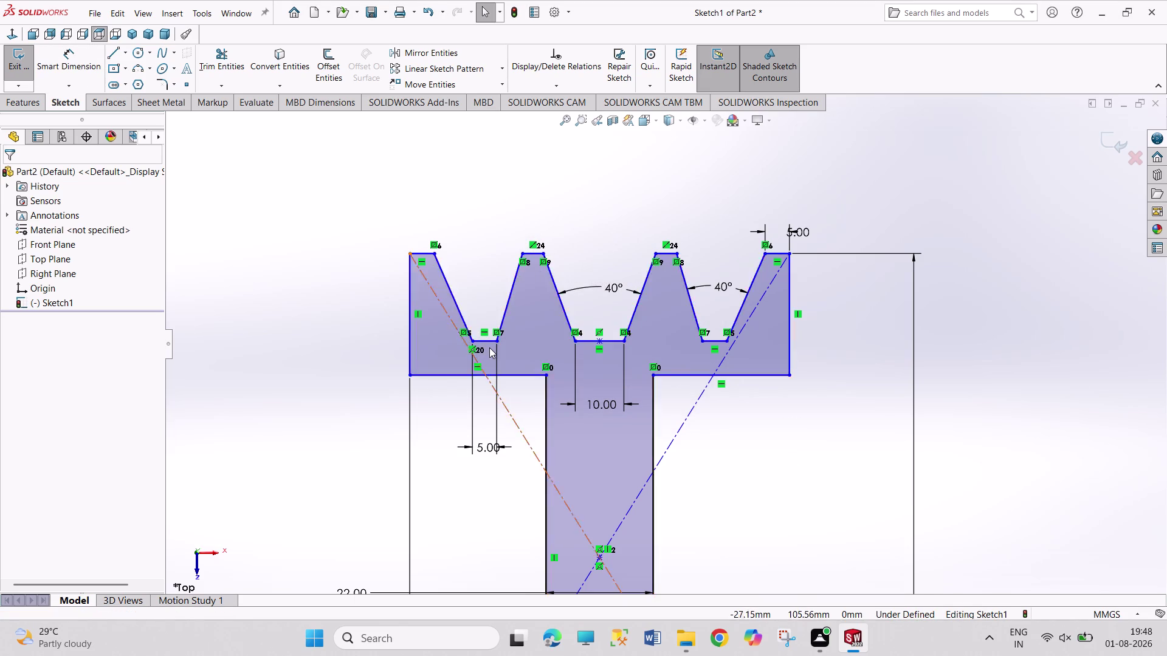
right_drag(728, 494, 719, 400)
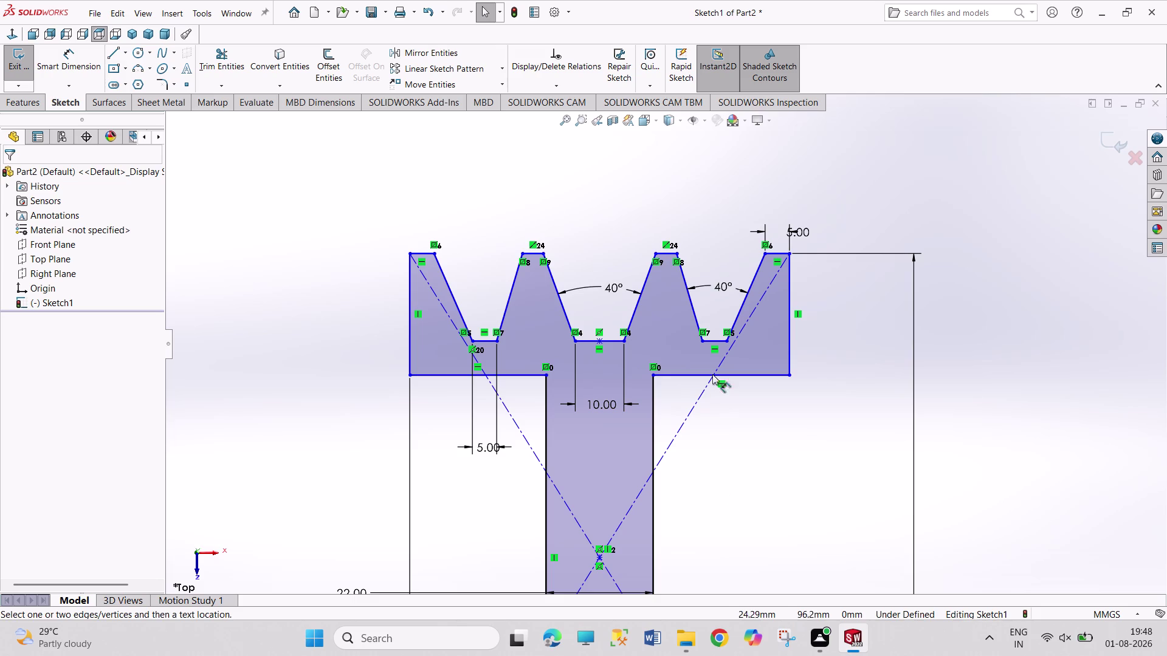
right_drag(719, 400, 697, 347)
click(487, 343)
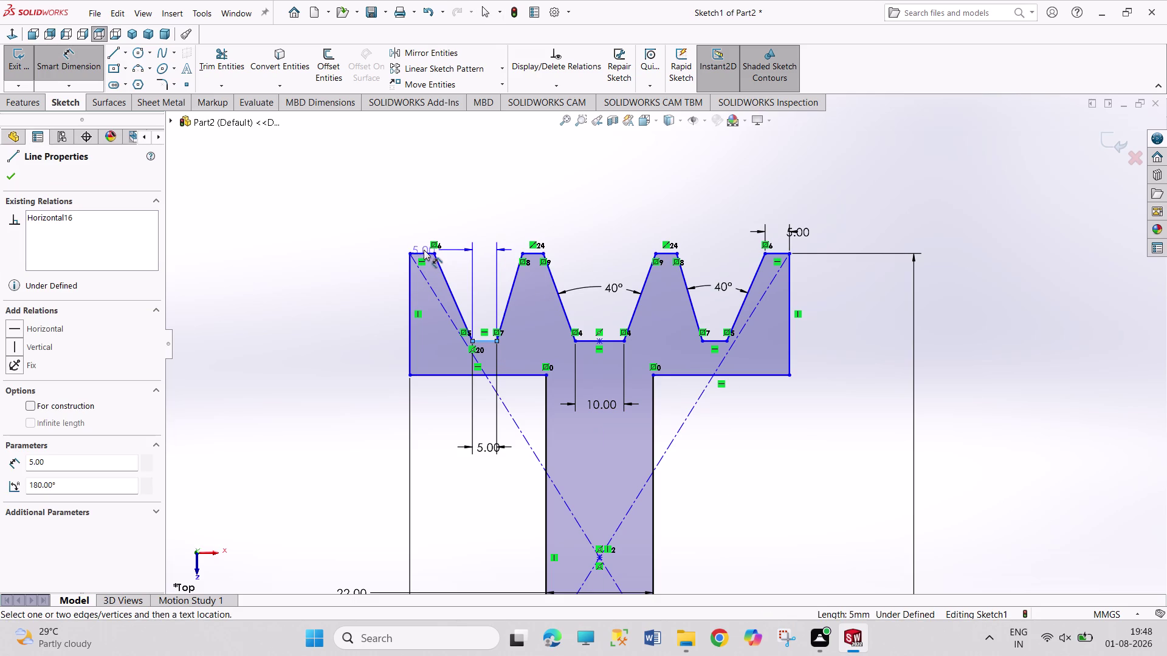
click(424, 253)
click(339, 300)
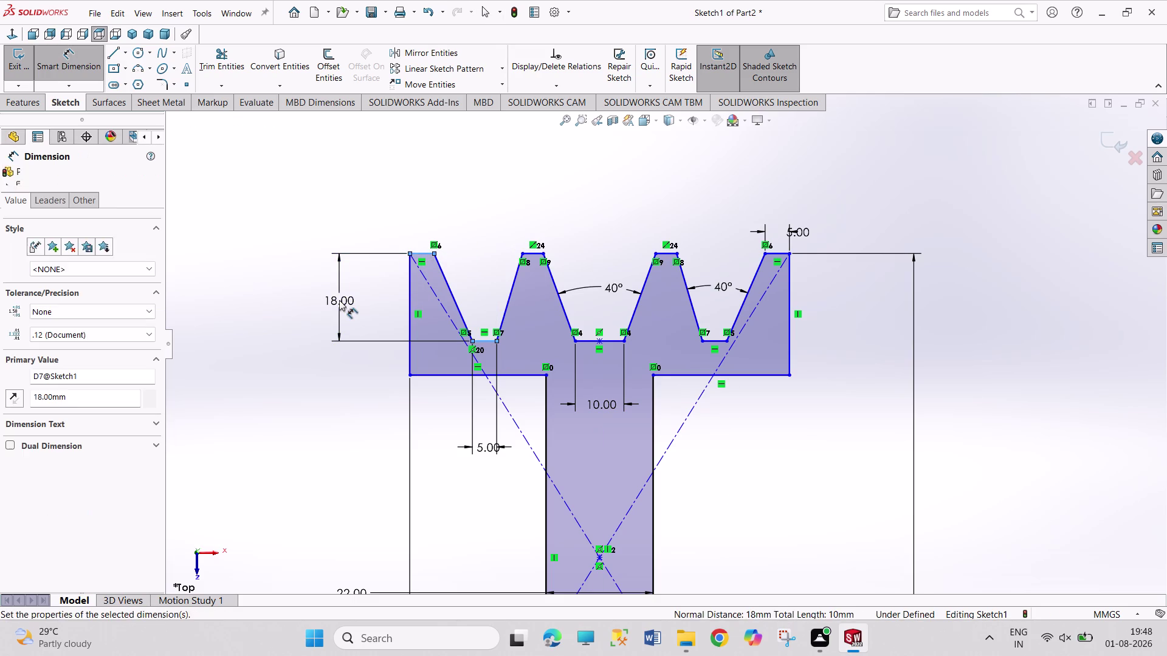
click(282, 281)
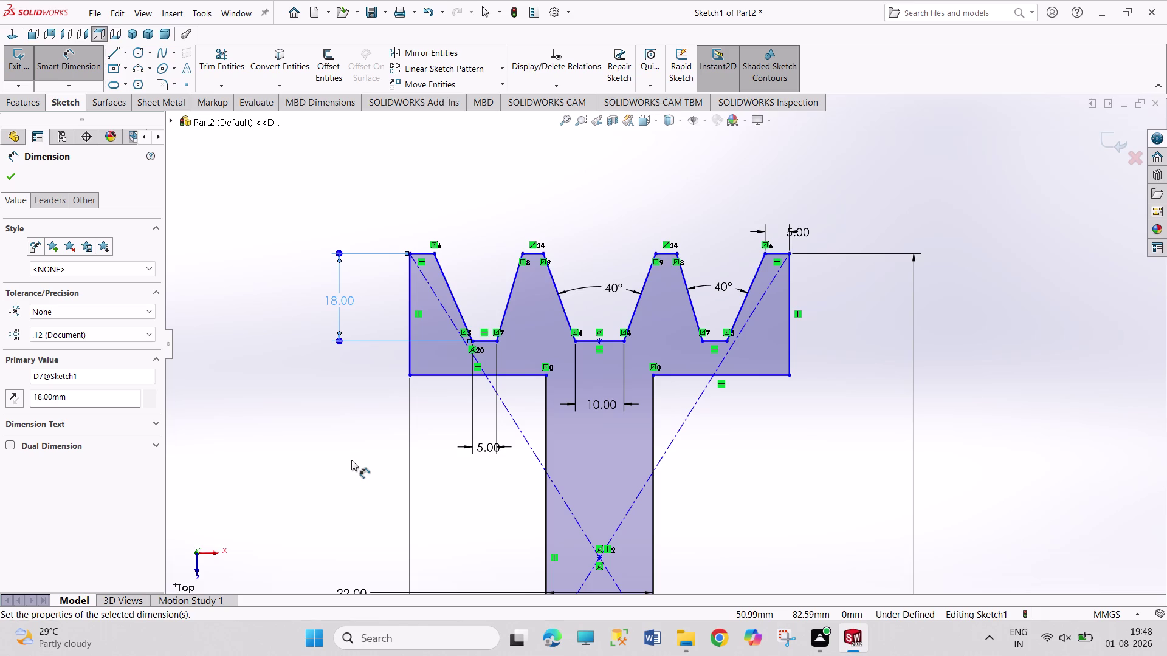
Zoom the view out and return to plain selection.
scroll(up, 3)
scroll(up, 3)
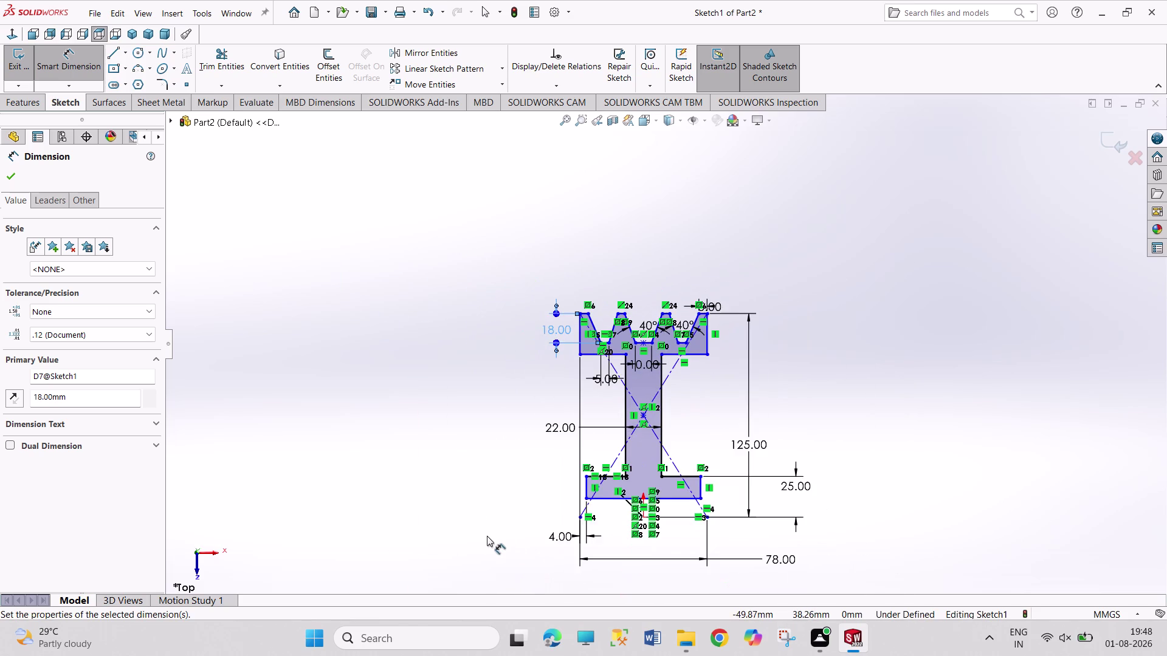
scroll(down, 3)
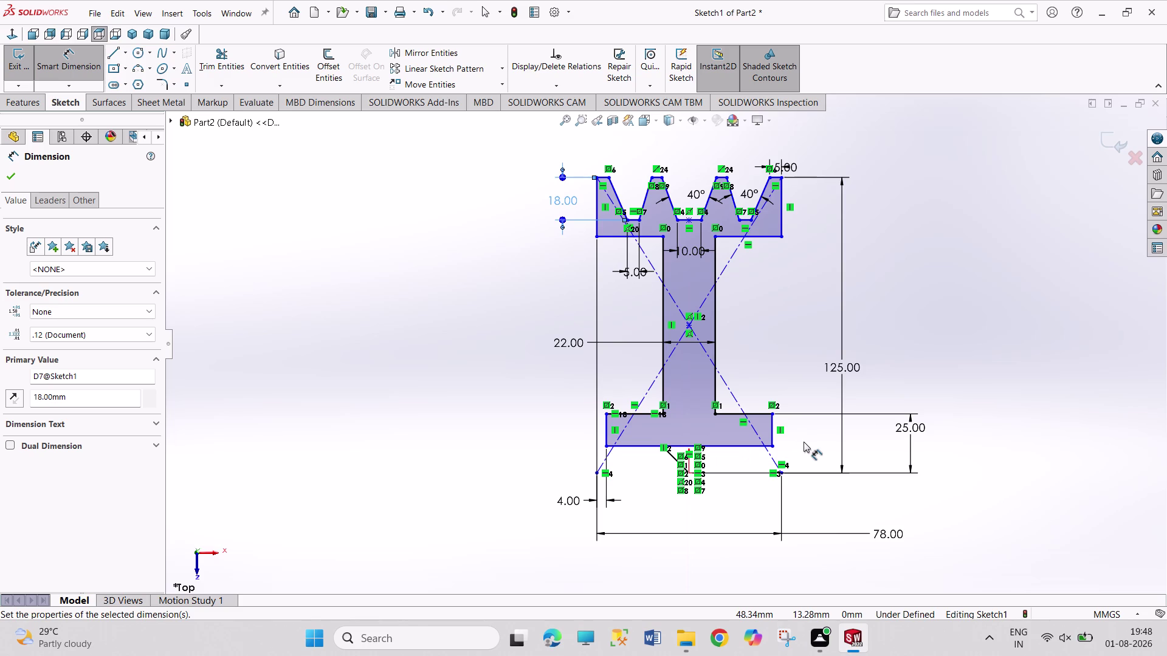
right_click(957, 332)
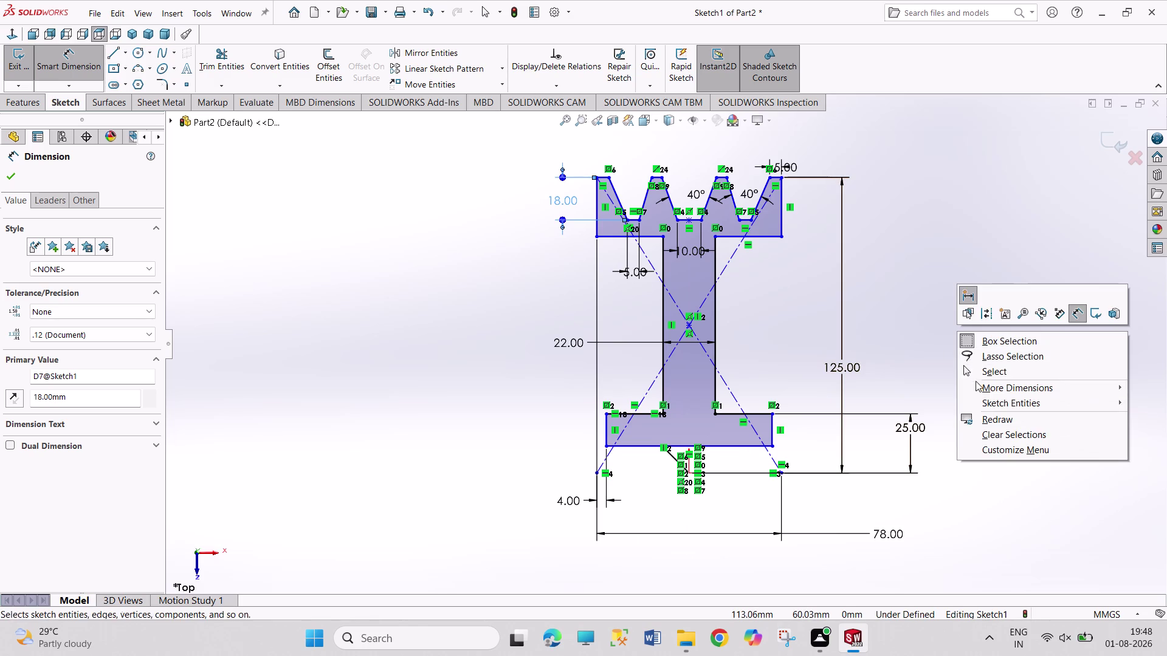
click(970, 370)
Delete the centre crossing point, undo the deletion, and show the Line type flyout.
right_click(688, 325)
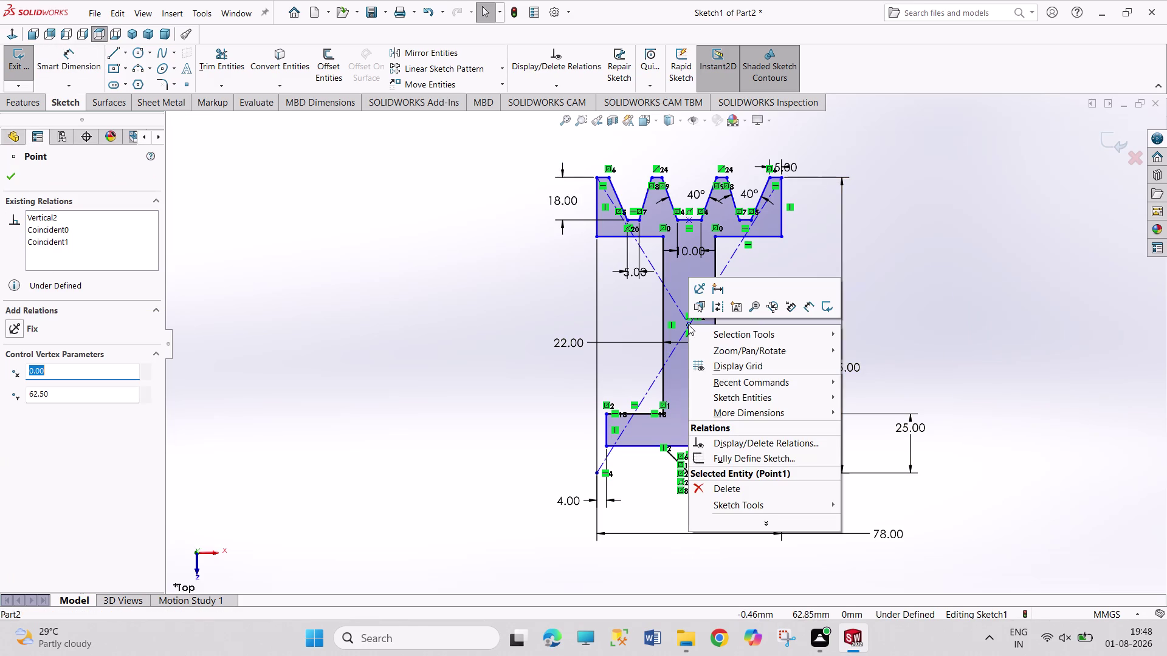
click(721, 489)
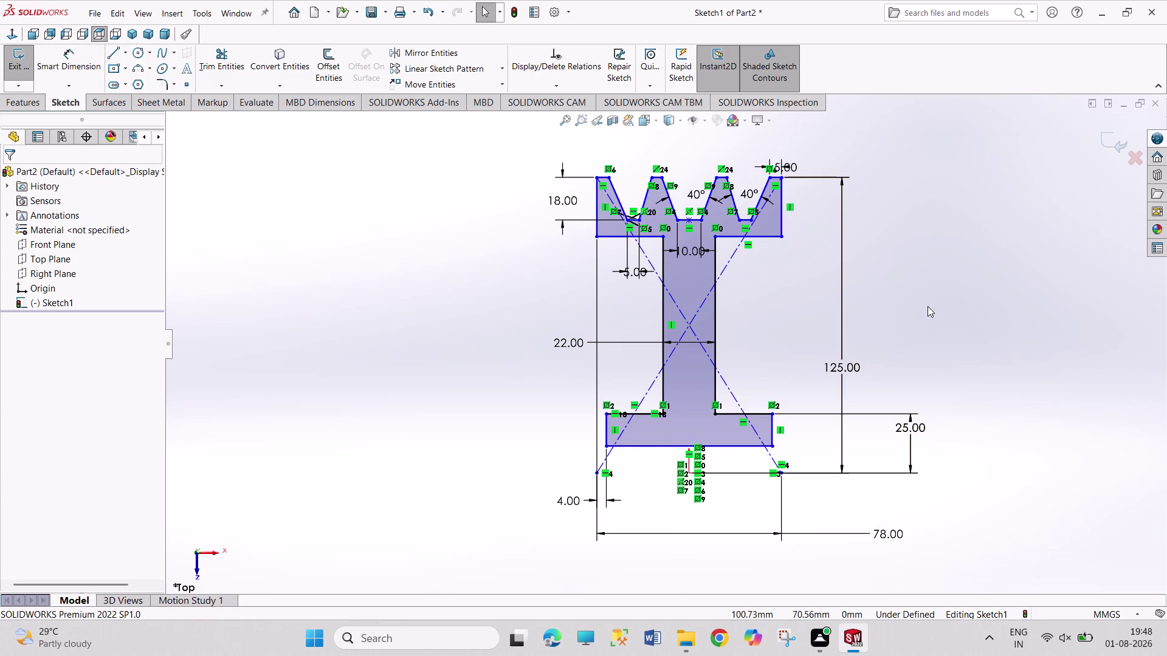
key(ctrl+z)
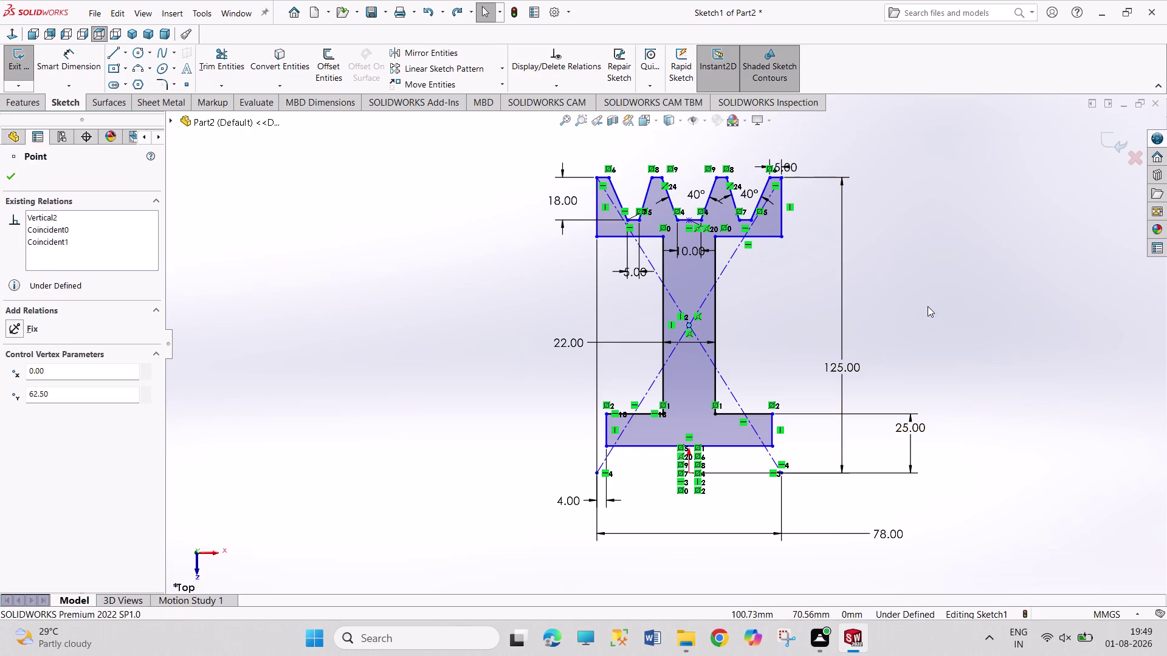
click(928, 306)
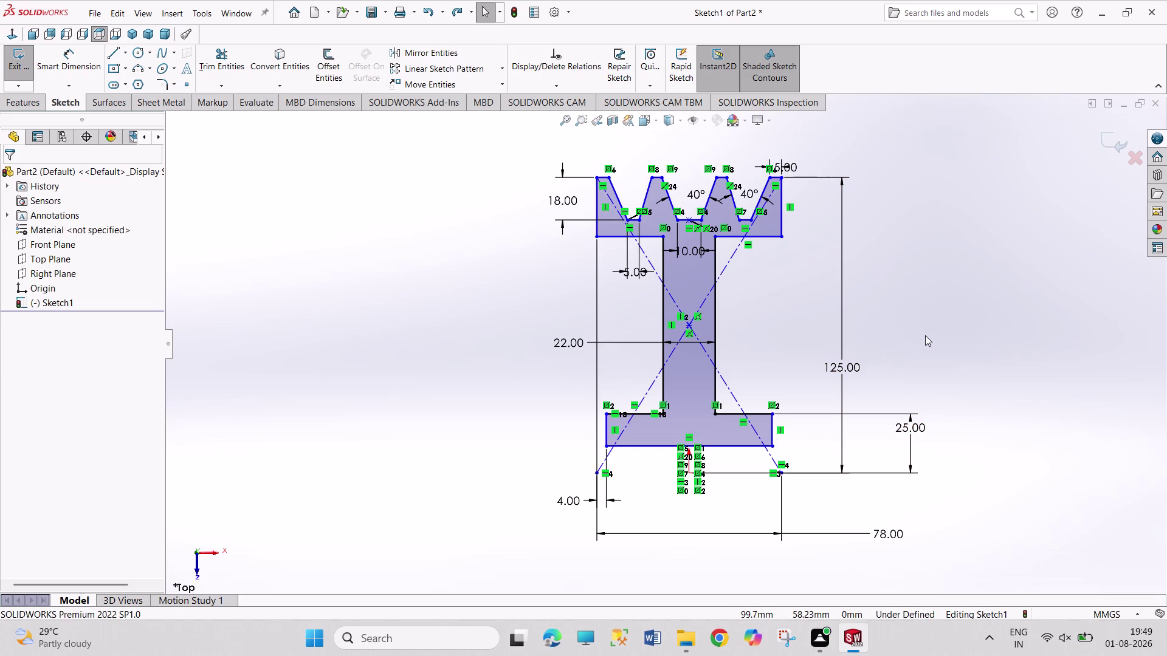
click(124, 52)
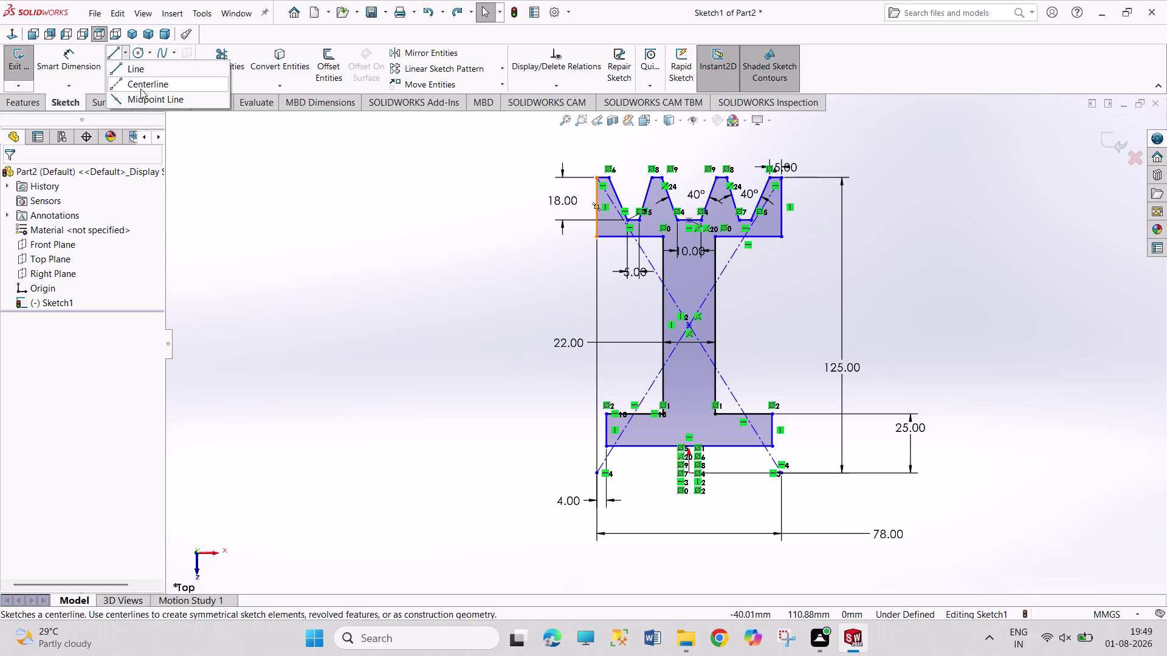
Draw a horizontal centerline along the profile base, extending past both sides.
click(140, 89)
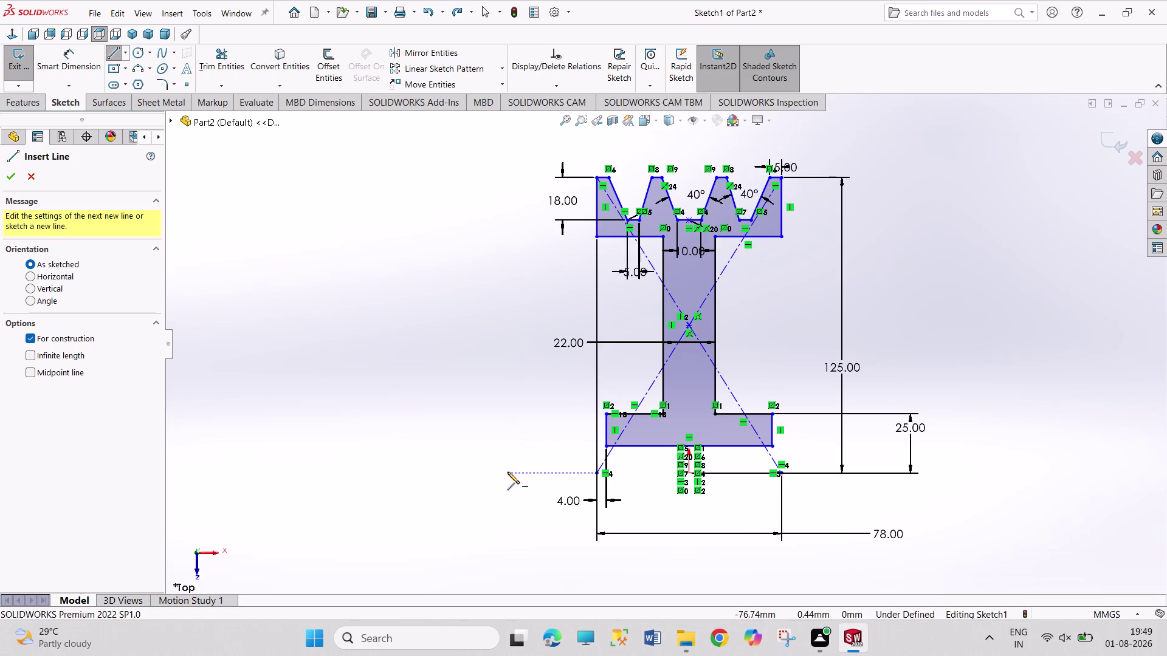
click(508, 473)
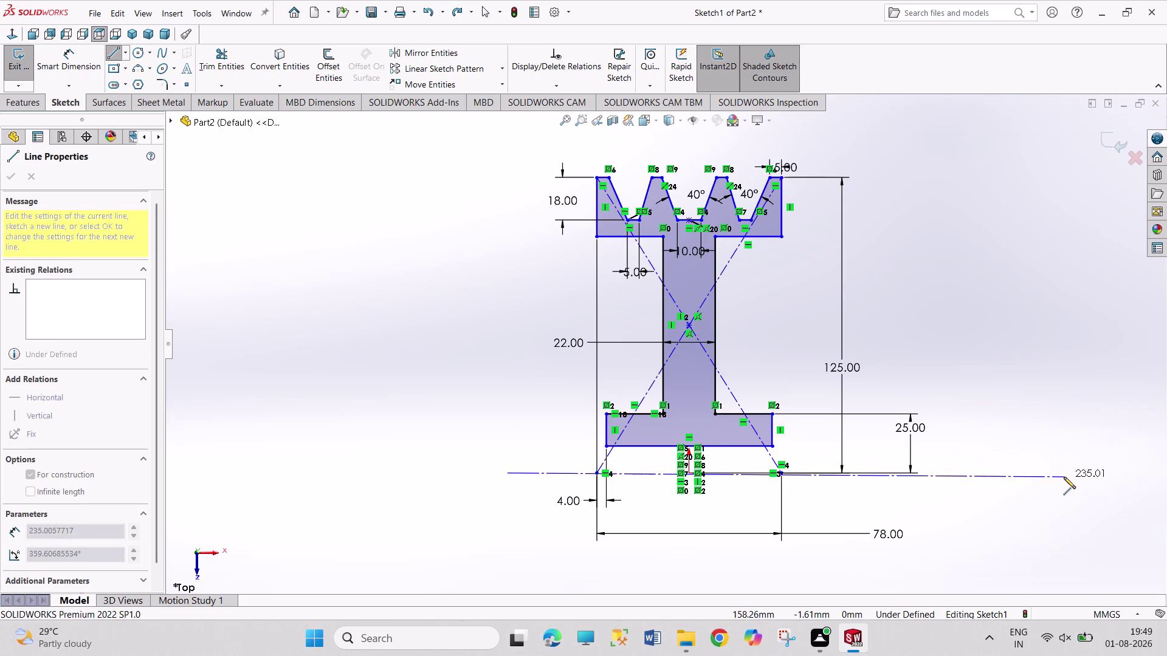
click(1026, 473)
right_click(1037, 381)
click(1045, 393)
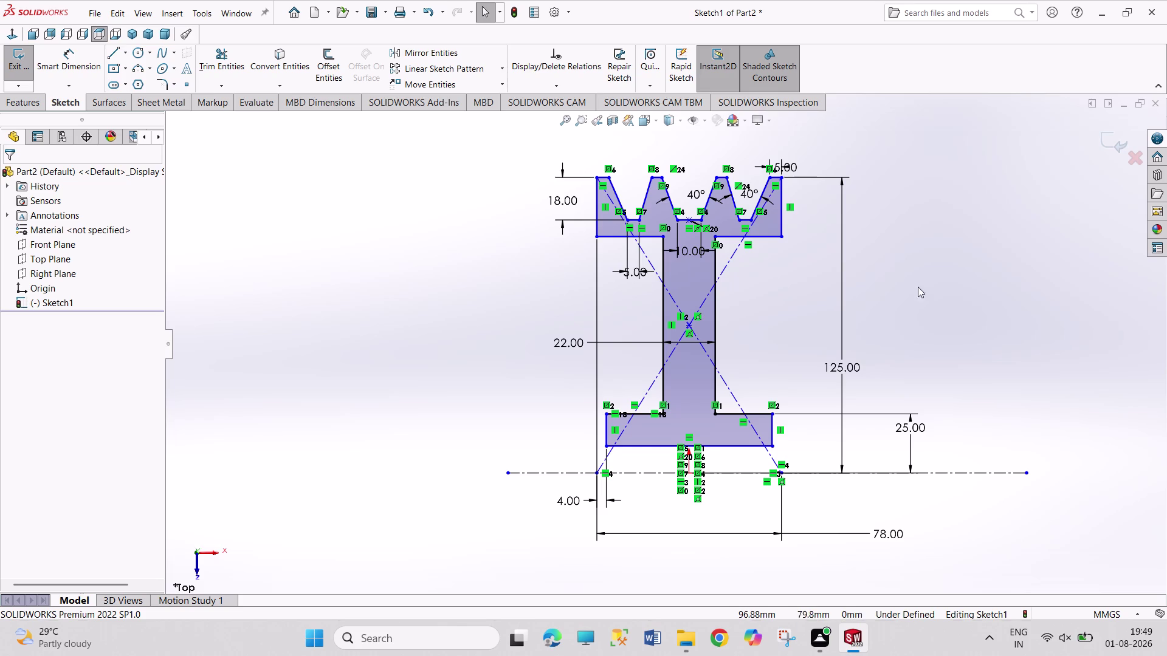
right_drag(917, 292, 898, 188)
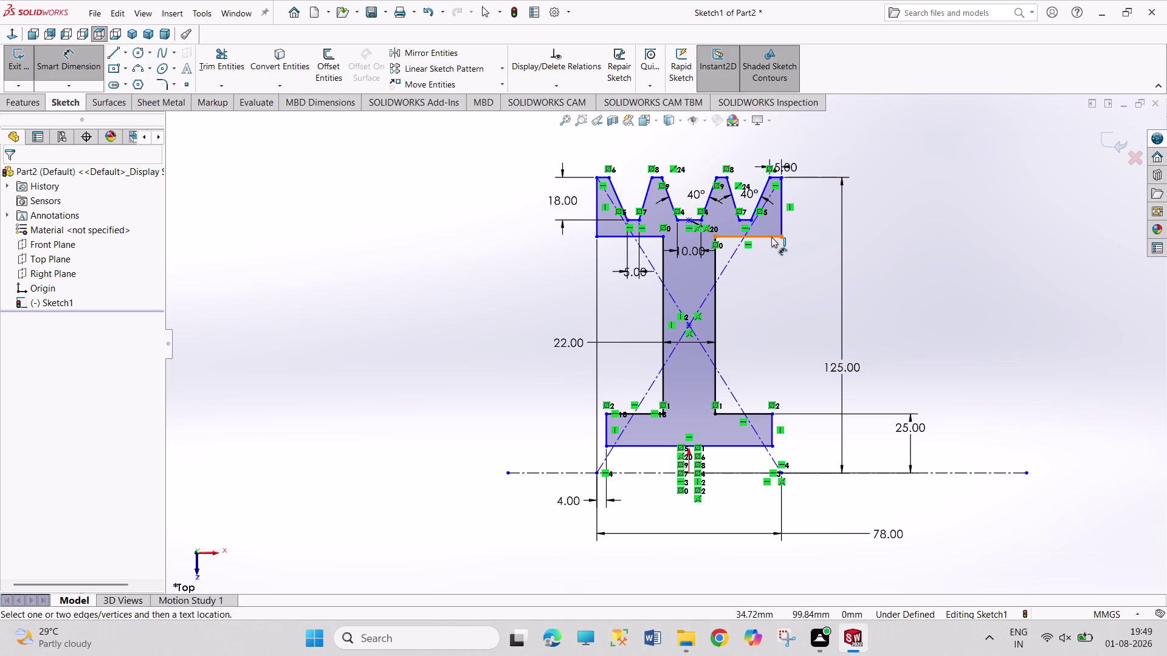
Add the 25 mm rim height dimension beside the rim.
click(771, 237)
click(775, 178)
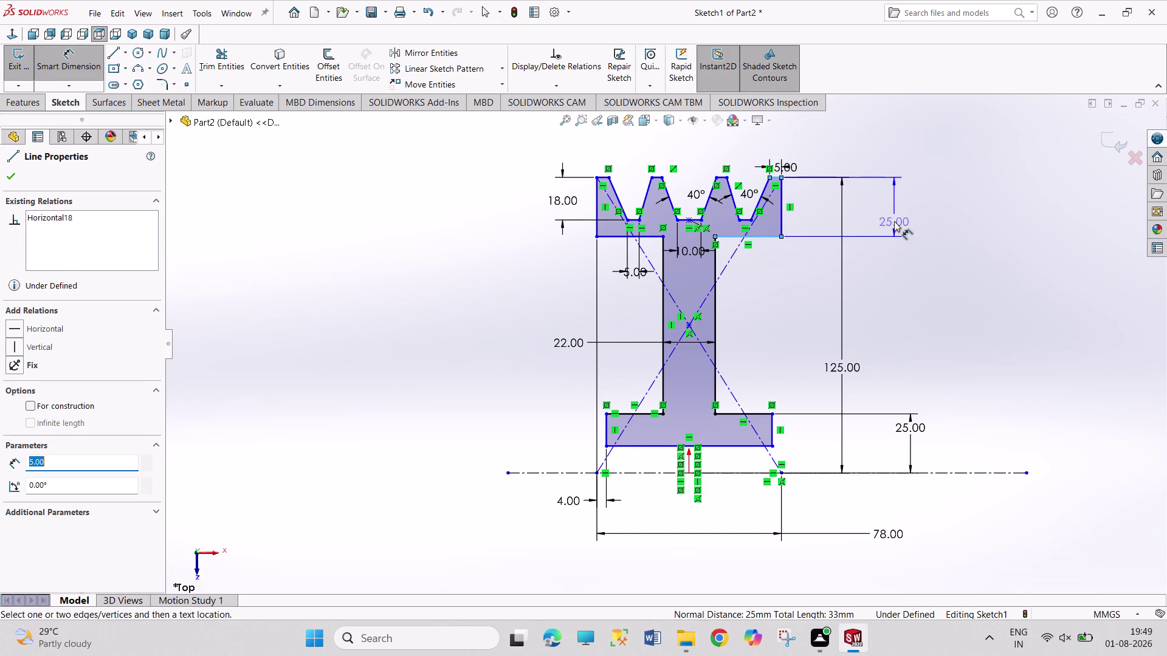
click(894, 213)
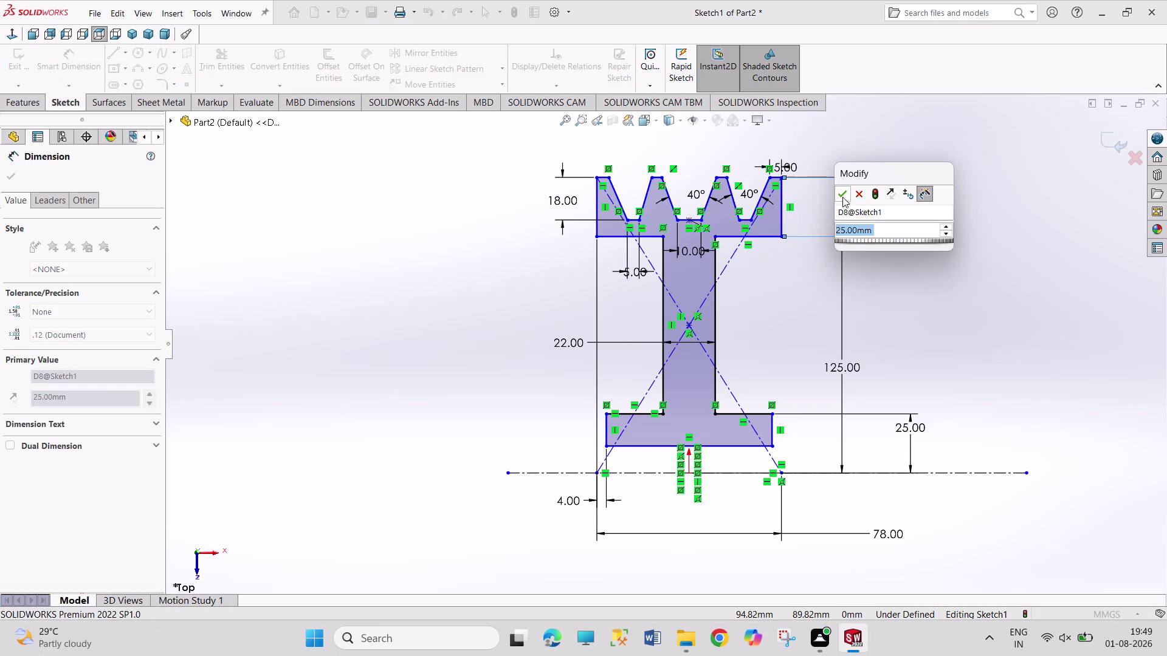
click(842, 193)
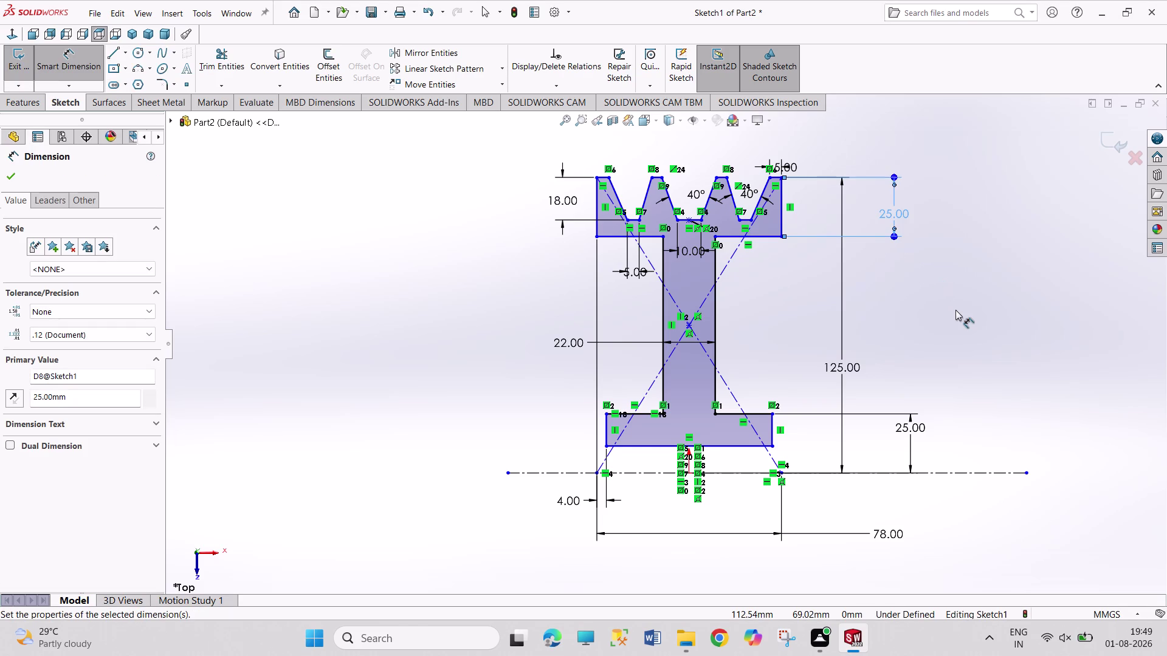
right_drag(994, 357, 991, 241)
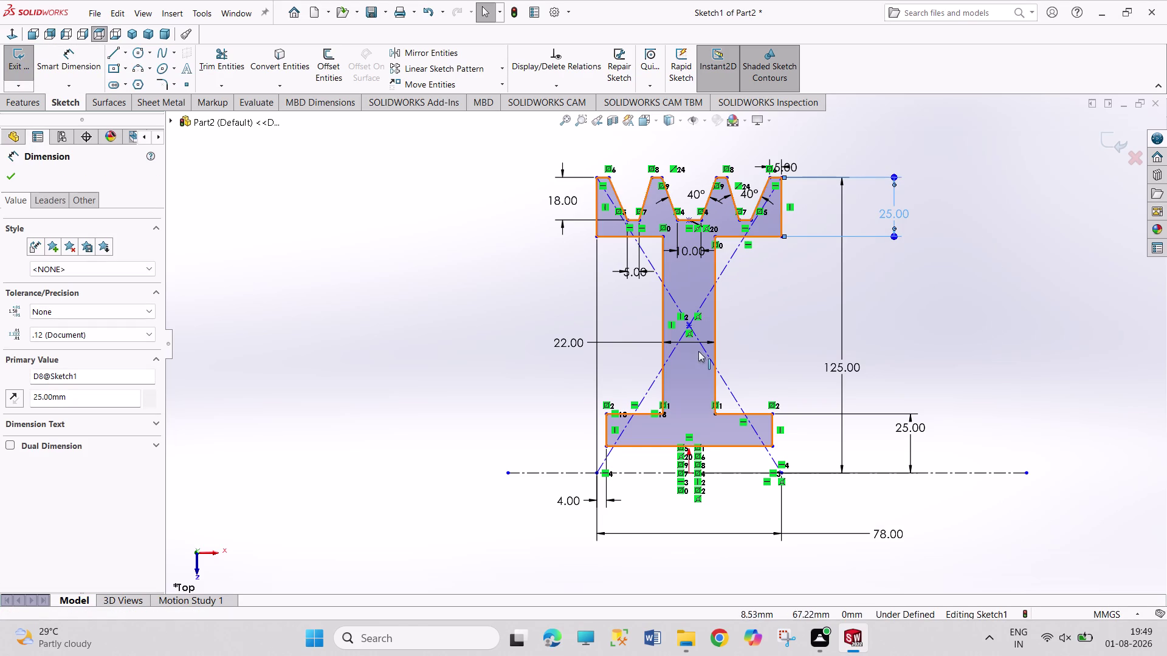
Dimension the lower flange width as 70 mm.
click(739, 448)
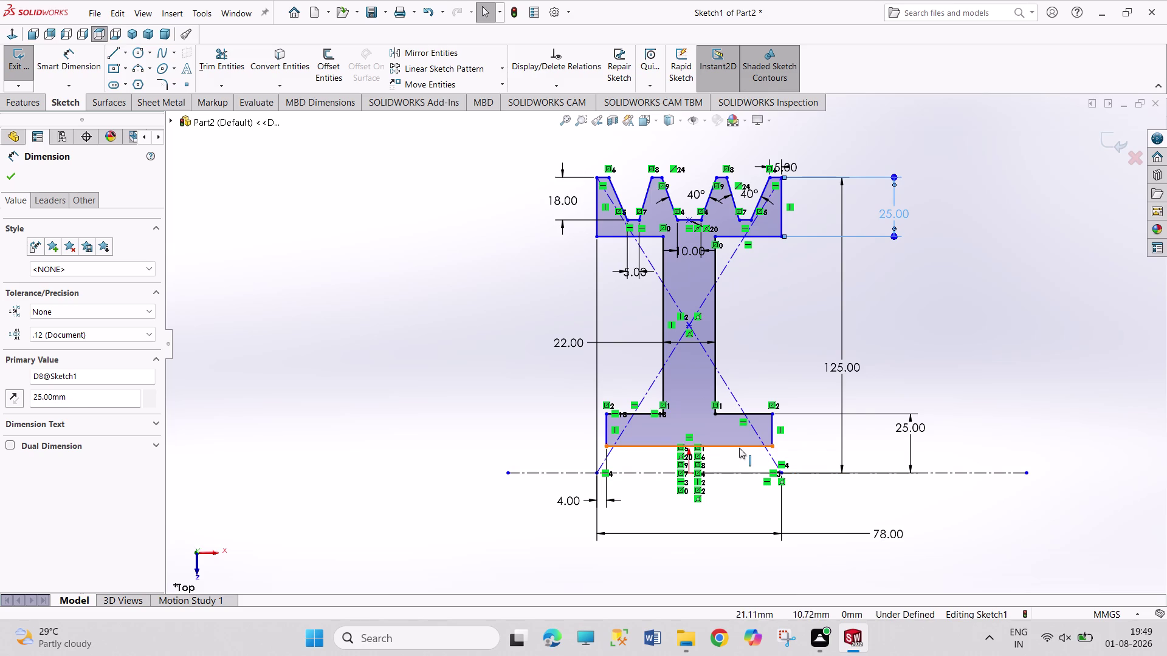
right_drag(1018, 424, 988, 248)
right_click(1067, 333)
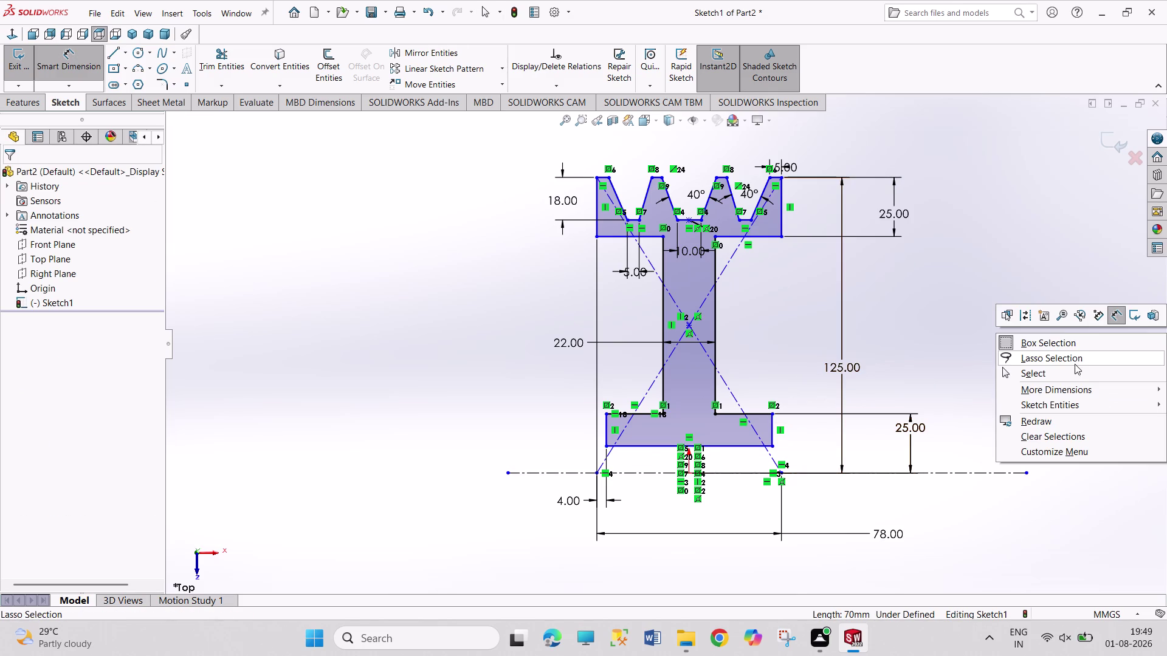
click(722, 447)
click(719, 496)
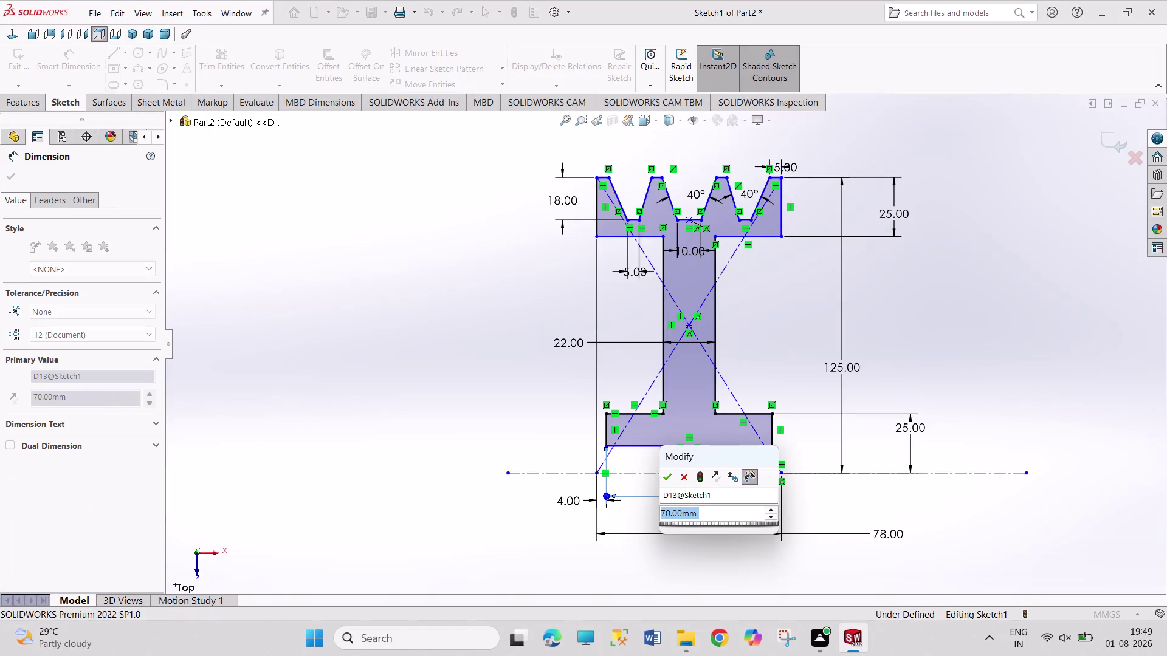
click(666, 474)
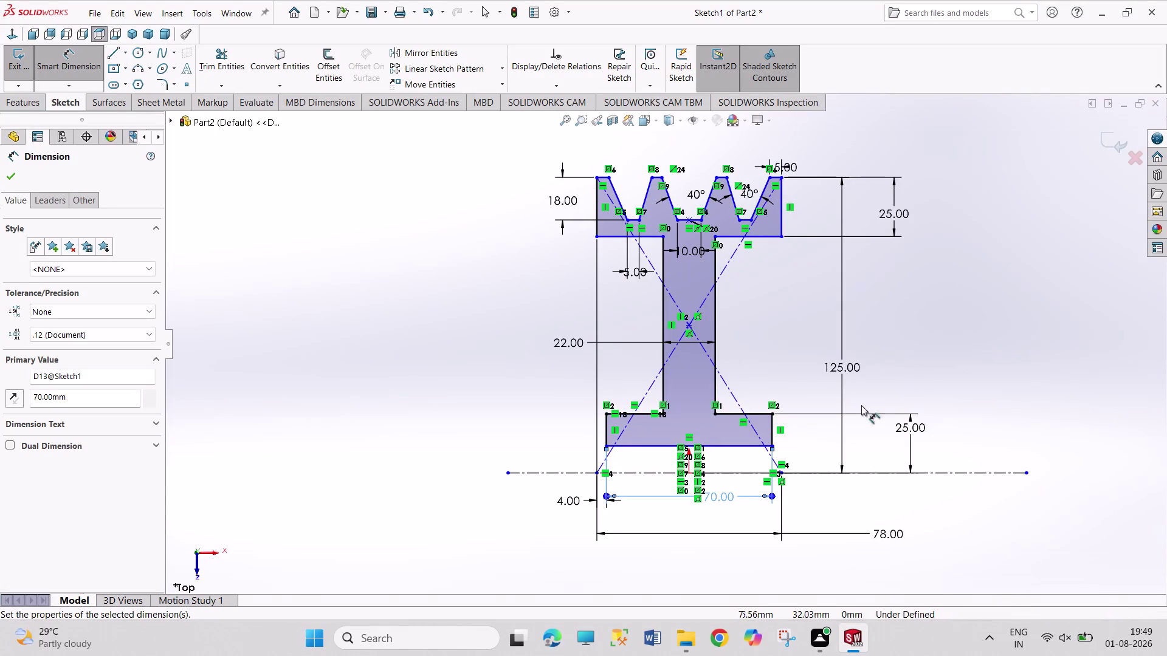
Dimension the flange's bottom edge 12.5 mm above the horizontal axis centerline.
click(772, 433)
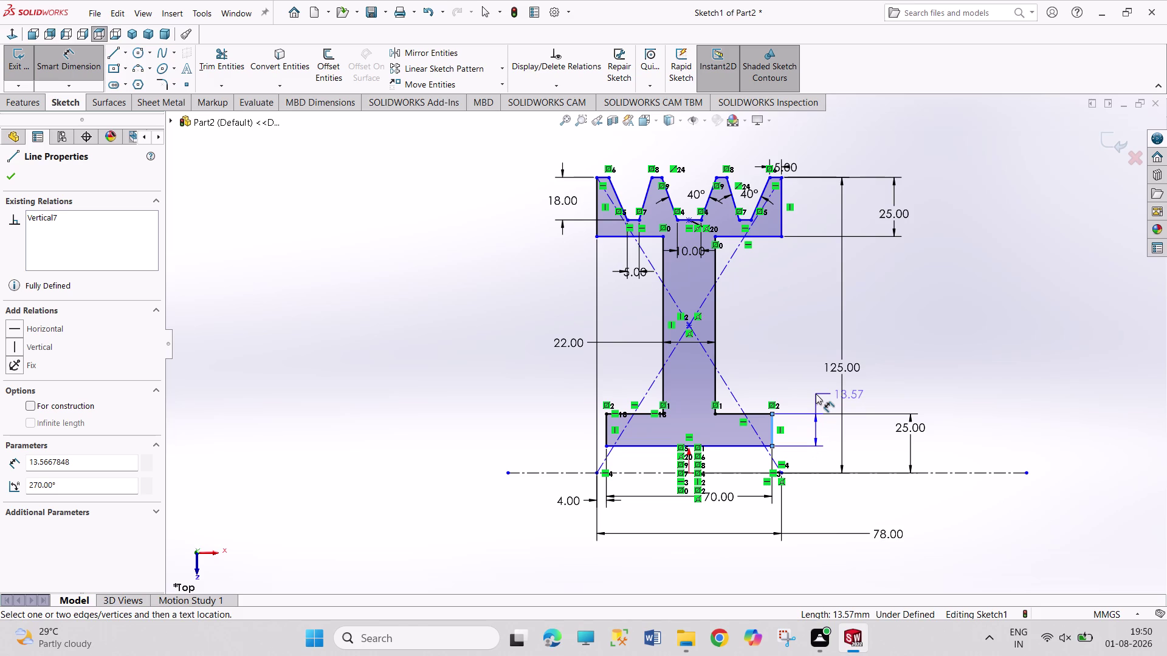
key(Escape)
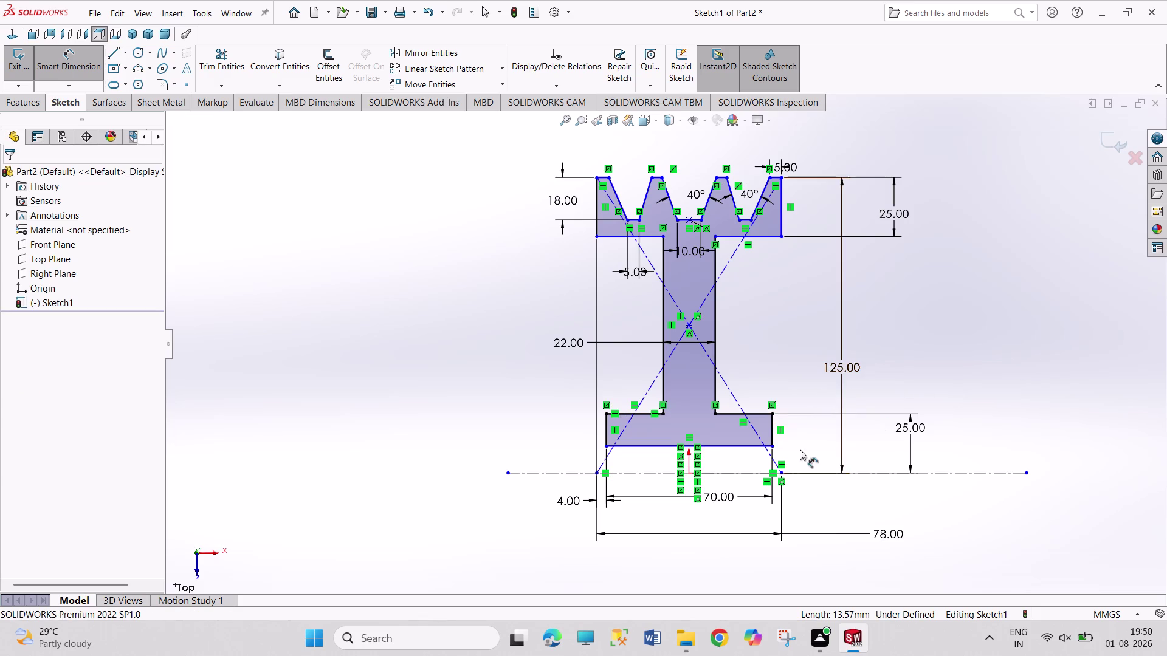
click(745, 474)
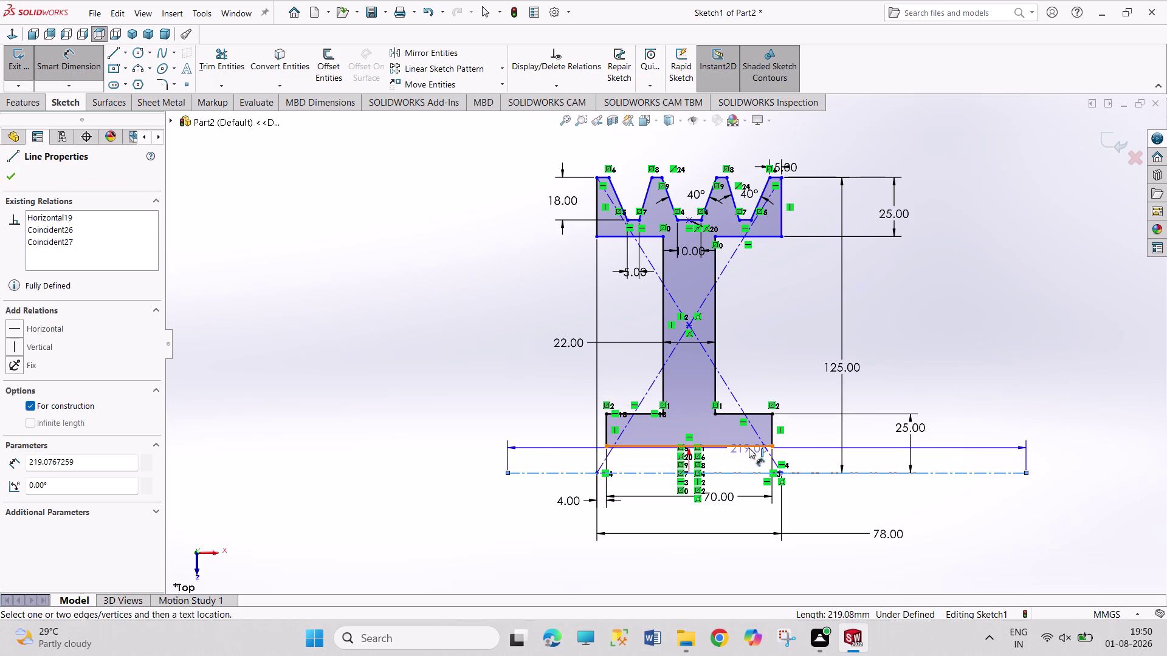
click(749, 448)
click(823, 456)
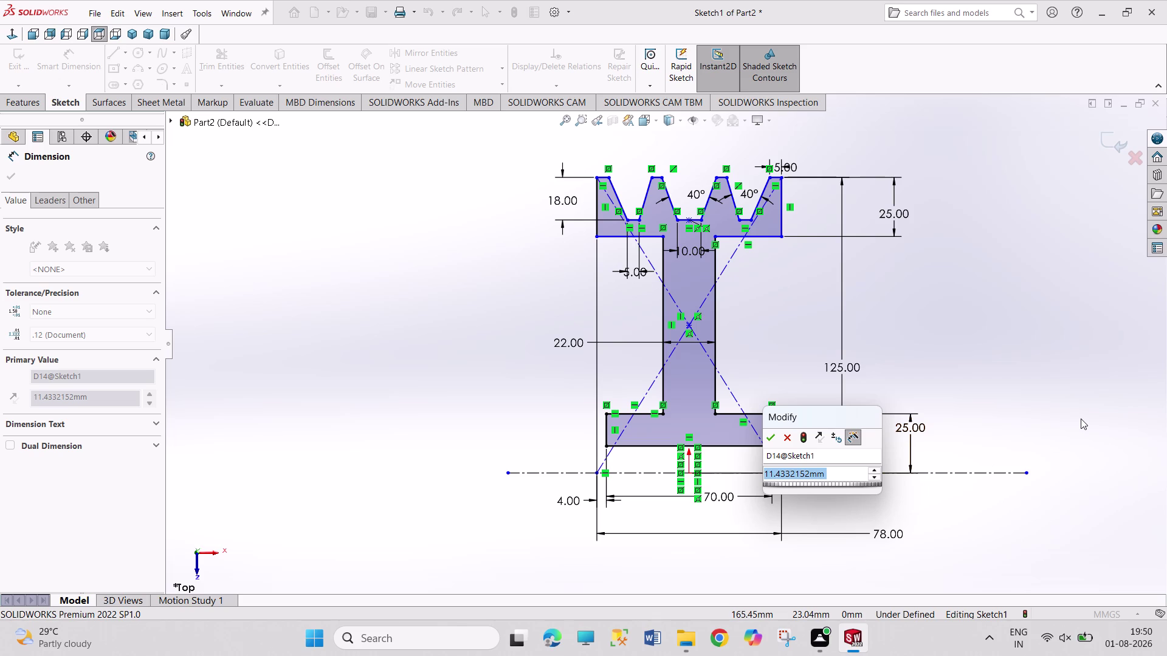
text(12)
text(.)
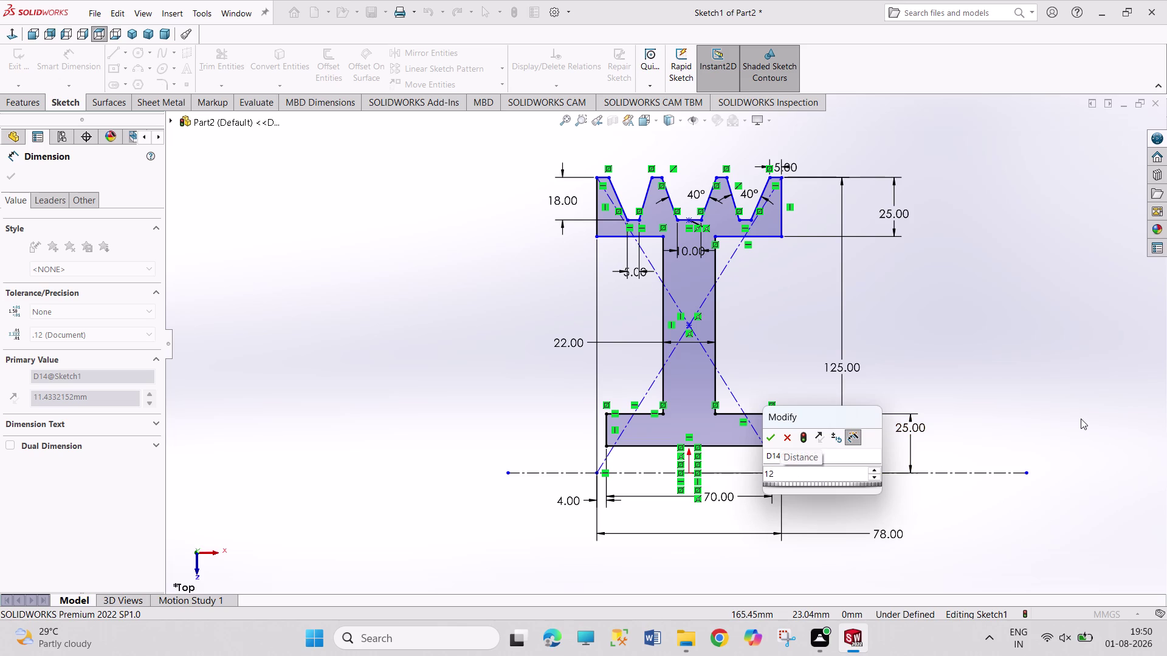
text(5)
key(Return)
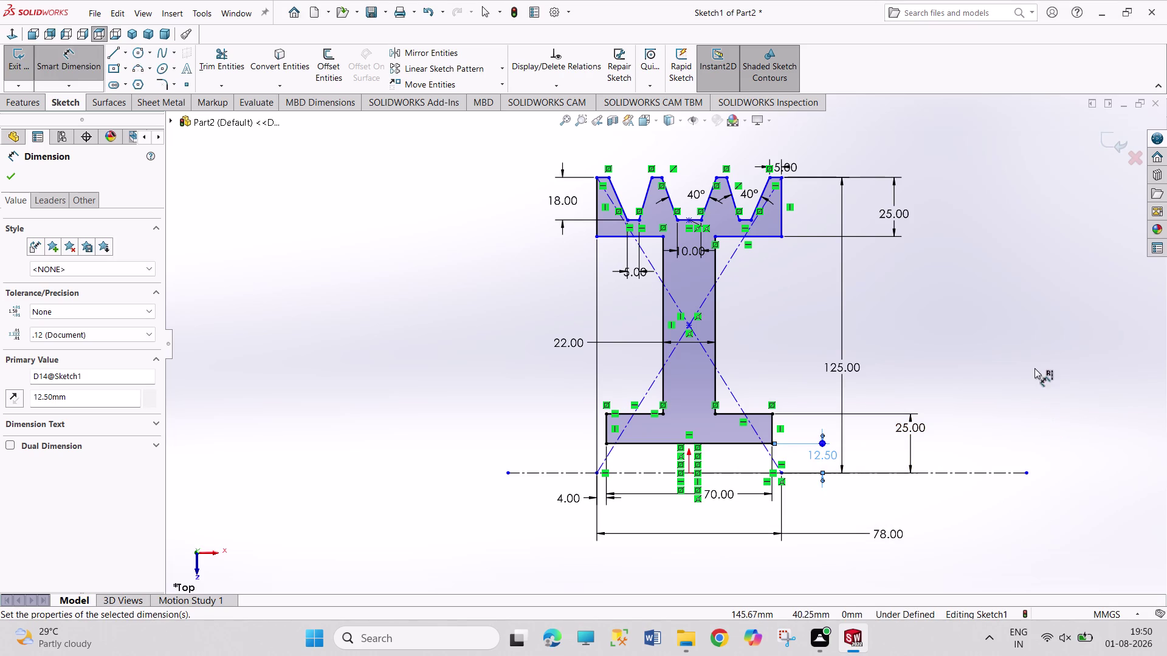
right_click(1035, 365)
click(1035, 406)
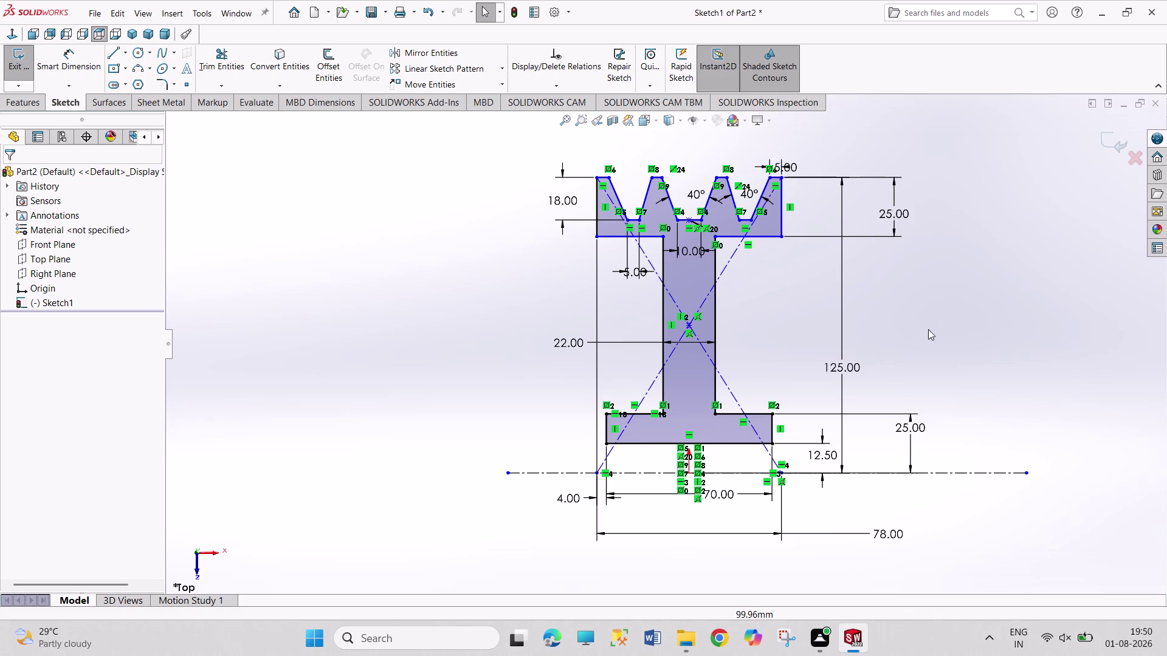
Add a 78 mm overall width dimension above the rim's outer edges.
right_drag(935, 328, 940, 146)
click(594, 209)
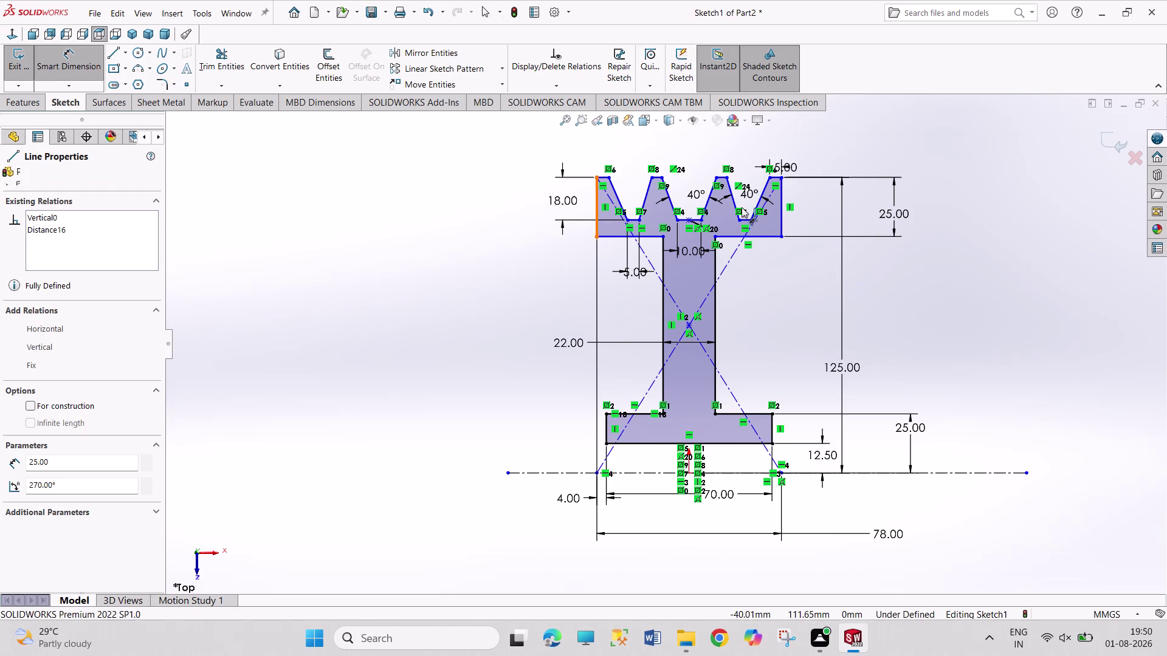
click(782, 206)
click(826, 134)
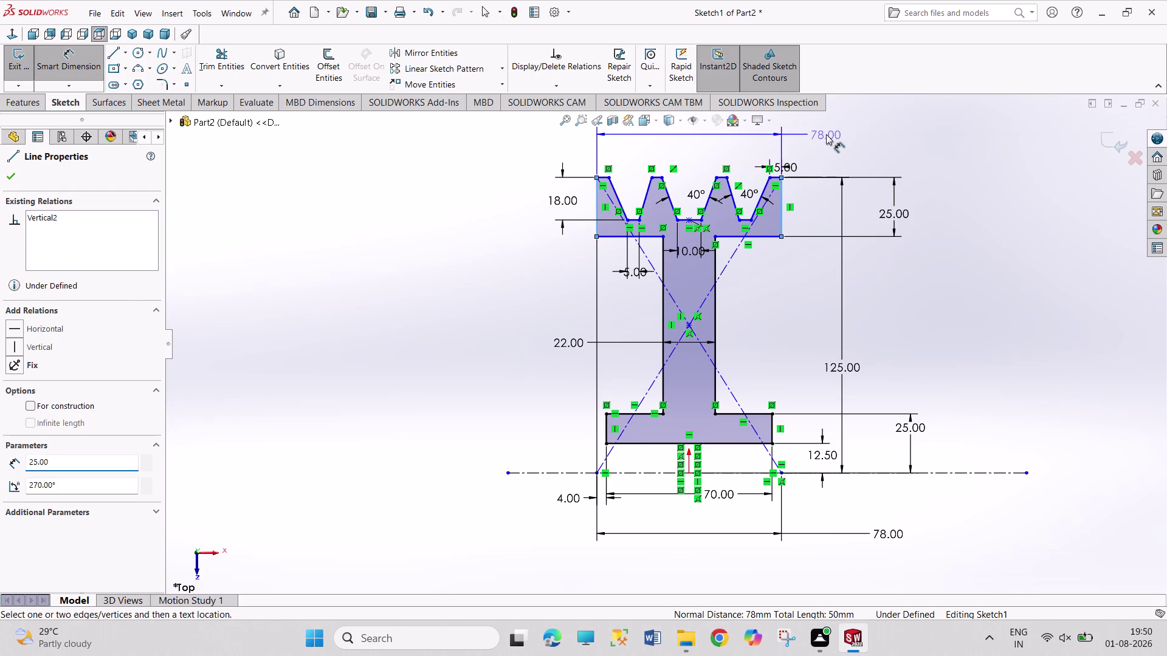
click(773, 113)
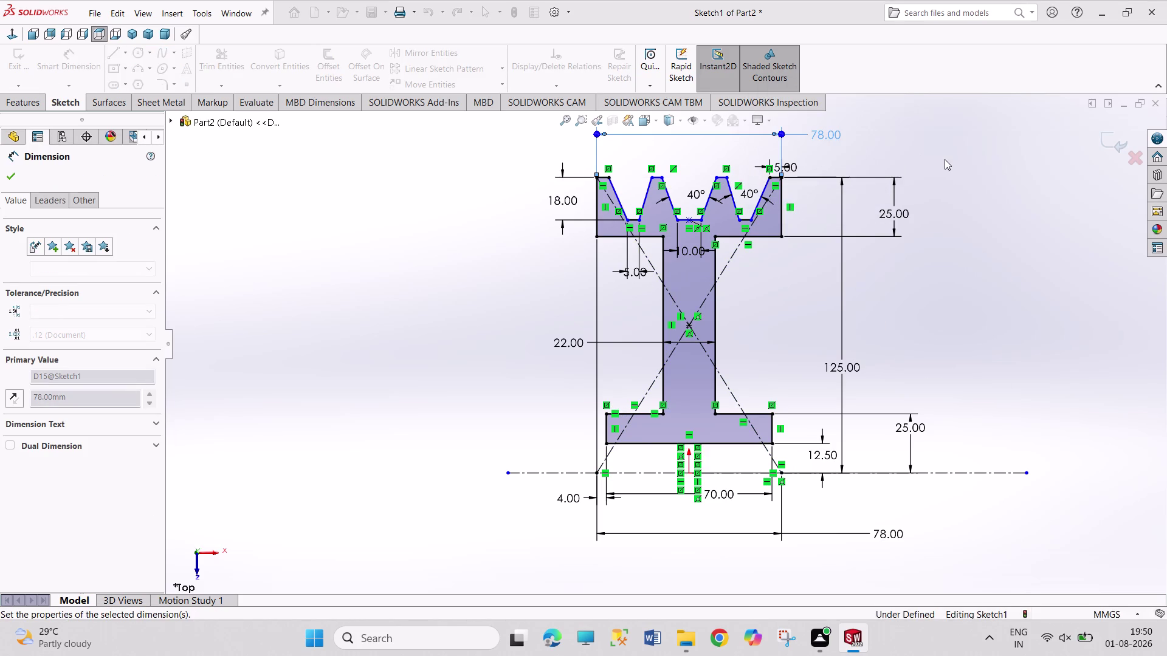
Set the middle tooth's flat top to 5 mm, discarding an over-defining groove-bottom dimension.
scroll(down, 3)
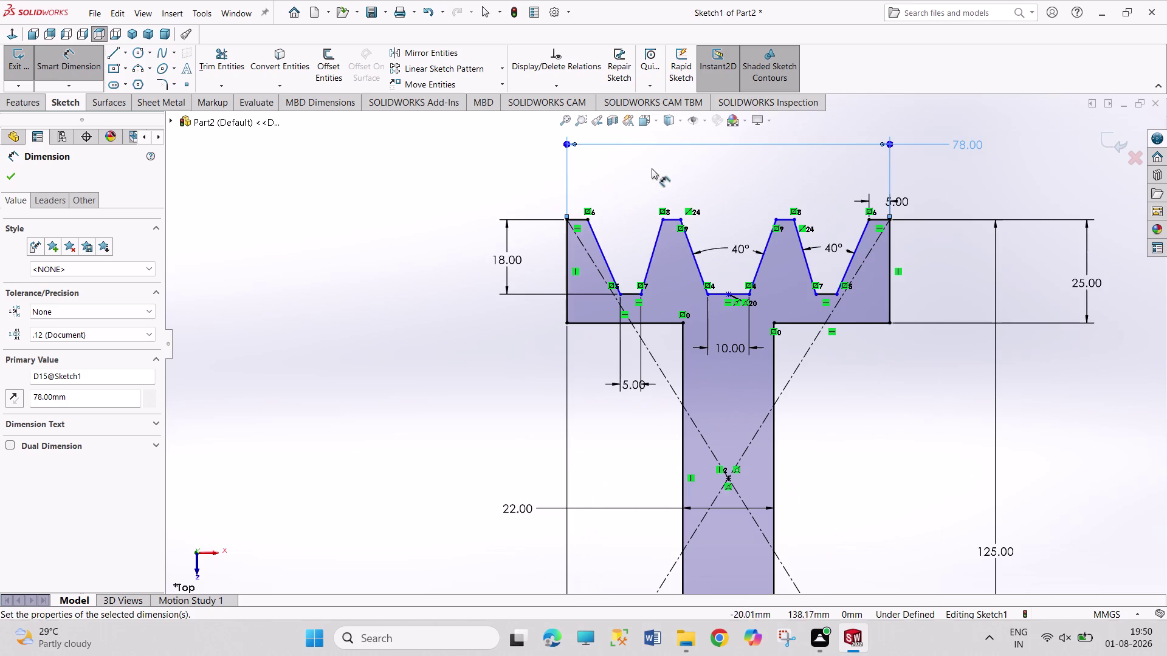
click(671, 220)
click(710, 181)
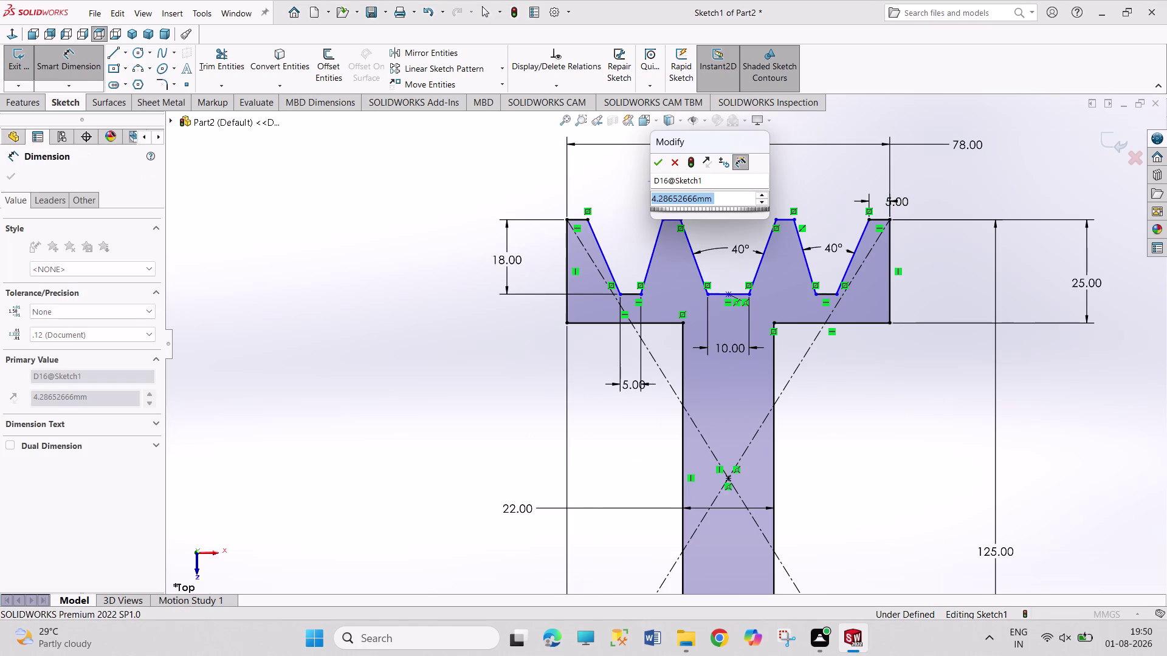
key(5)
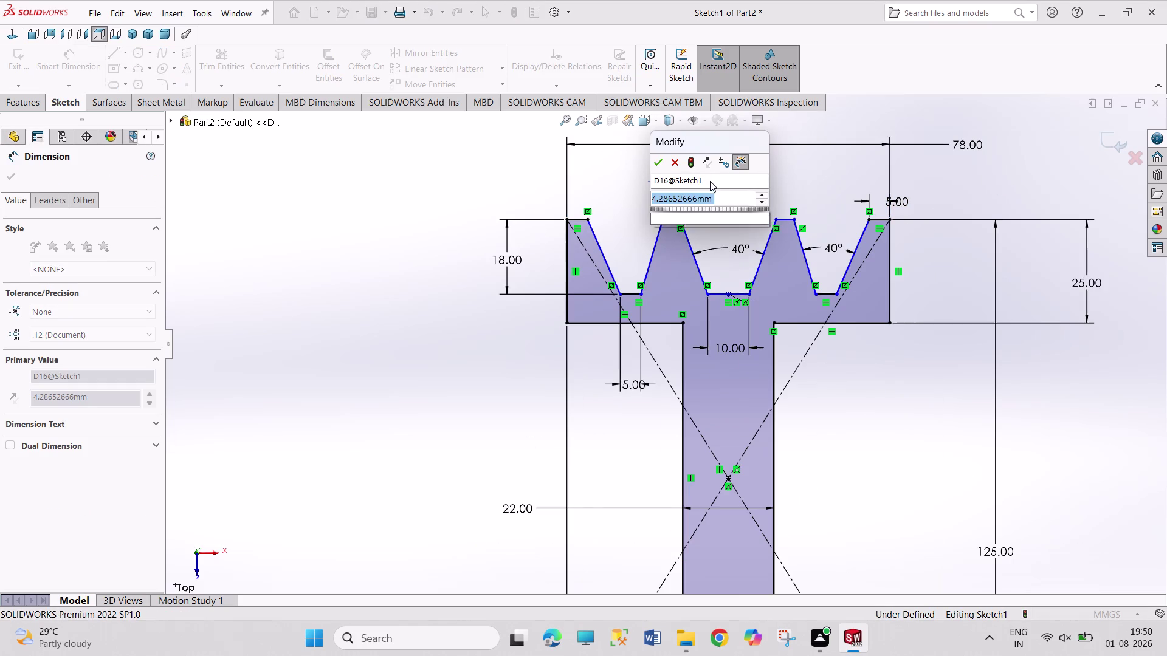
key(Return)
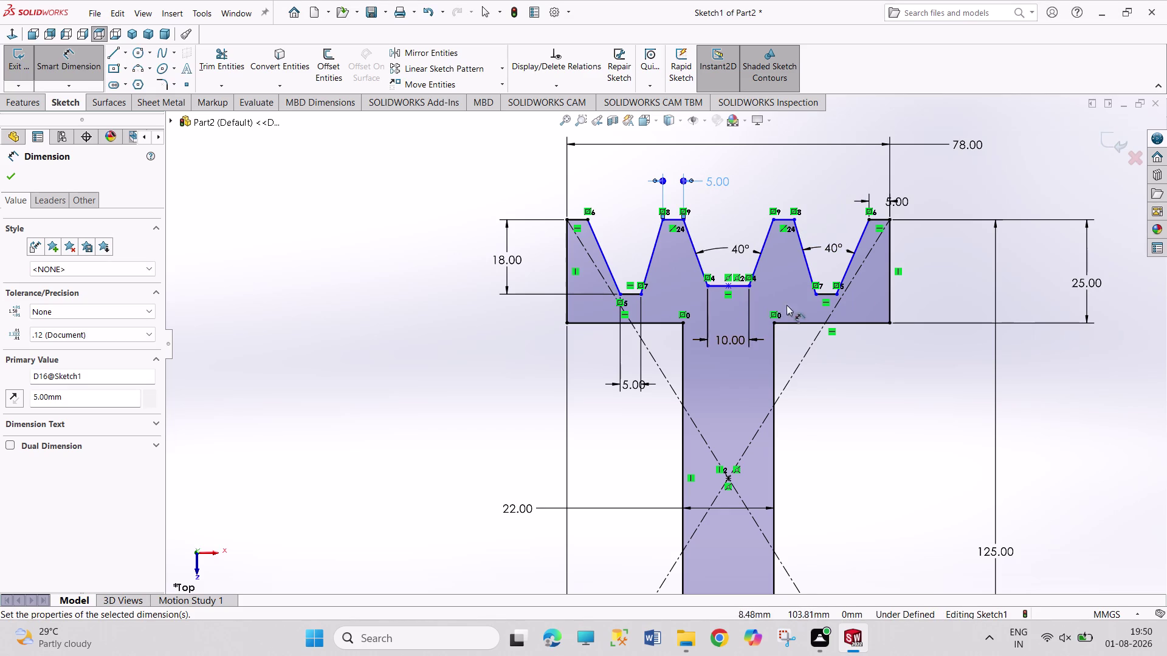
click(829, 293)
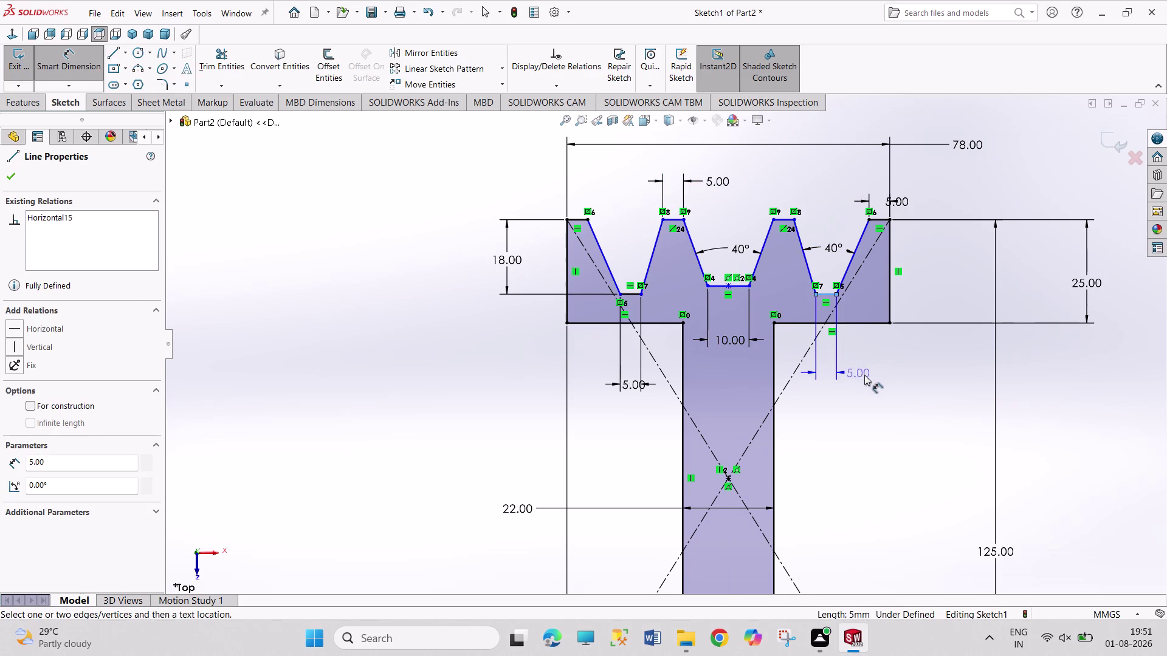
click(866, 375)
click(688, 257)
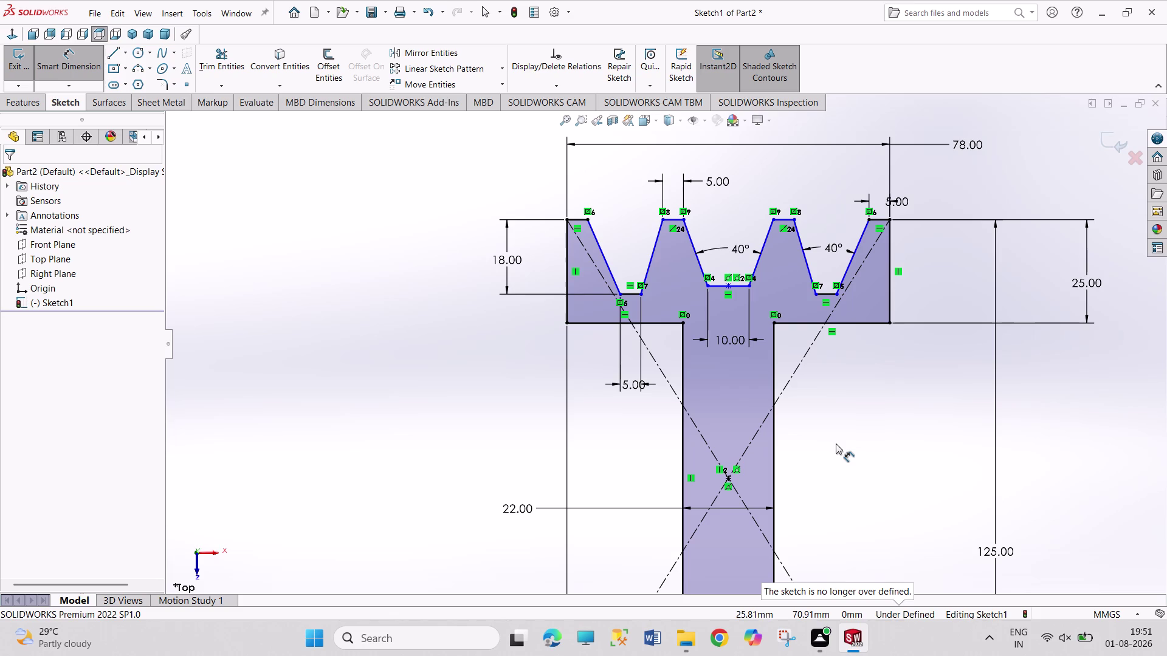
scroll(up, 3)
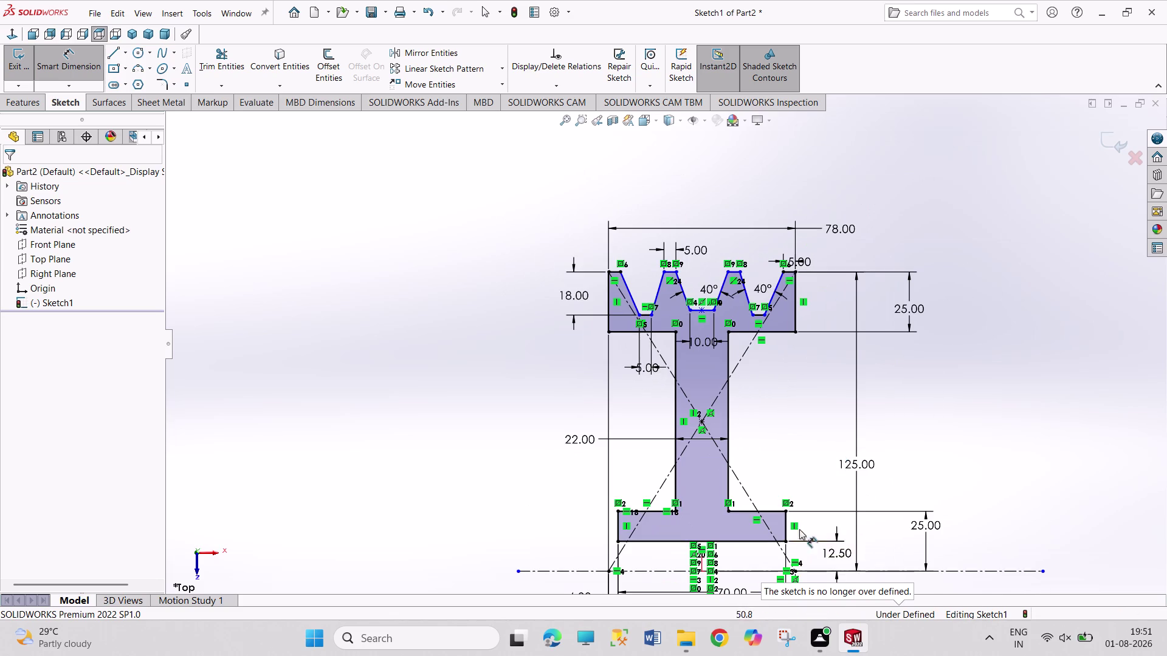
scroll(up, 3)
scroll(down, 3)
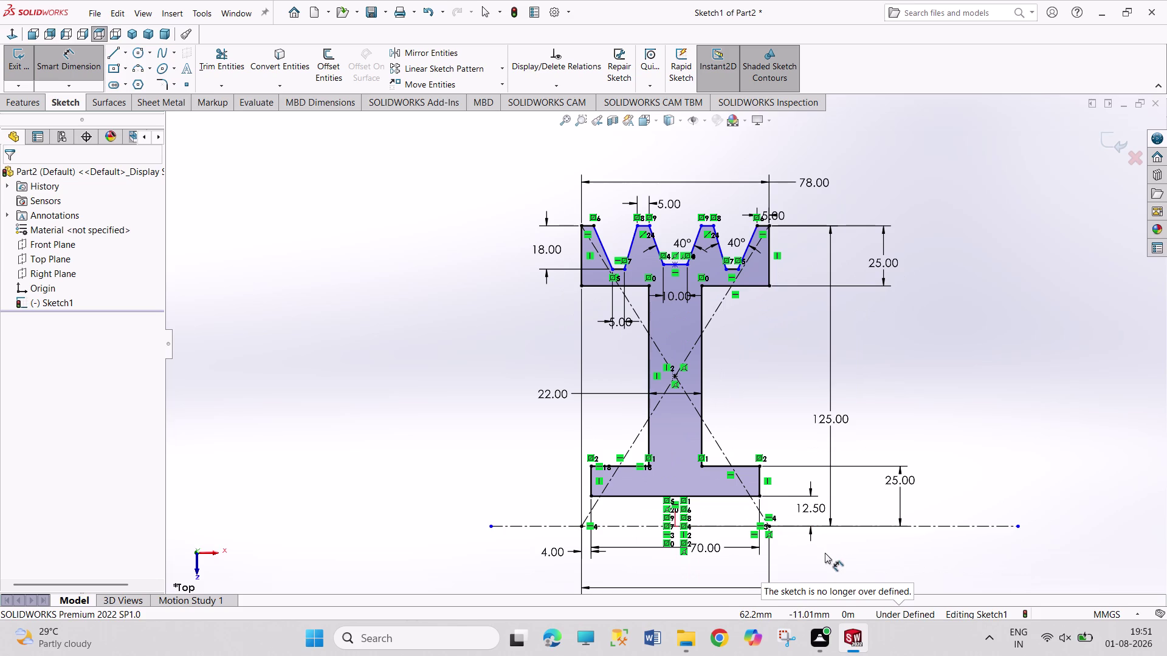
right_click(858, 540)
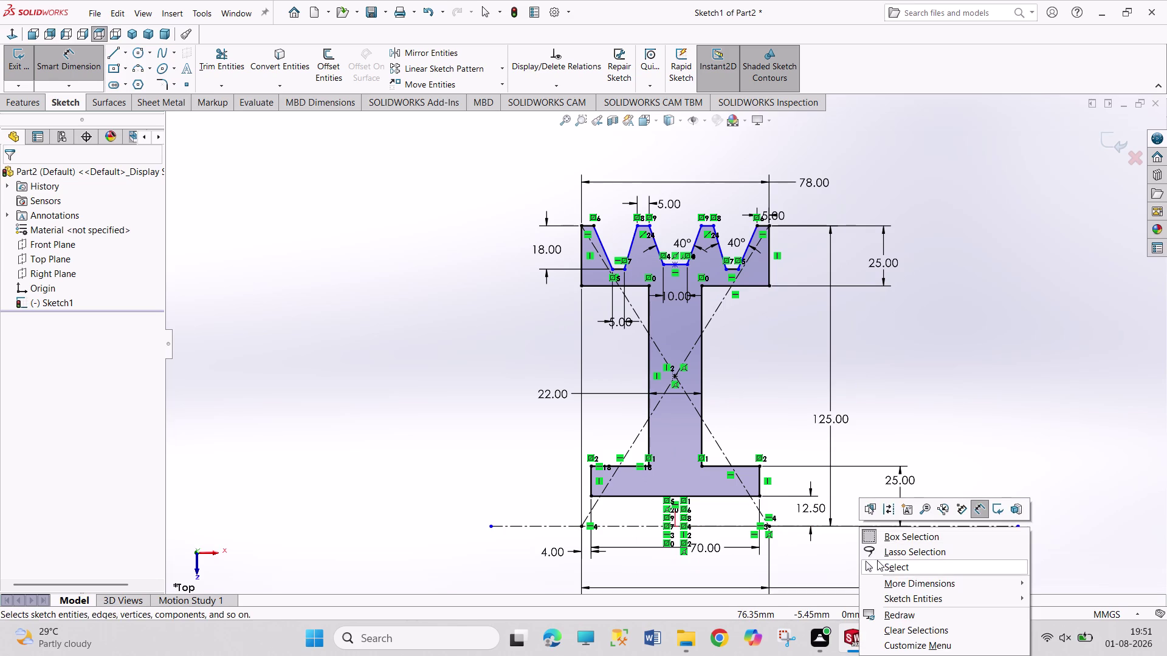
click(877, 560)
scroll(up, 3)
scroll(down, 3)
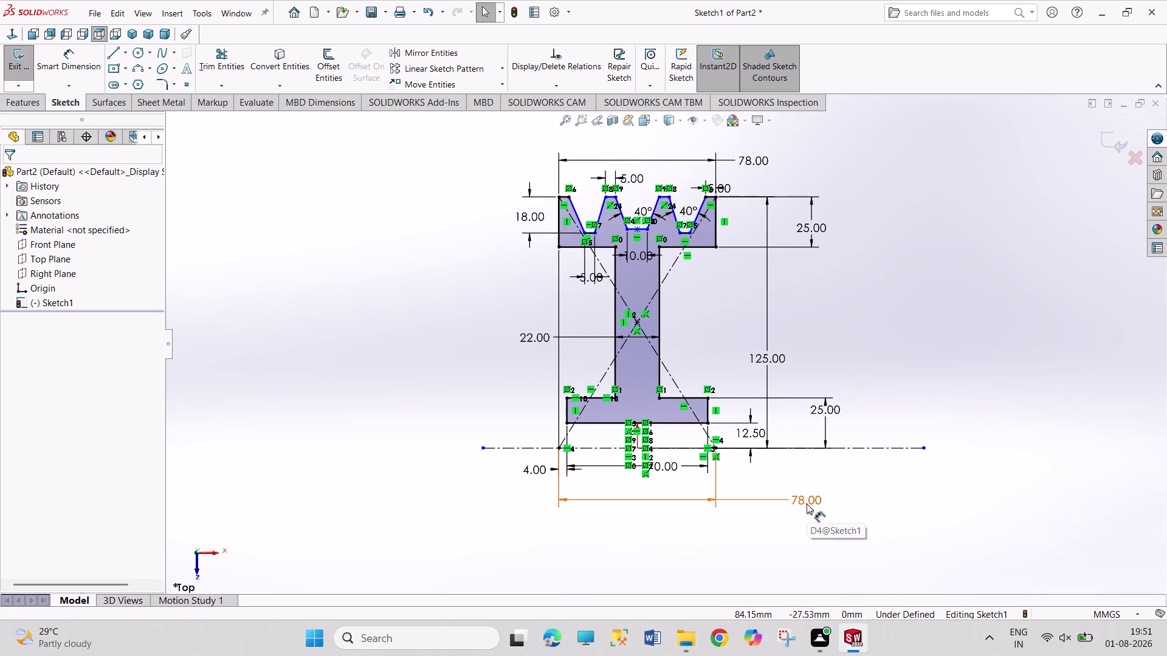
right_click(807, 504)
click(824, 475)
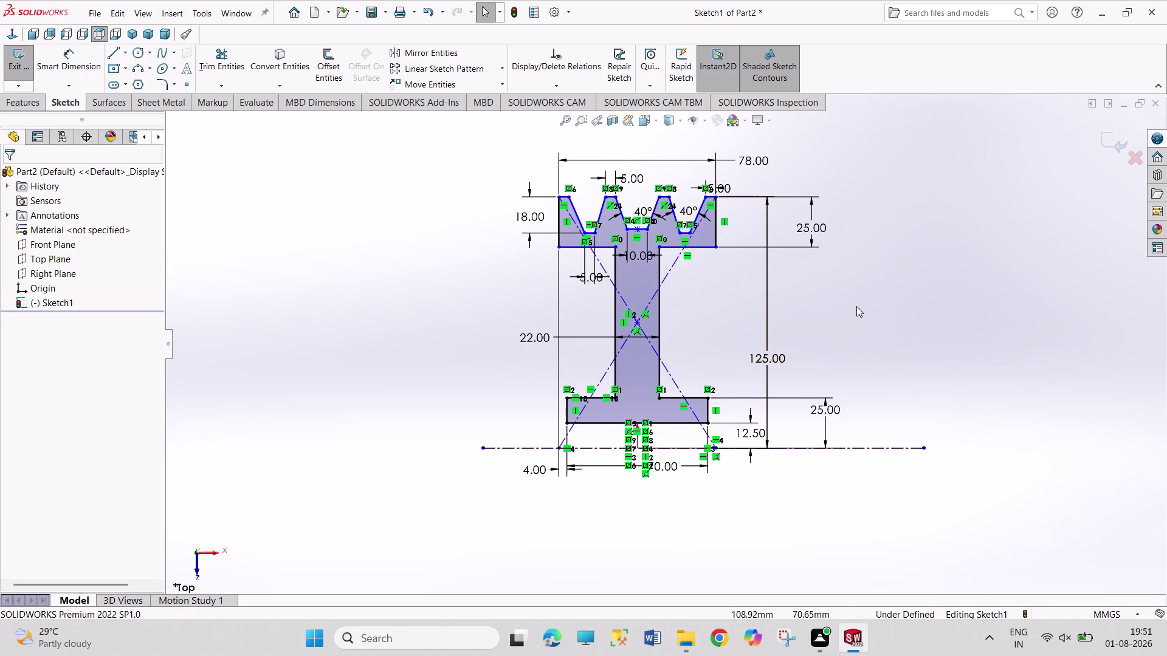
key(ctrl+z)
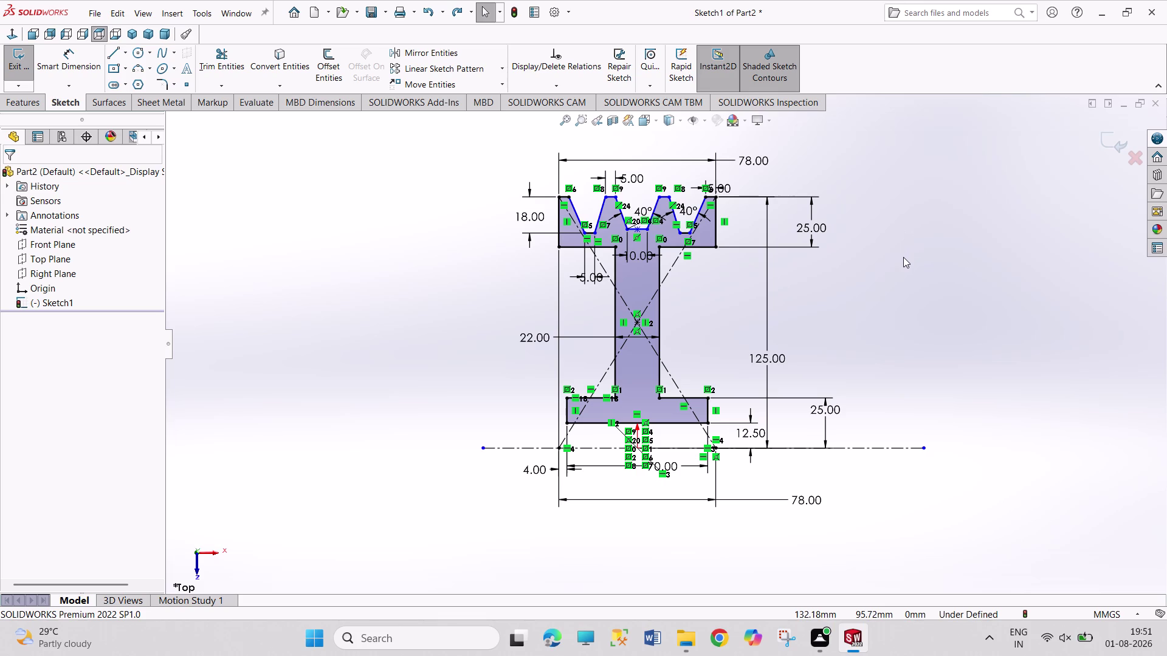
scroll(down, 3)
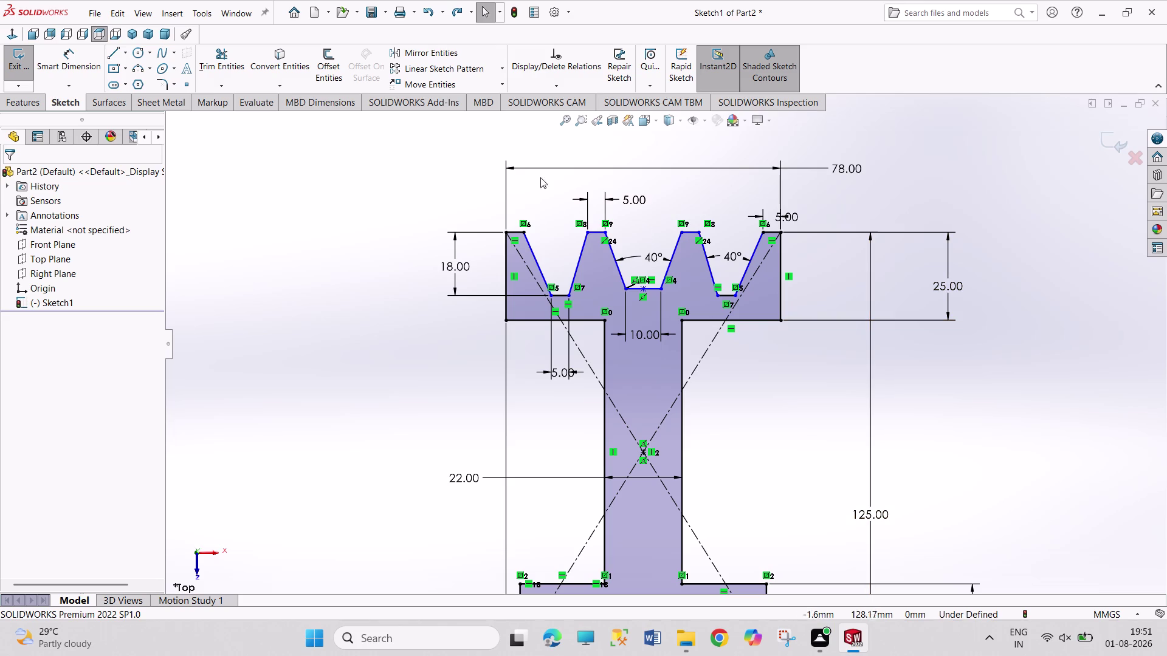
Draw a vertical centerline in the first groove and make its flanks symmetric about it.
click(126, 51)
click(145, 86)
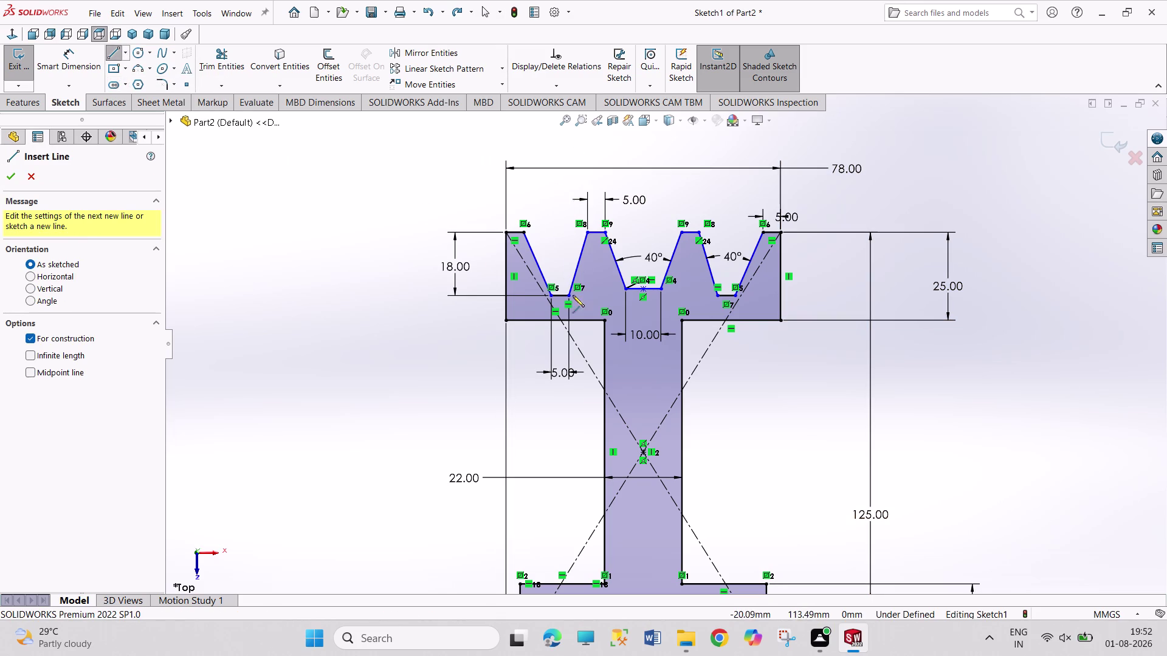
click(559, 294)
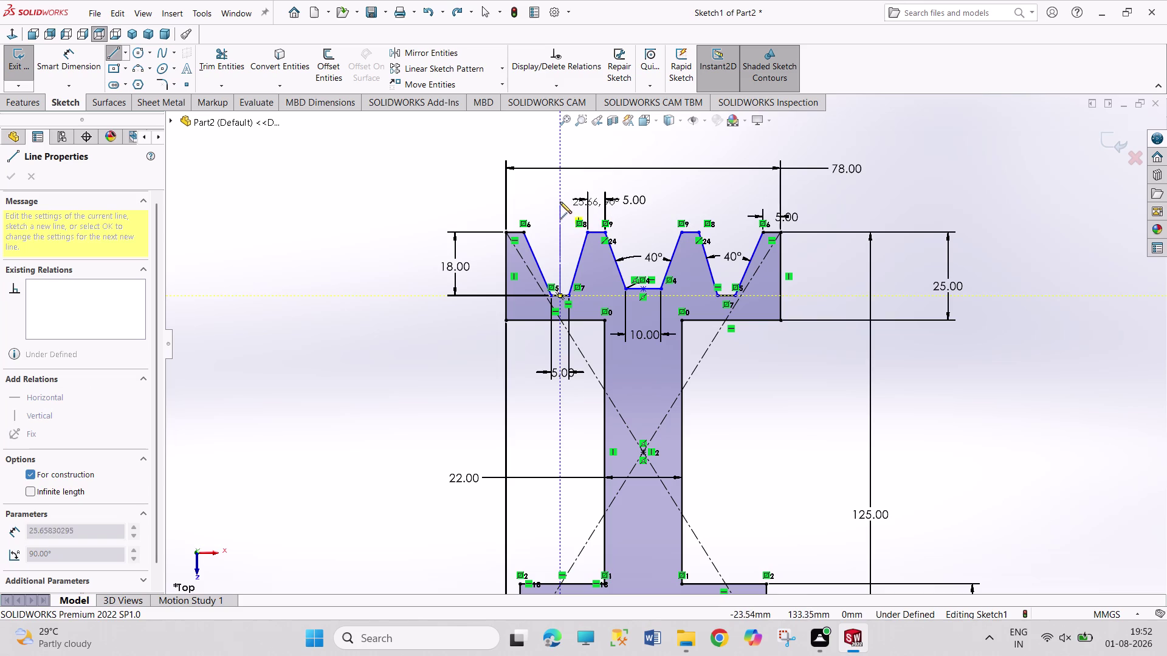
click(559, 201)
right_click(448, 195)
click(460, 204)
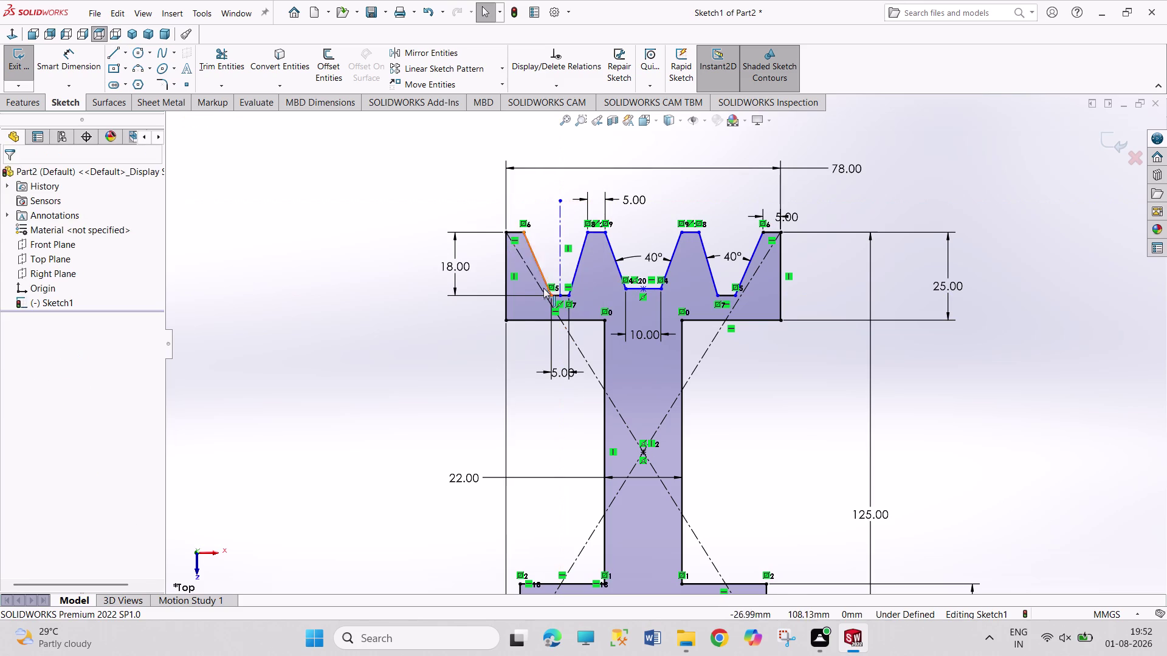
click(544, 274)
click(576, 270)
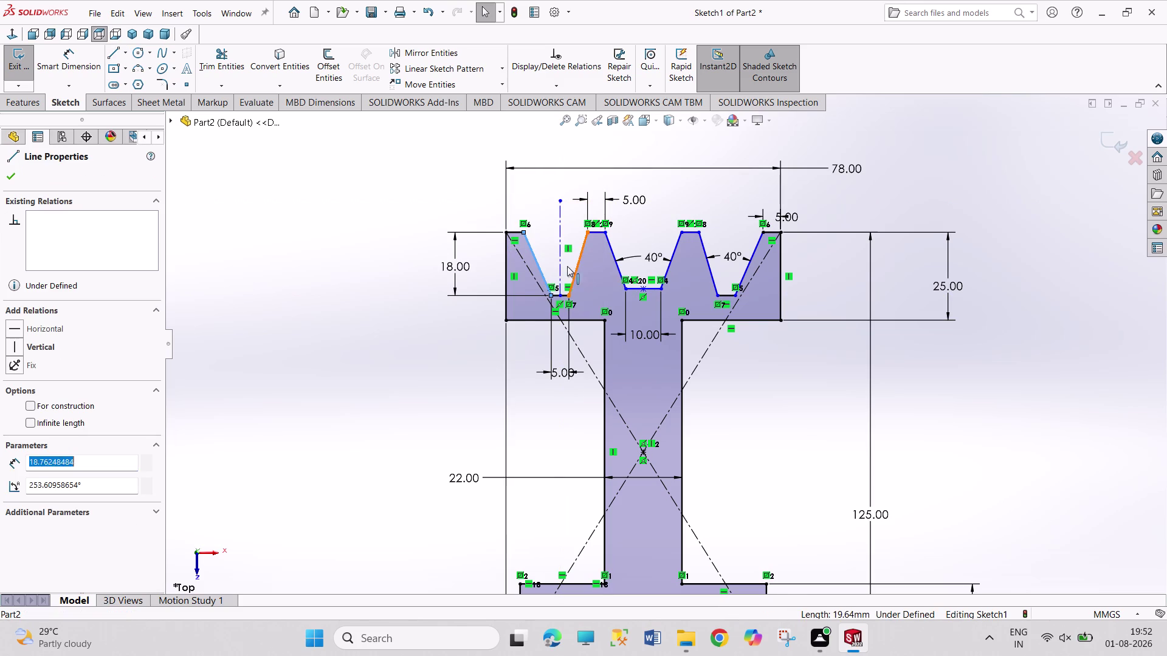
click(557, 260)
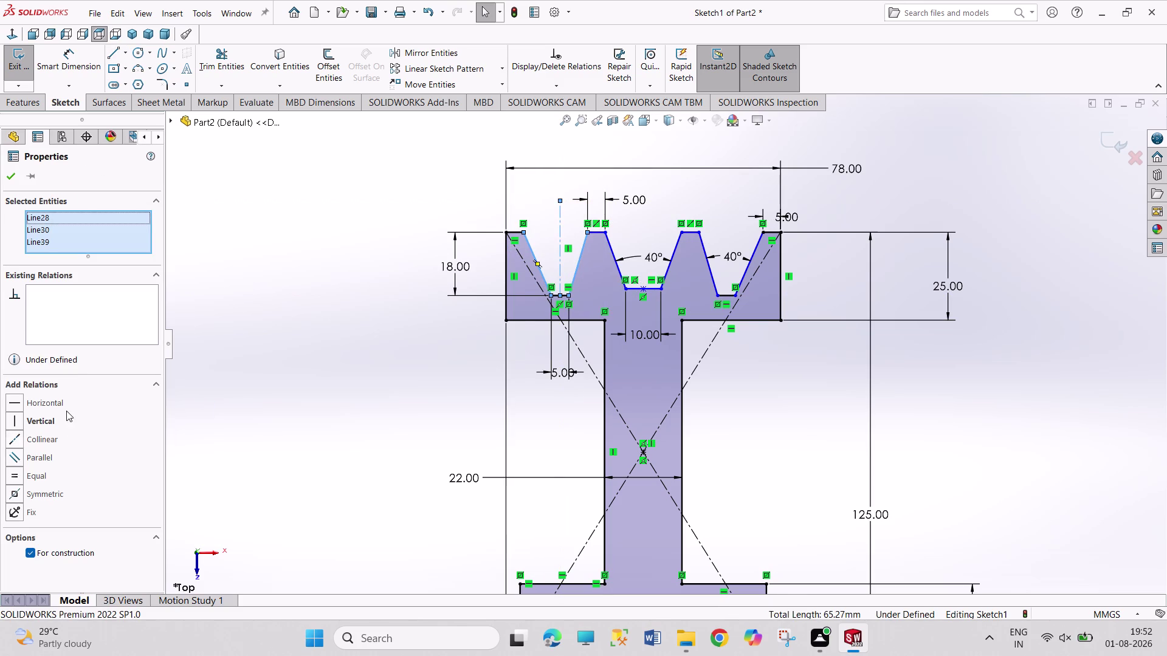
click(52, 492)
click(276, 475)
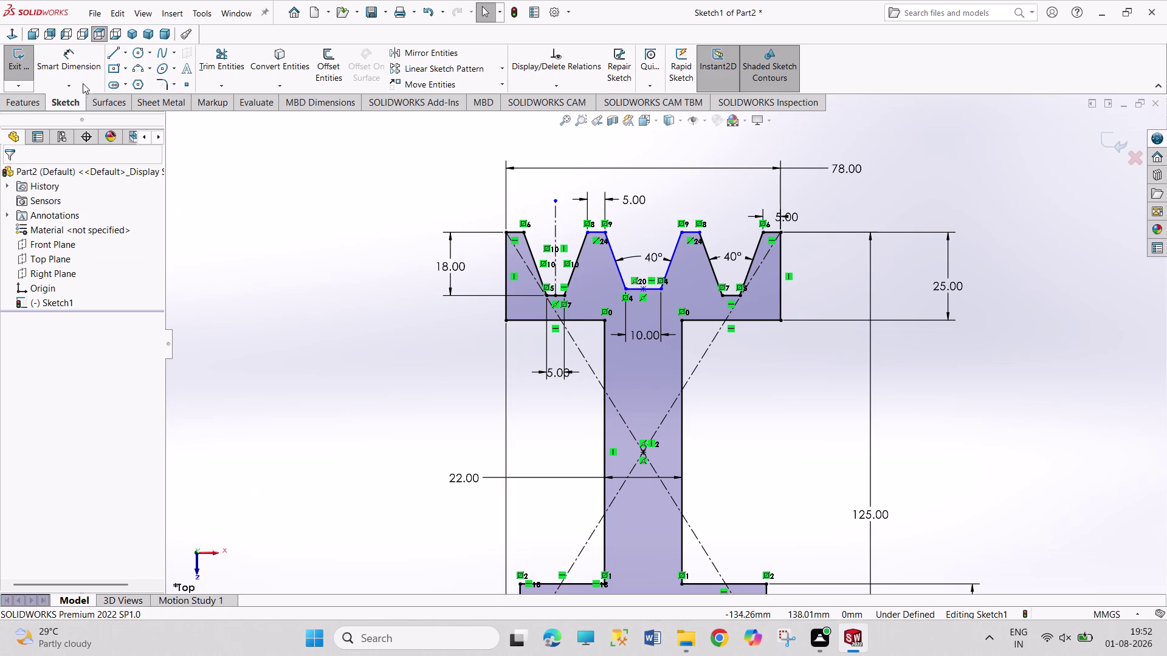
Draw a vertical centerline in the middle groove and make its flanks symmetric about it.
click(128, 54)
click(141, 83)
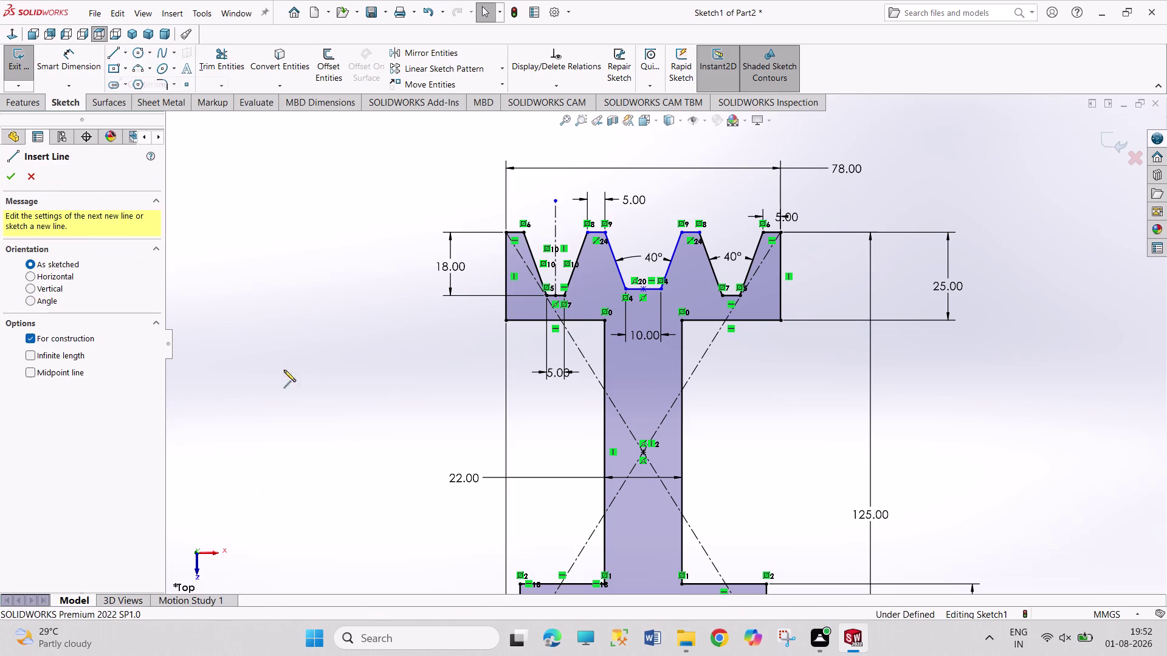
click(643, 288)
click(644, 219)
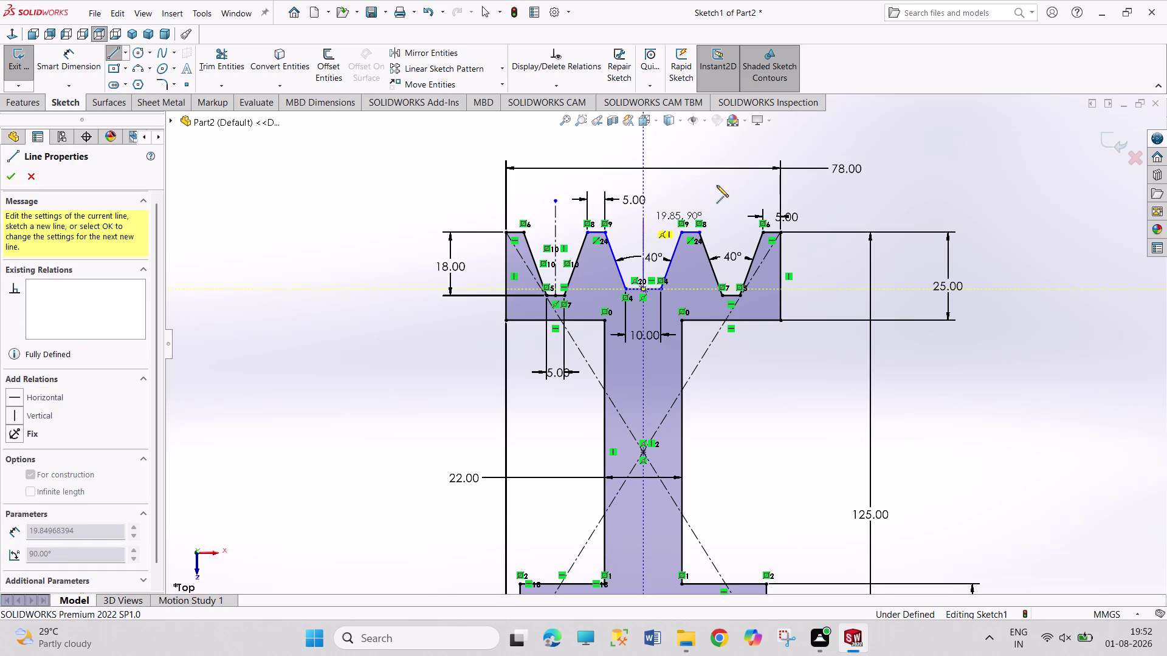
right_click(717, 184)
click(721, 192)
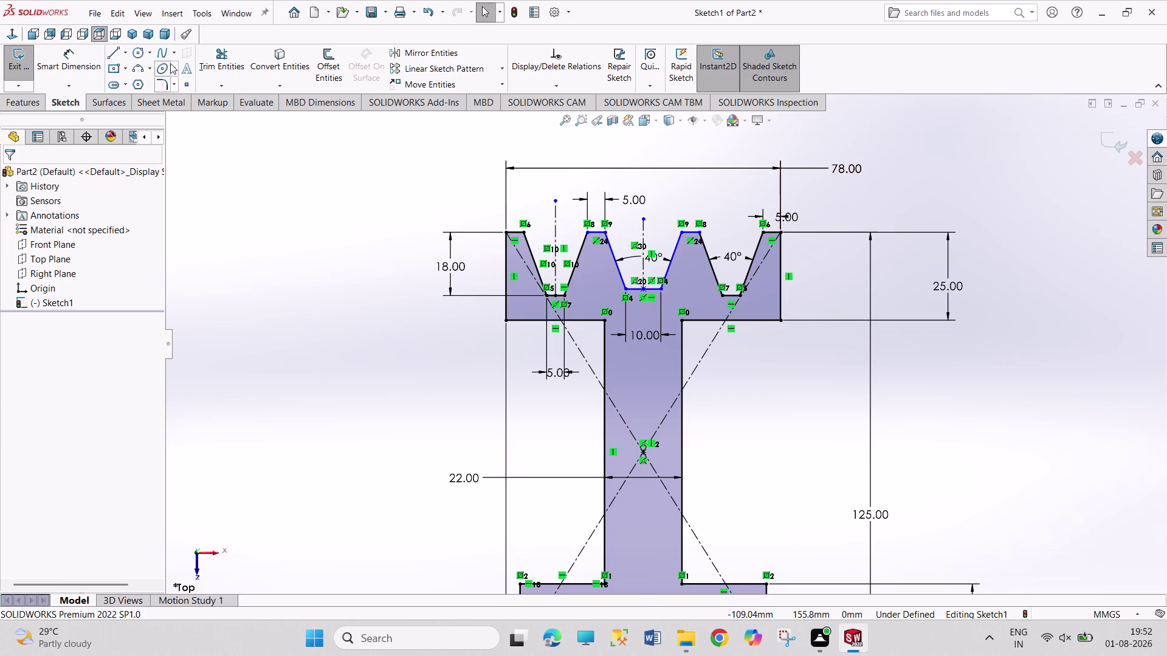
click(620, 271)
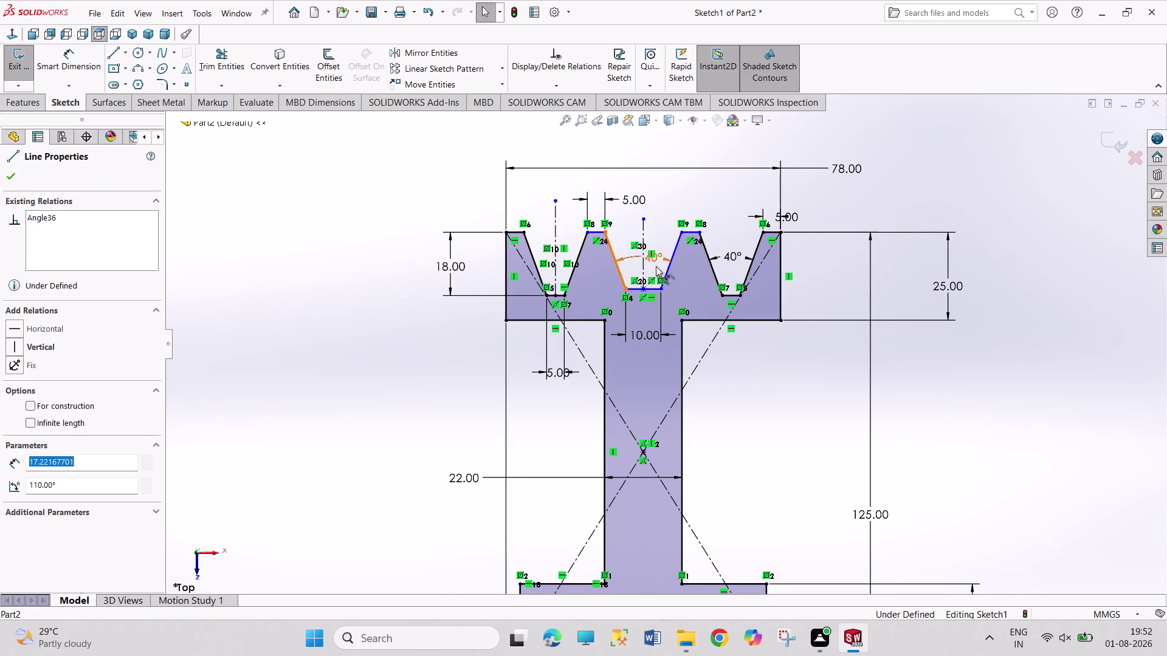
click(666, 268)
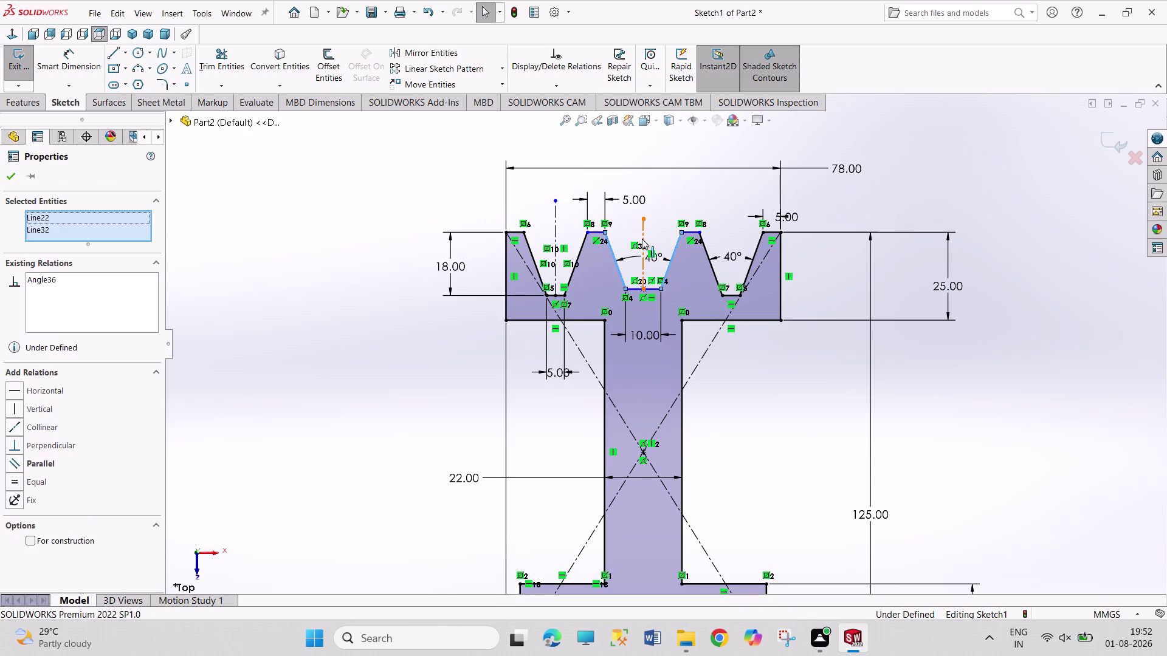
click(642, 239)
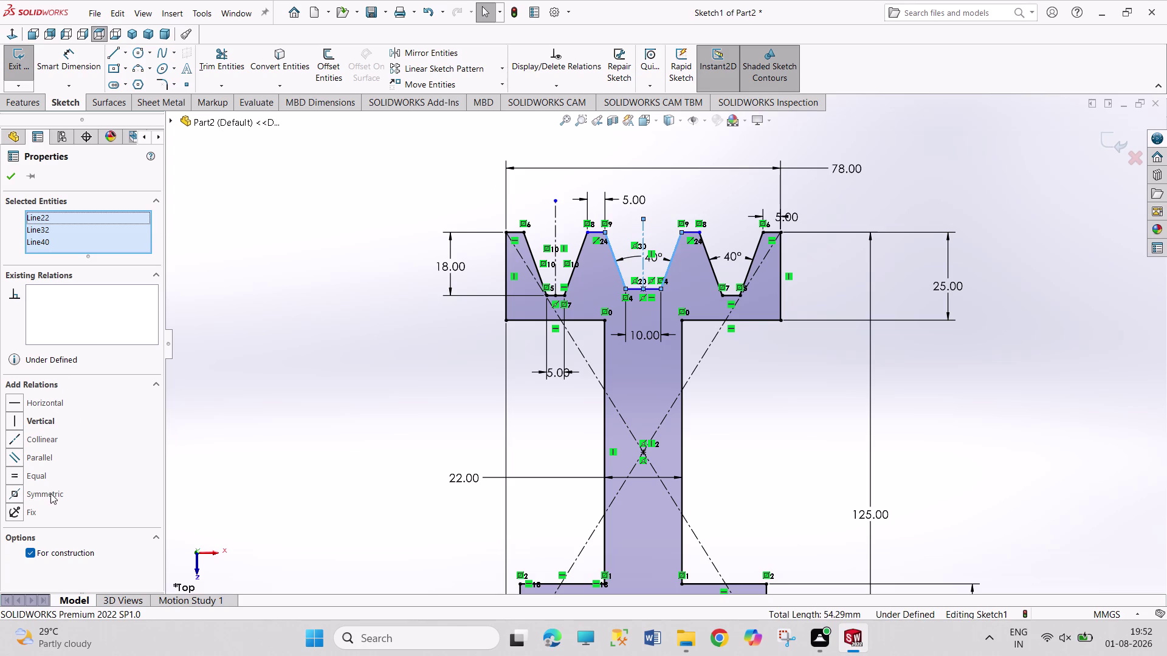
click(51, 493)
click(206, 418)
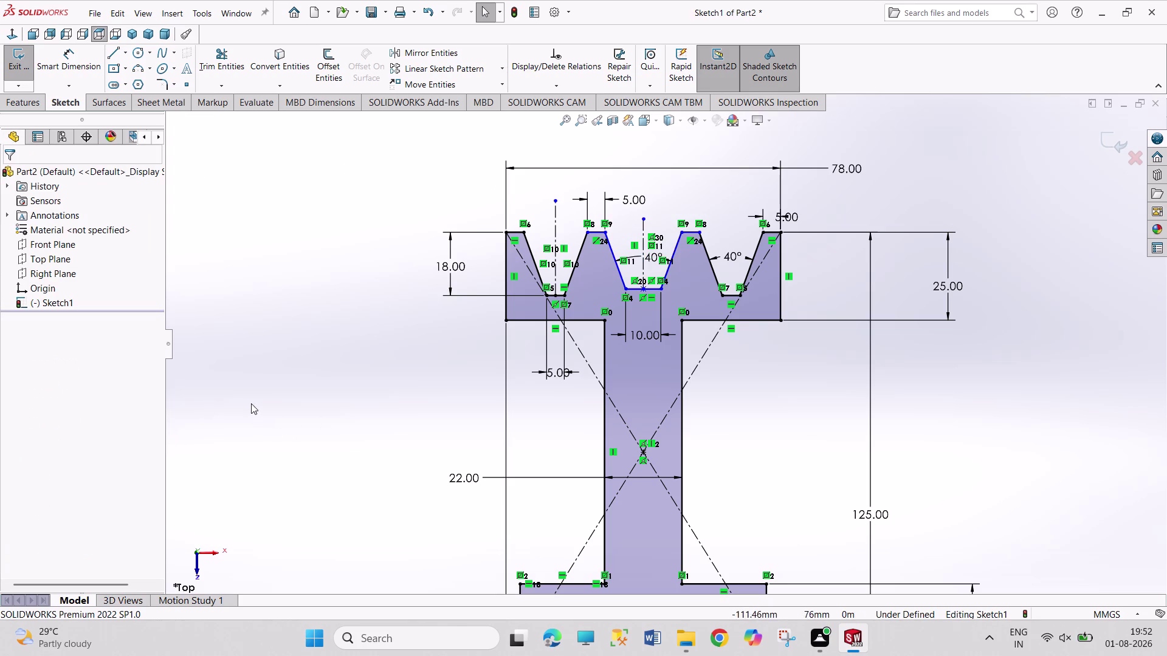
scroll(down, 3)
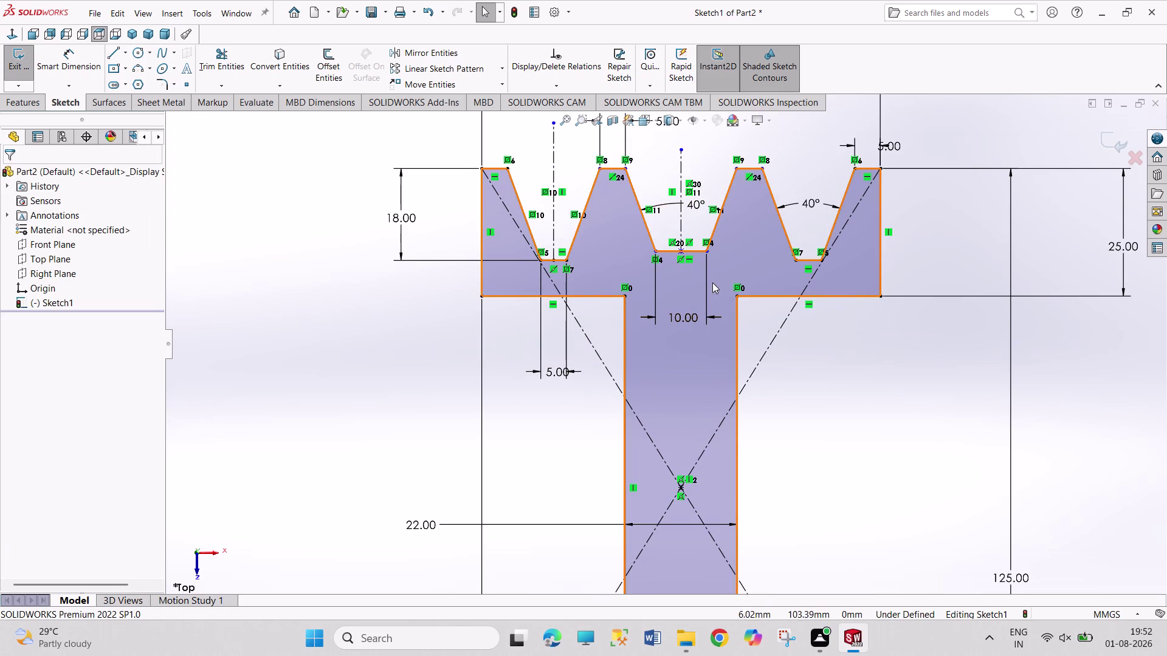
Drag the middle groove bottom to test its freedom, then undo the change.
scroll(up, 3)
scroll(up, 3)
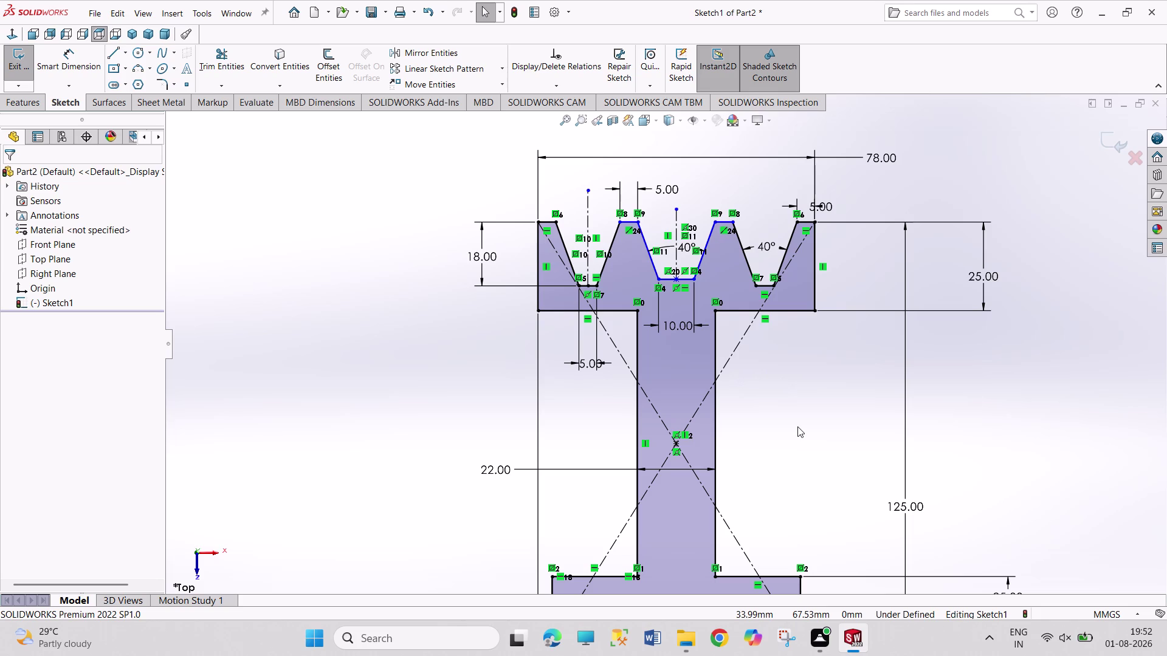
drag(676, 281, 674, 290)
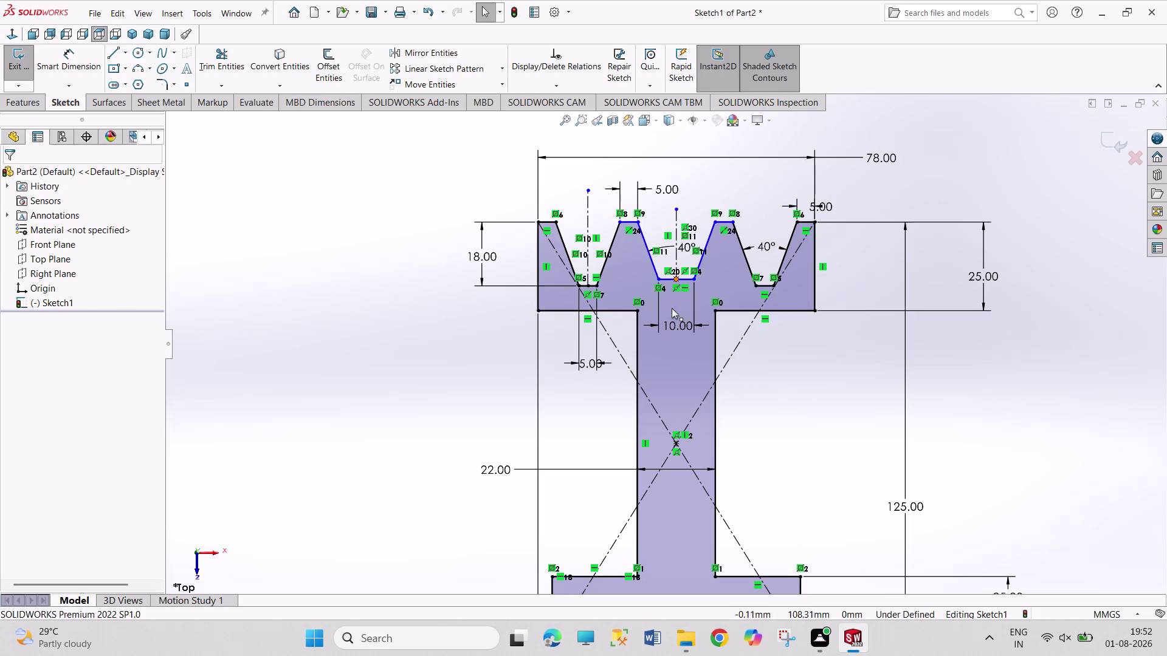
drag(674, 289, 668, 333)
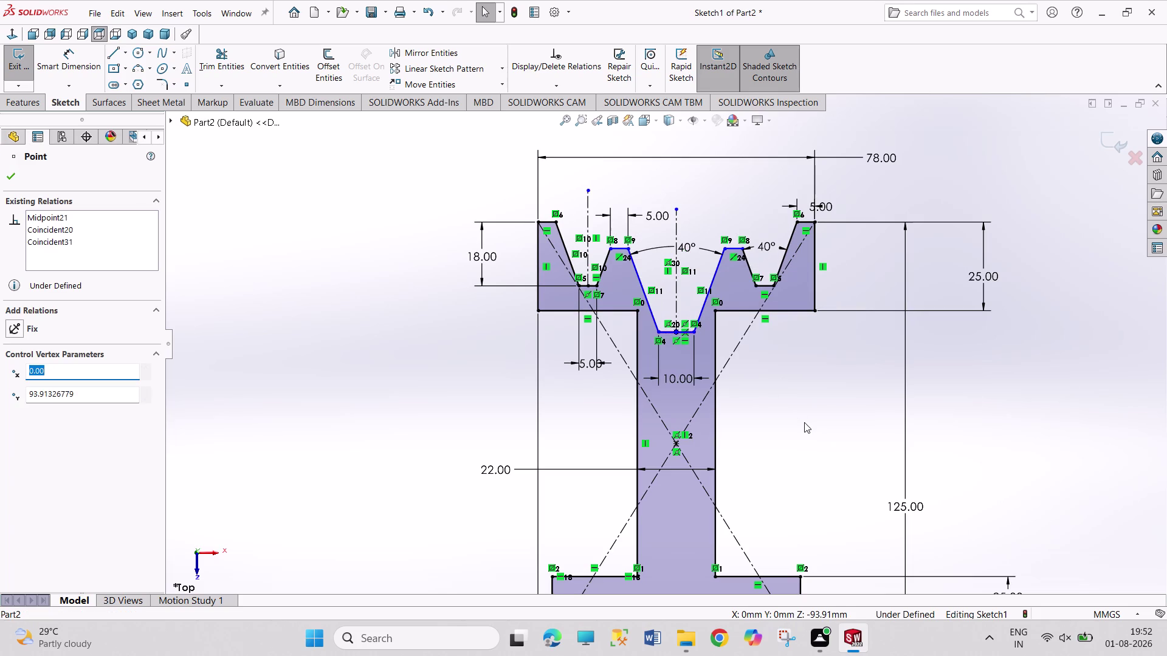
key(ctrl+z)
Dimension the middle groove bottom 18 mm below the rim top edge.
right_drag(804, 422, 793, 309)
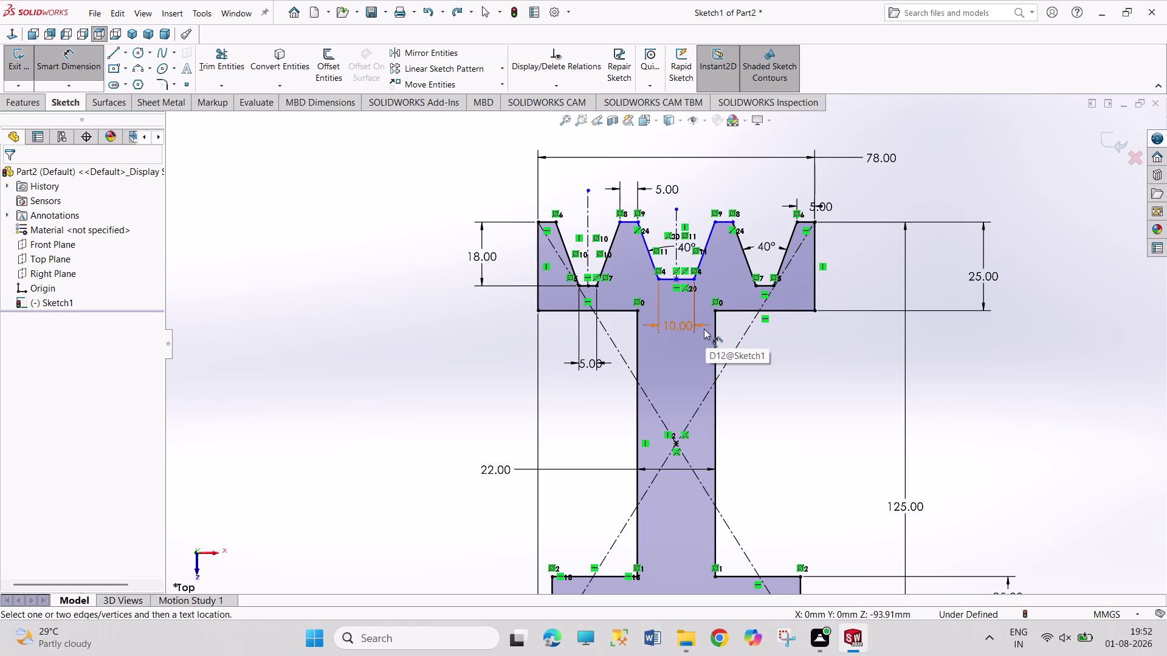
click(672, 280)
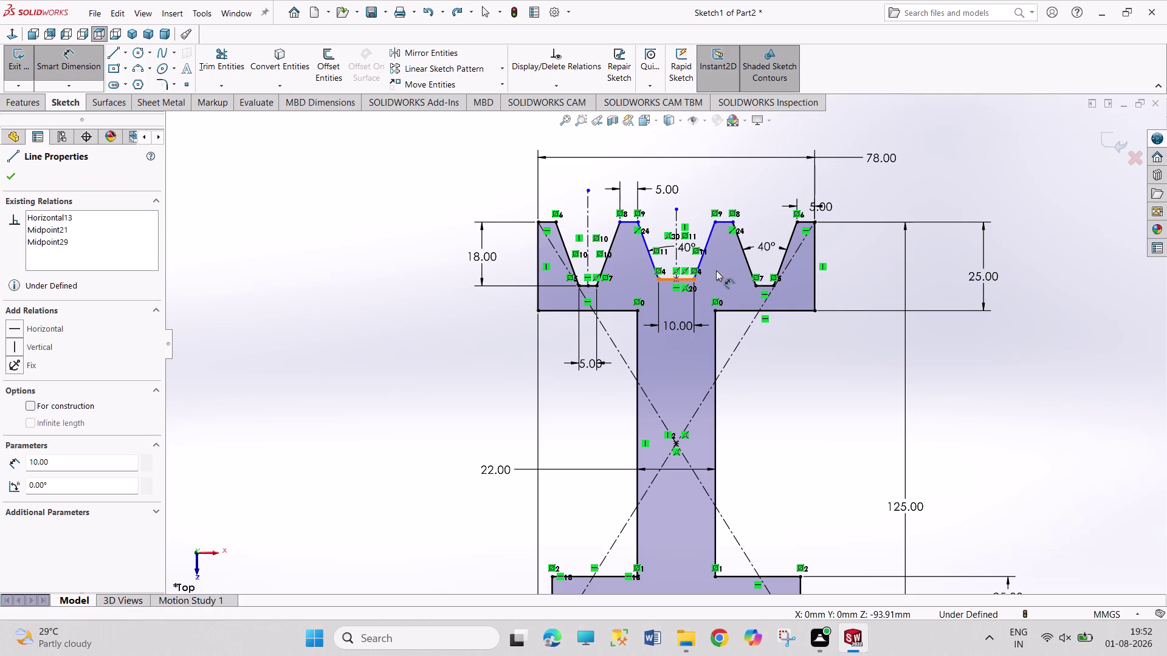
click(729, 221)
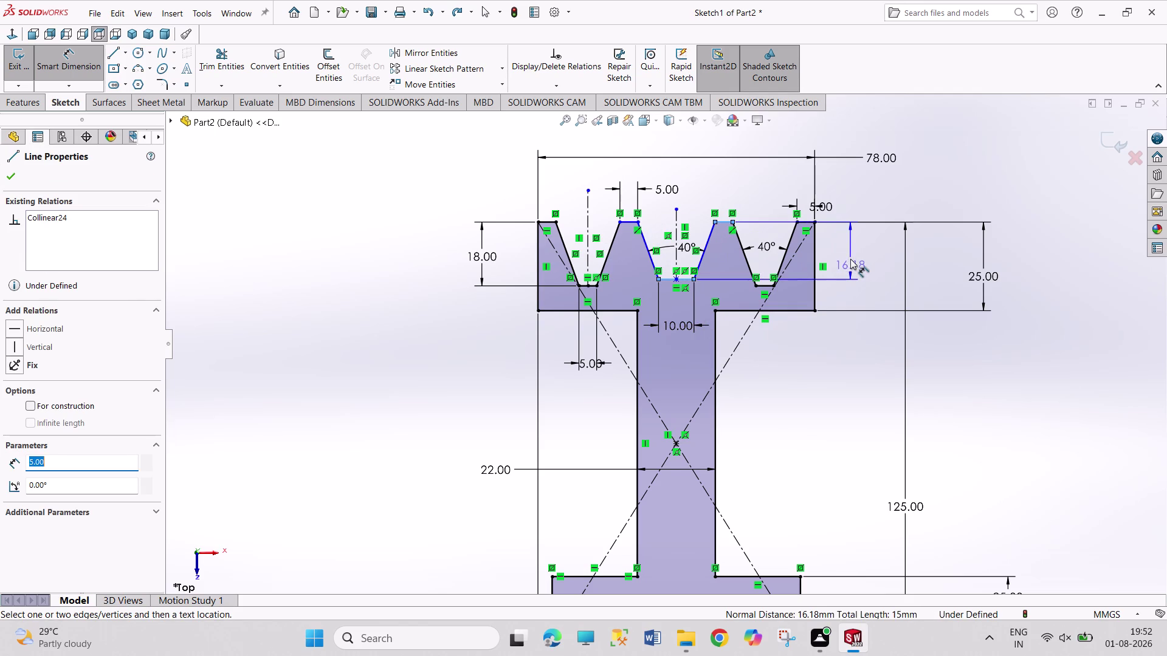
click(850, 258)
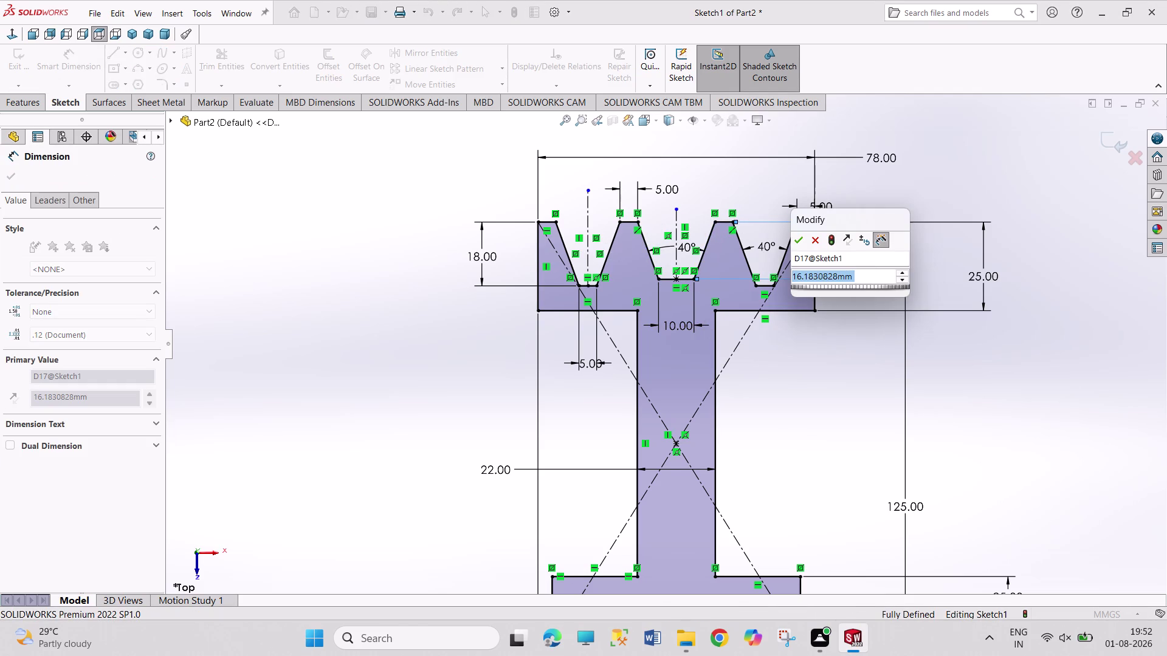
text(18)
key(Return)
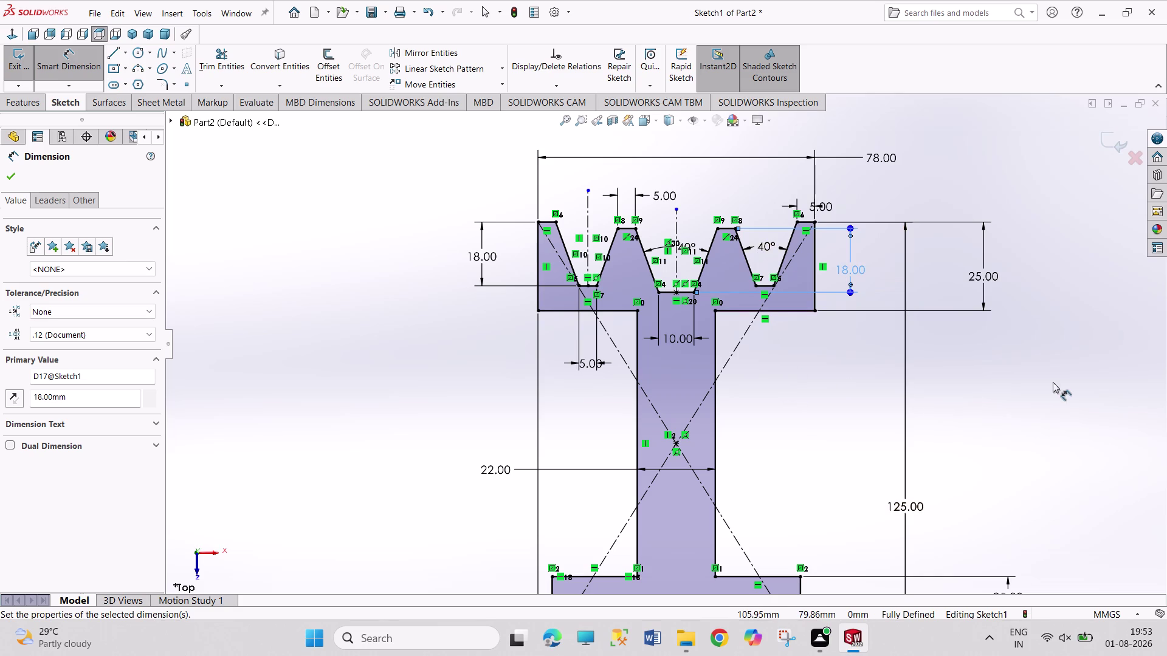
right_click(1053, 383)
click(1058, 418)
scroll(up, 3)
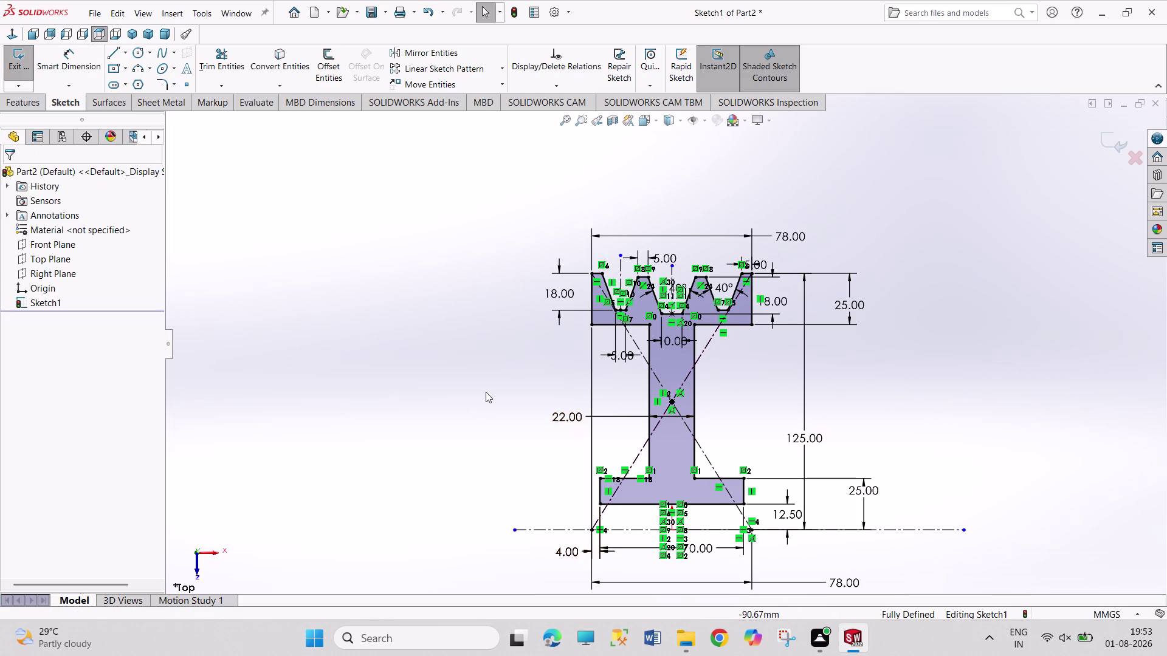
scroll(down, 3)
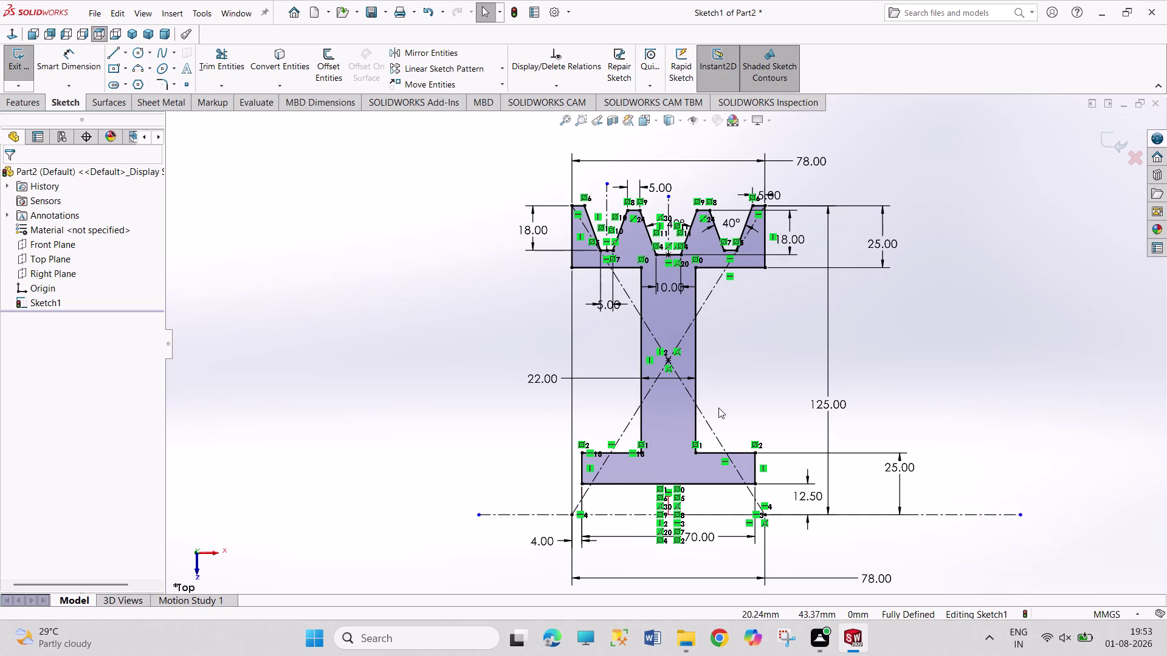
scroll(down, 3)
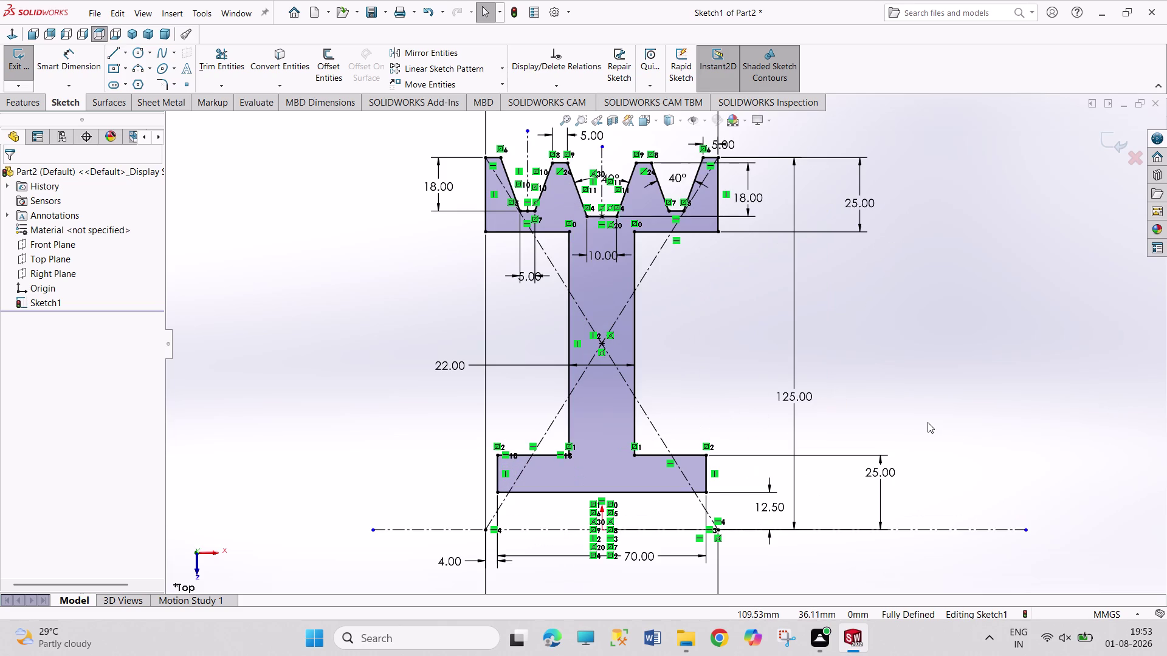